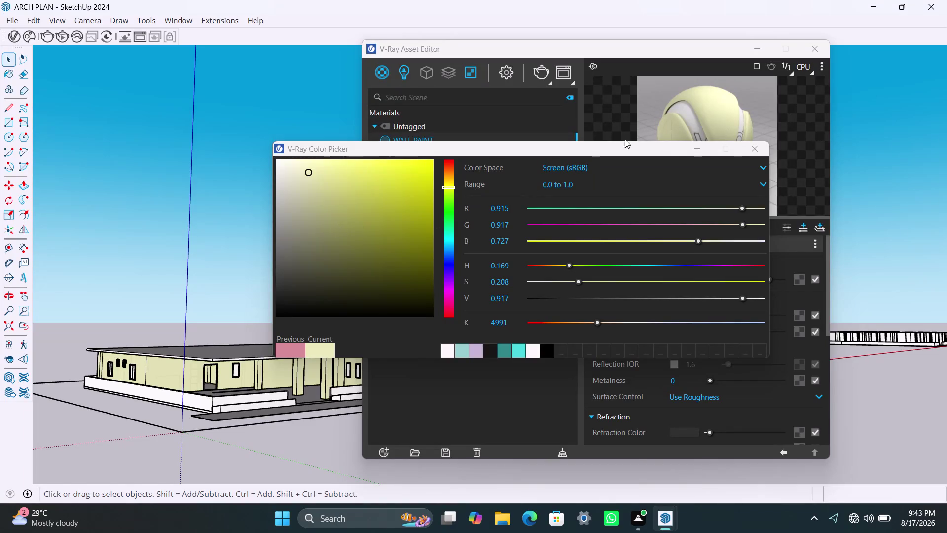
Close the colour picker, check the Wi-Fi flyout, and reopen WALL PAINT's context menu.
click(695, 144)
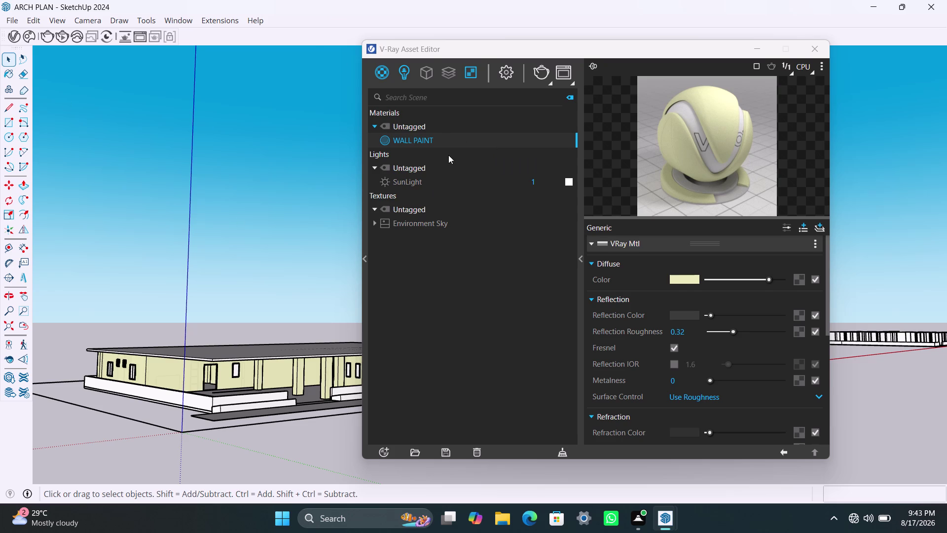
right_click(434, 145)
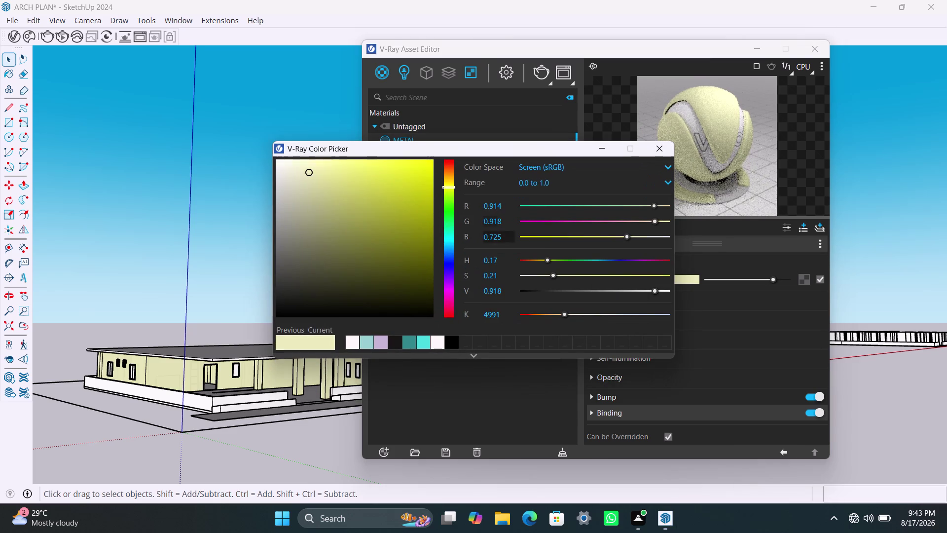
Pick black as METAL's diffuse colour and expand the Reflection rollout.
click(450, 340)
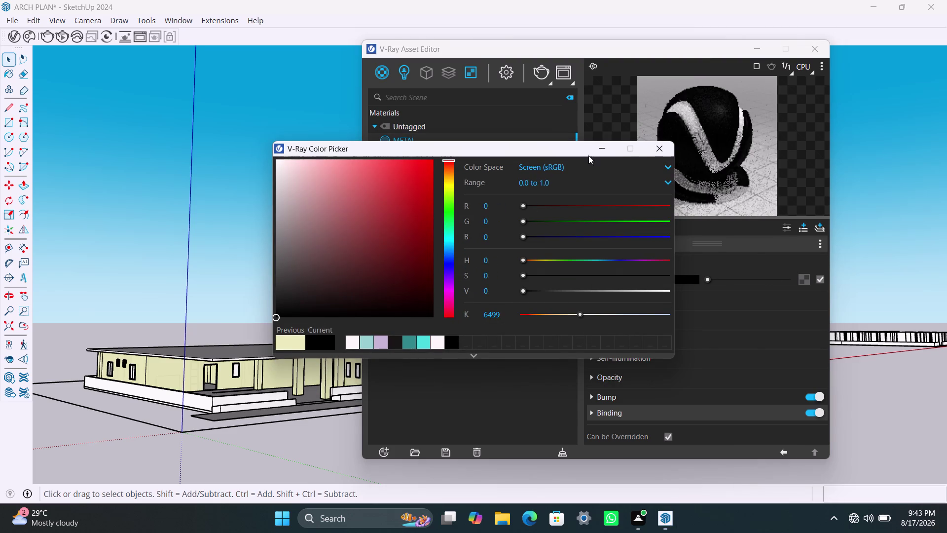
click(597, 149)
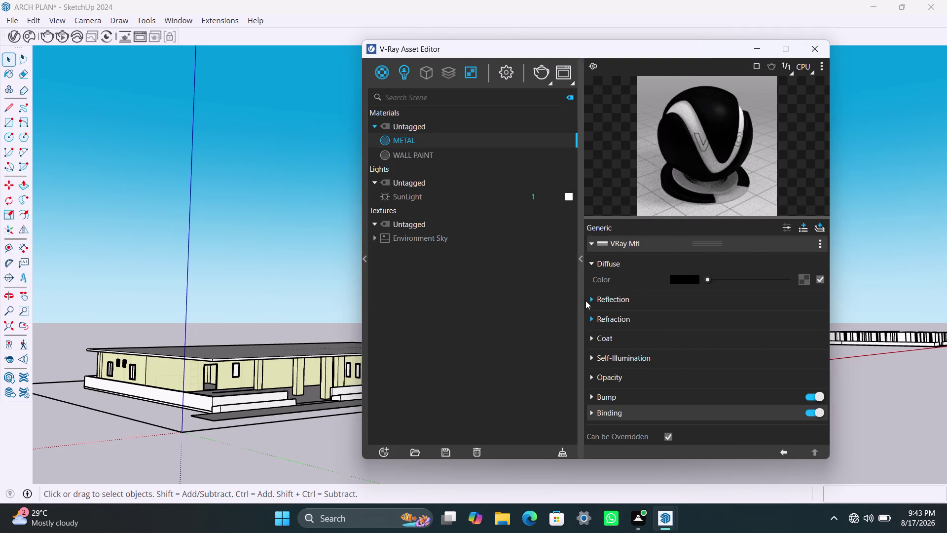
click(594, 294)
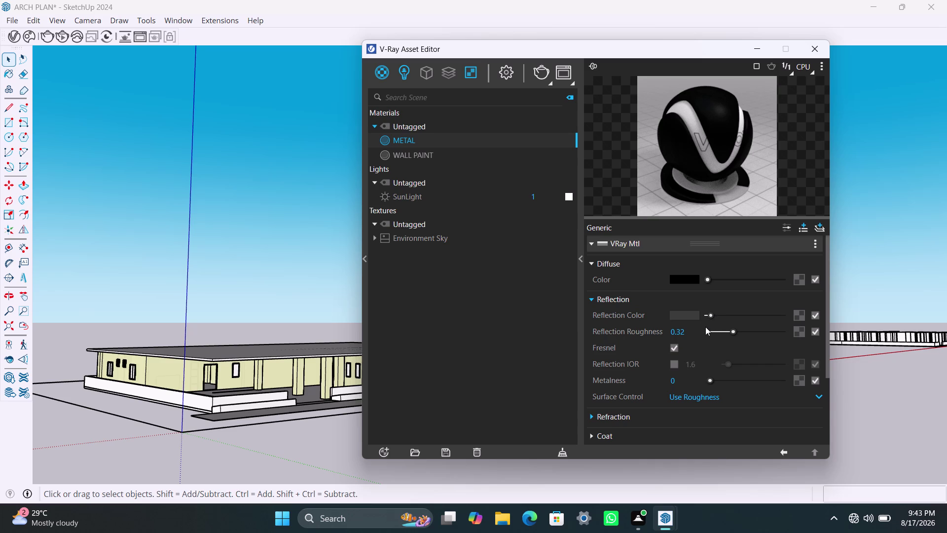
Brighten METAL's reflection colour and raise its Metalness to full.
drag(709, 315, 718, 315)
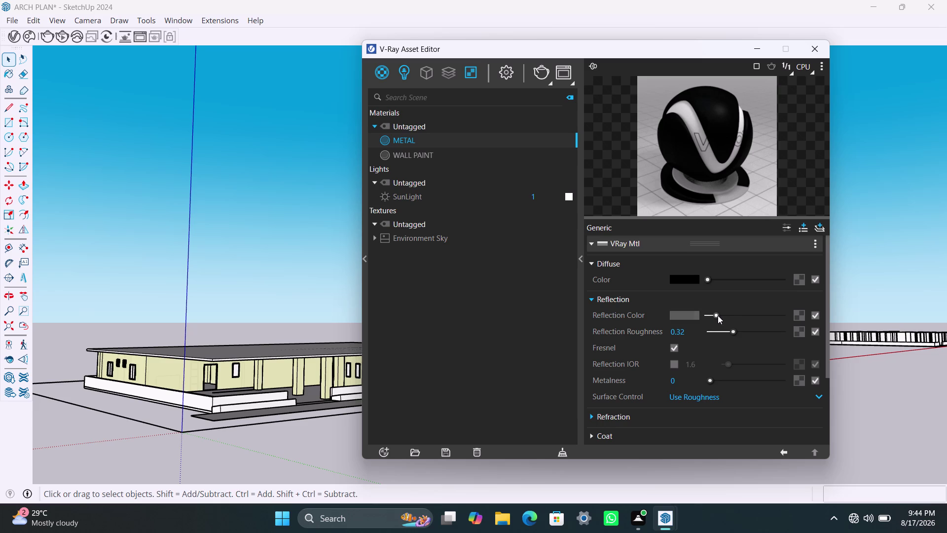
drag(717, 315, 719, 316)
drag(718, 316, 730, 317)
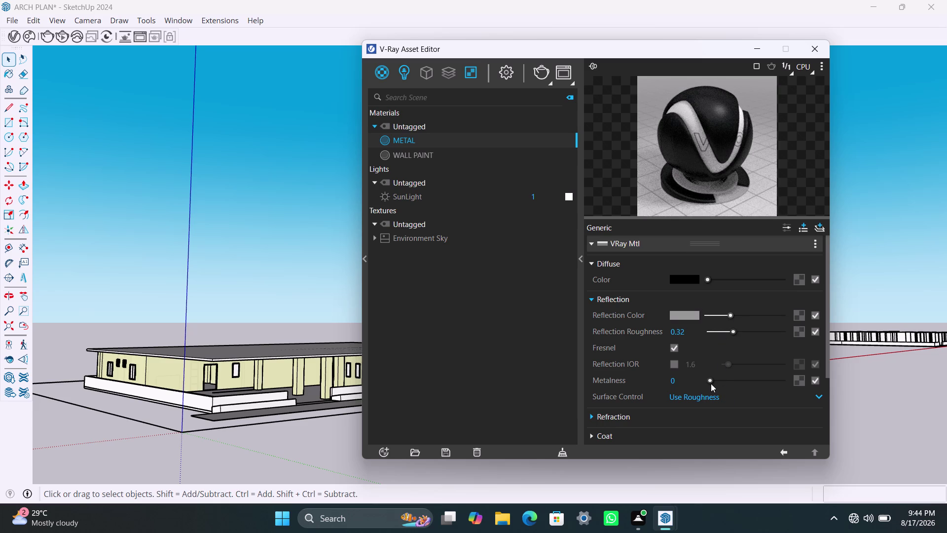
drag(711, 381, 785, 379)
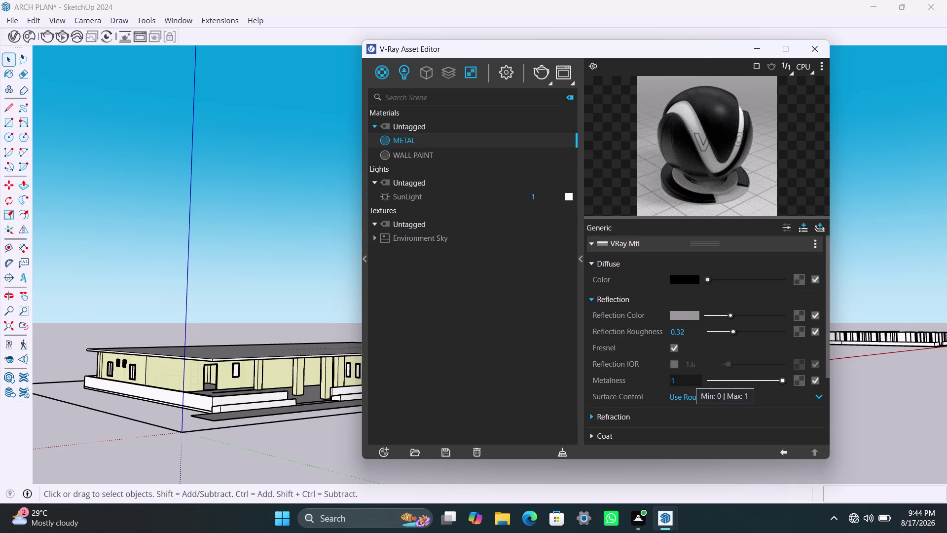
Expand Refraction, try a brighter refraction colour, then set it back to black.
scroll(down, 3)
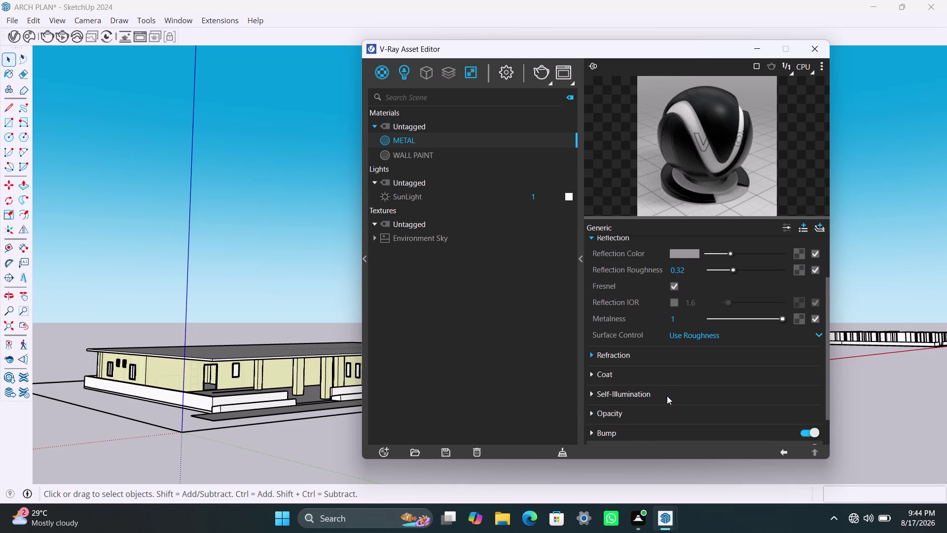
click(594, 354)
scroll(down, 3)
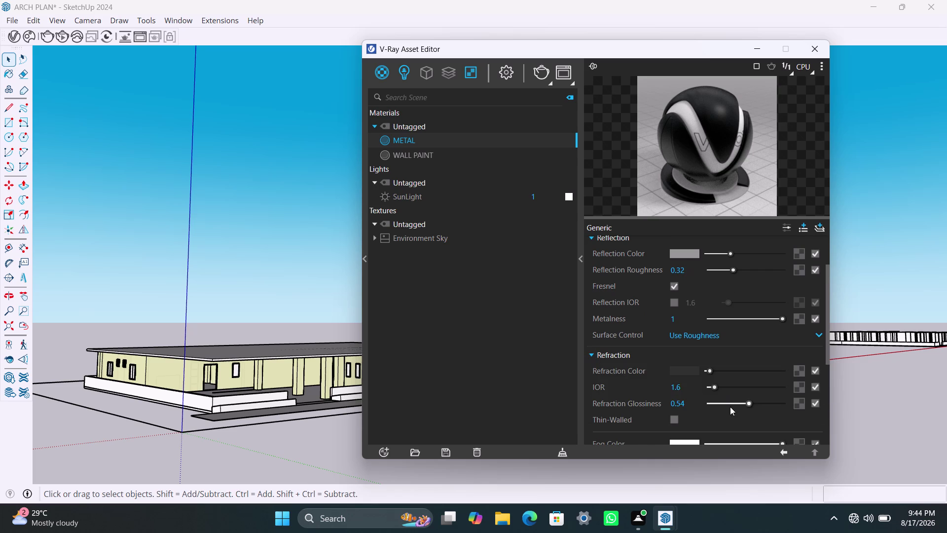
scroll(down, 3)
scroll(up, 3)
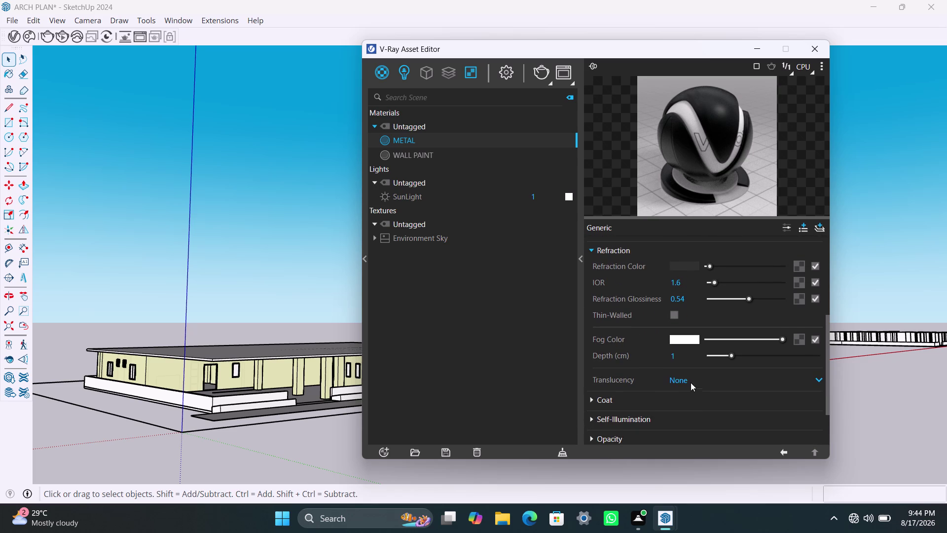
scroll(up, 3)
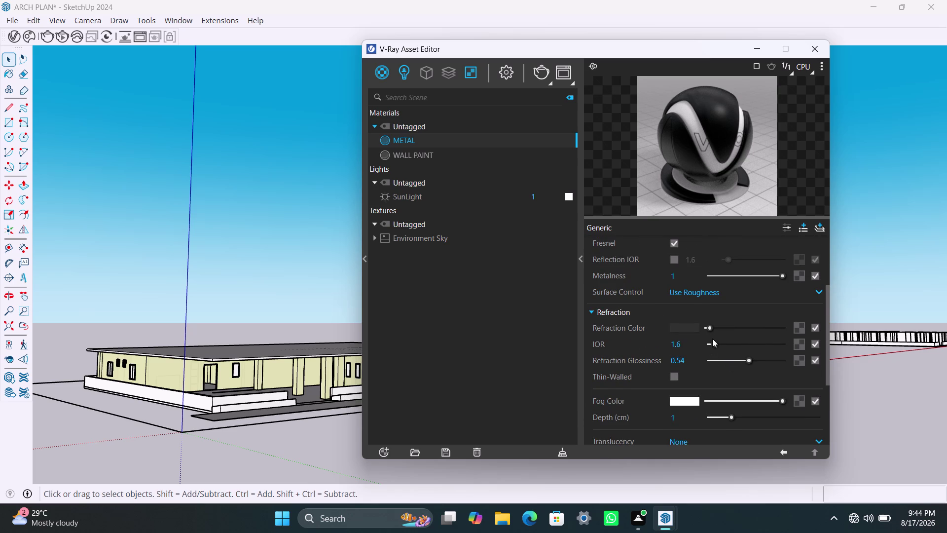
drag(709, 328, 743, 331)
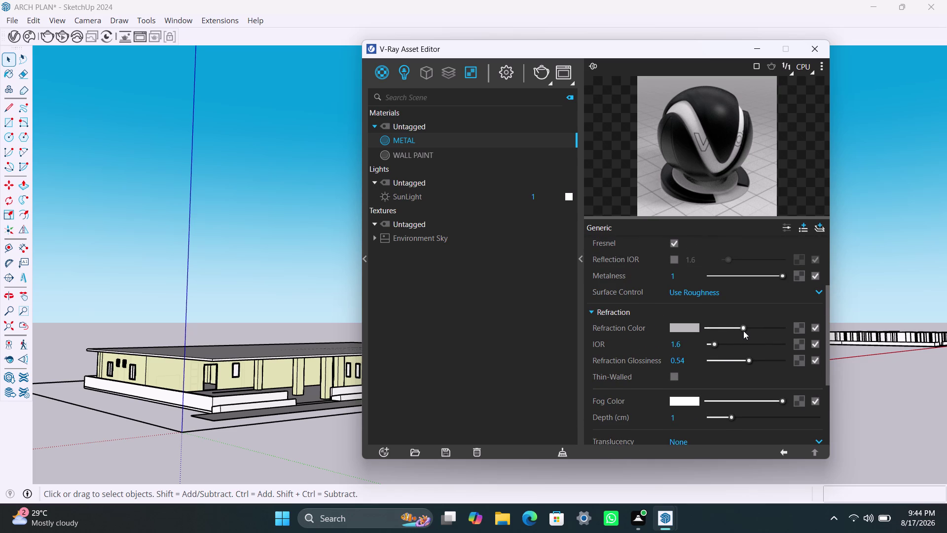
drag(744, 327, 655, 334)
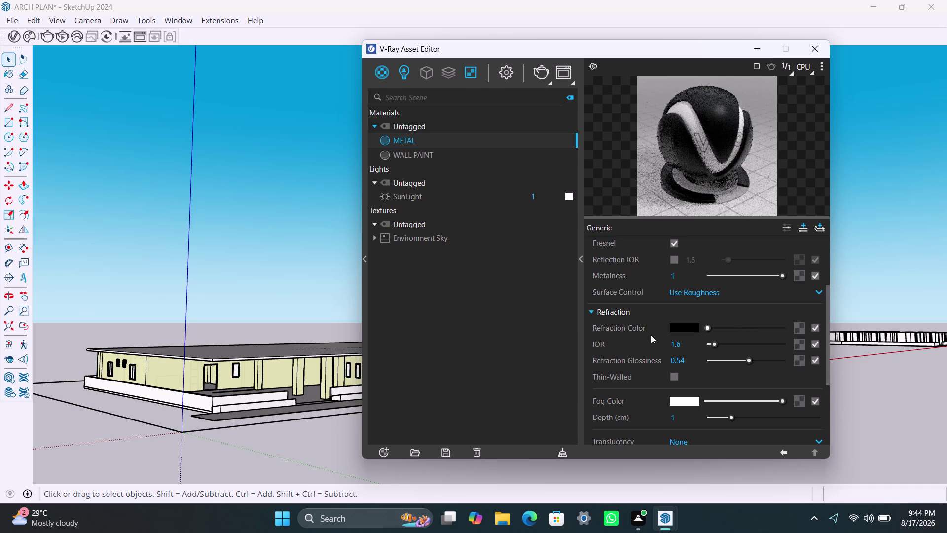
drag(655, 334, 650, 335)
scroll(up, 3)
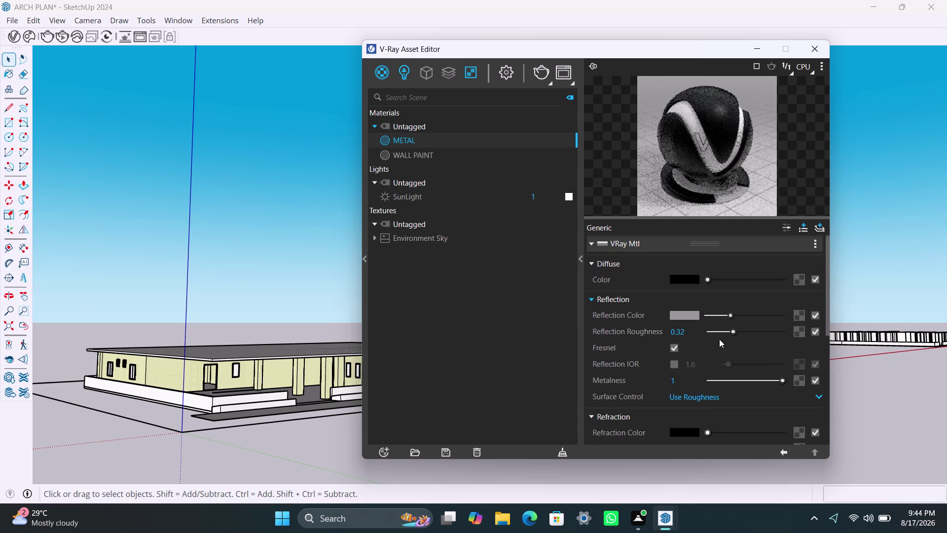
Fine-tune METAL's reflection colour to a dark shade for a glossy dark-metal look.
drag(730, 312, 673, 323)
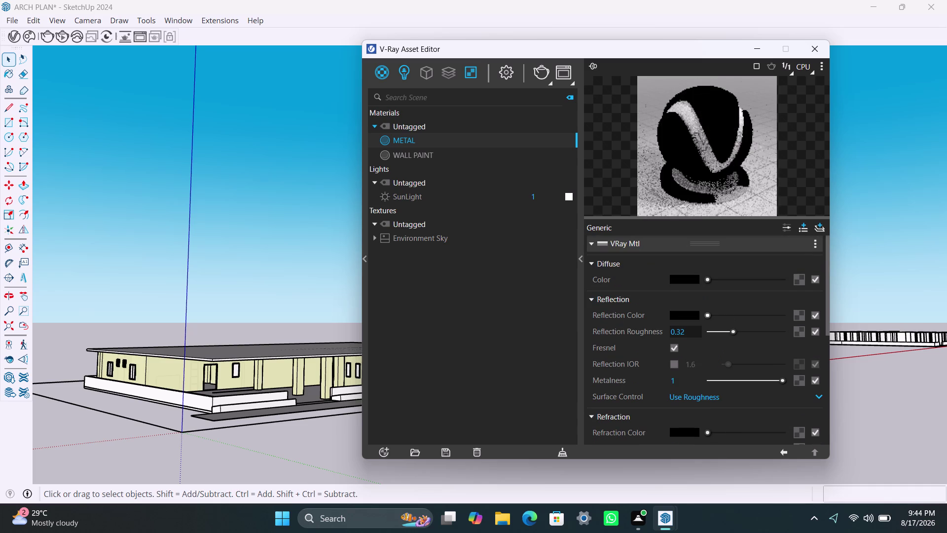
drag(704, 314, 715, 316)
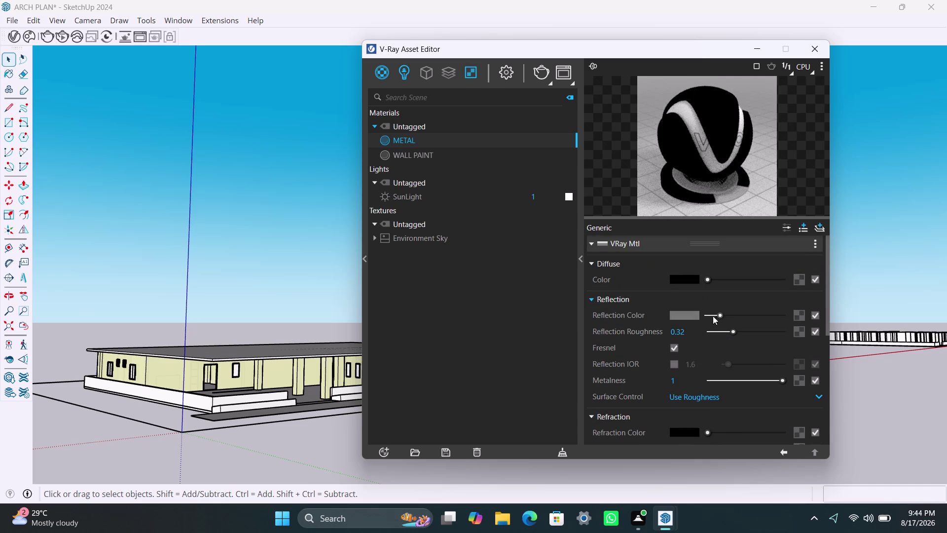
drag(715, 316, 717, 316)
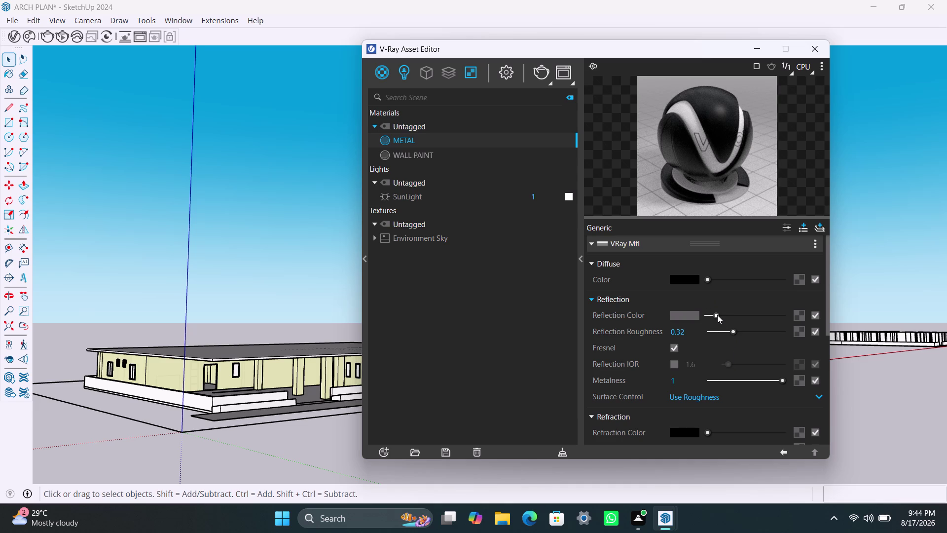
drag(717, 315, 707, 316)
drag(706, 316, 715, 315)
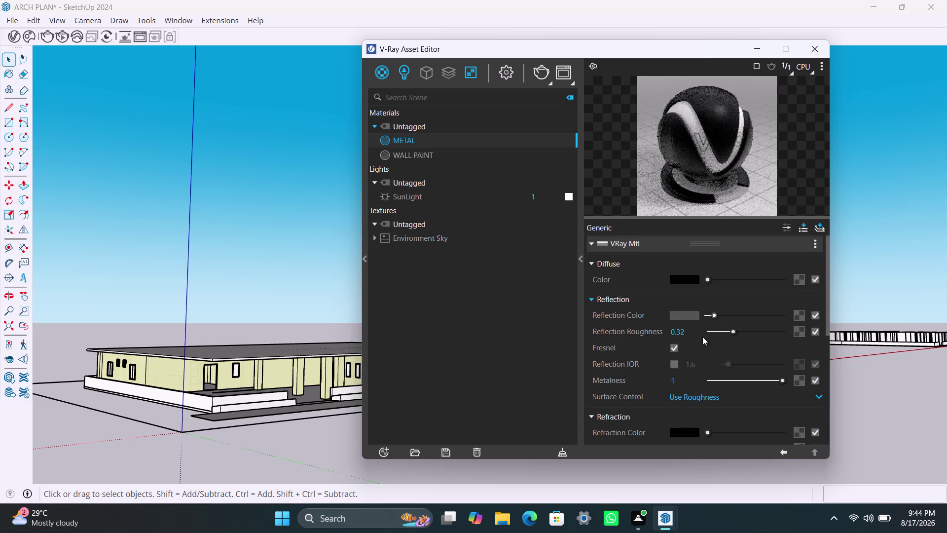
click(715, 315)
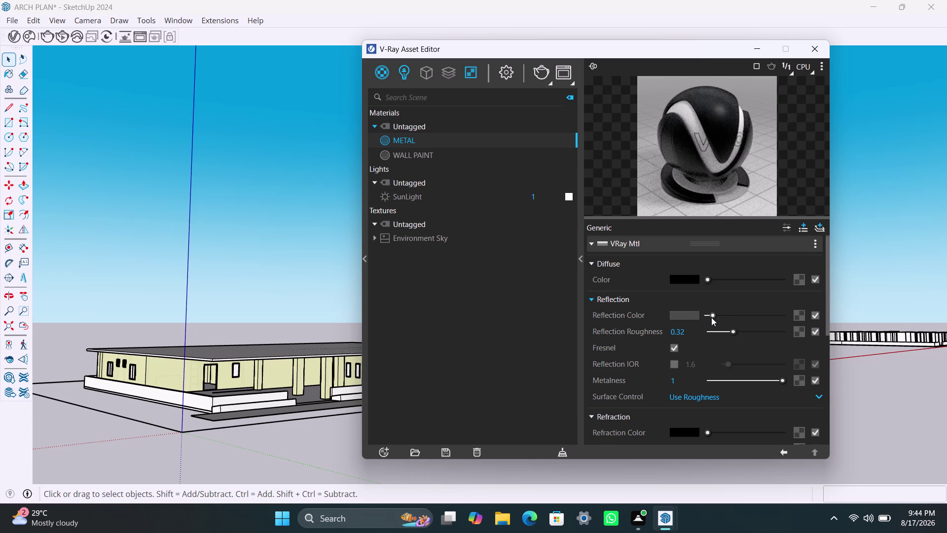
scroll(up, 3)
scroll(up, 3)
click(712, 315)
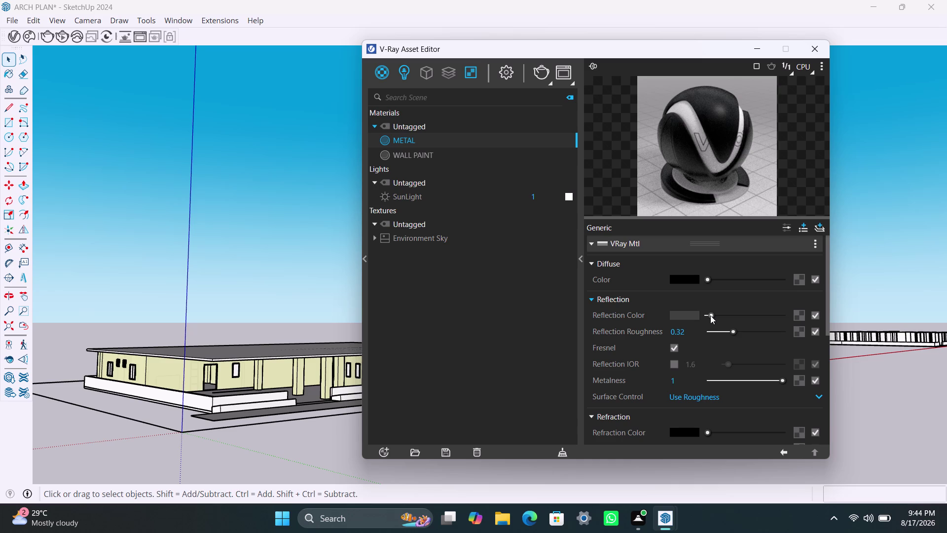
scroll(up, 3)
scroll(up, 3)
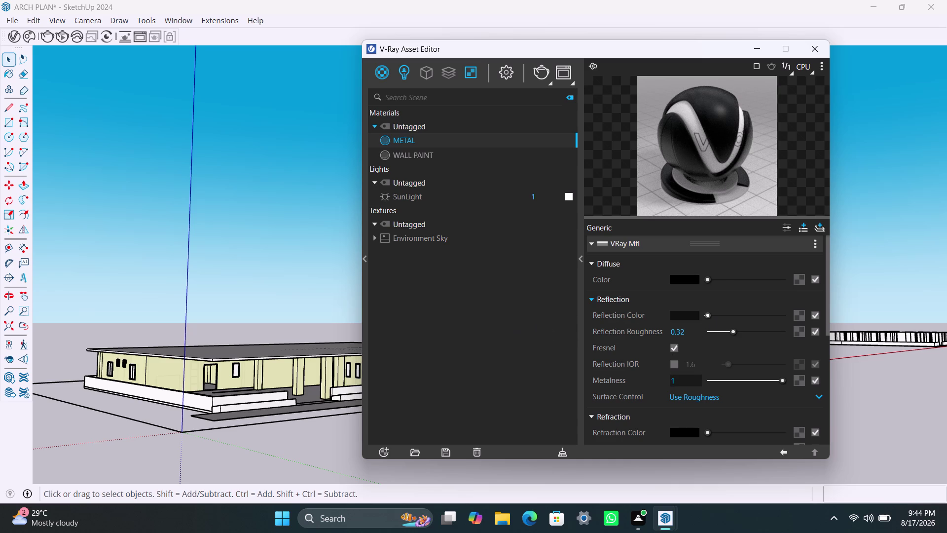
click(709, 315)
scroll(up, 3)
scroll(up, 3)
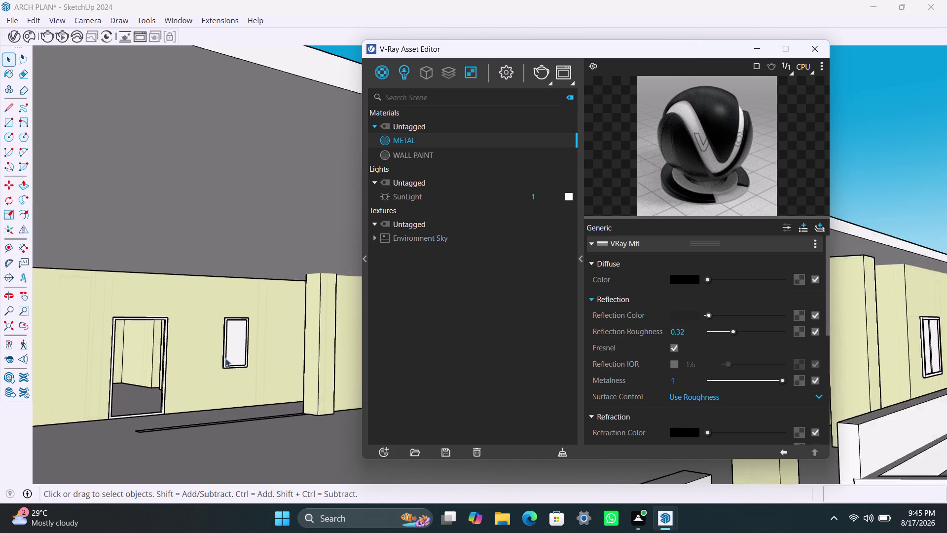
Select the small wall window's frame inside its group and apply METAL to it.
click(224, 351)
double_click(224, 351)
click(224, 348)
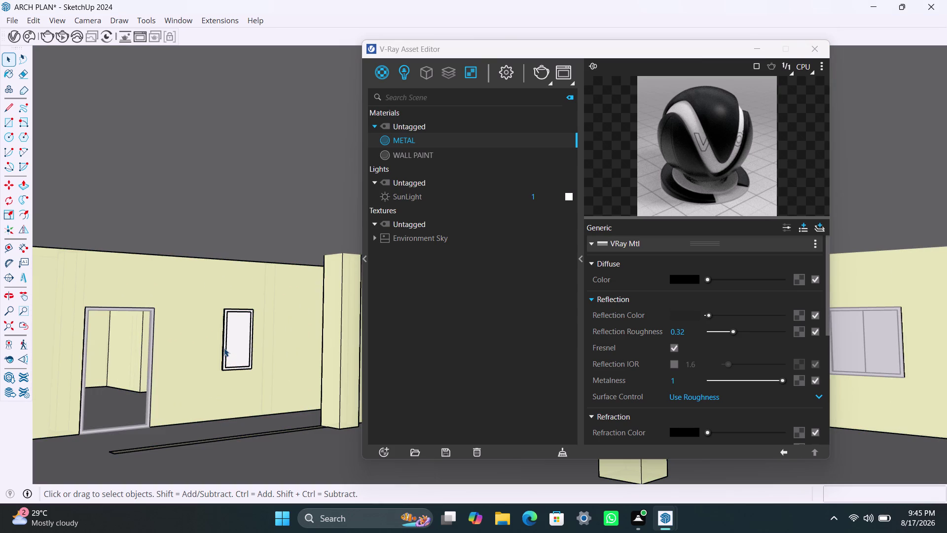
scroll(up, 3)
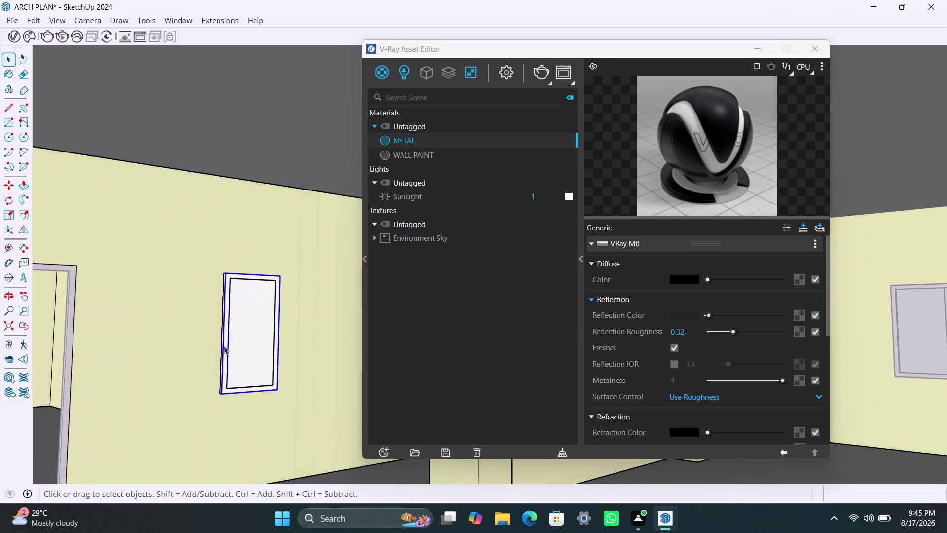
scroll(up, 3)
scroll(up, 3)
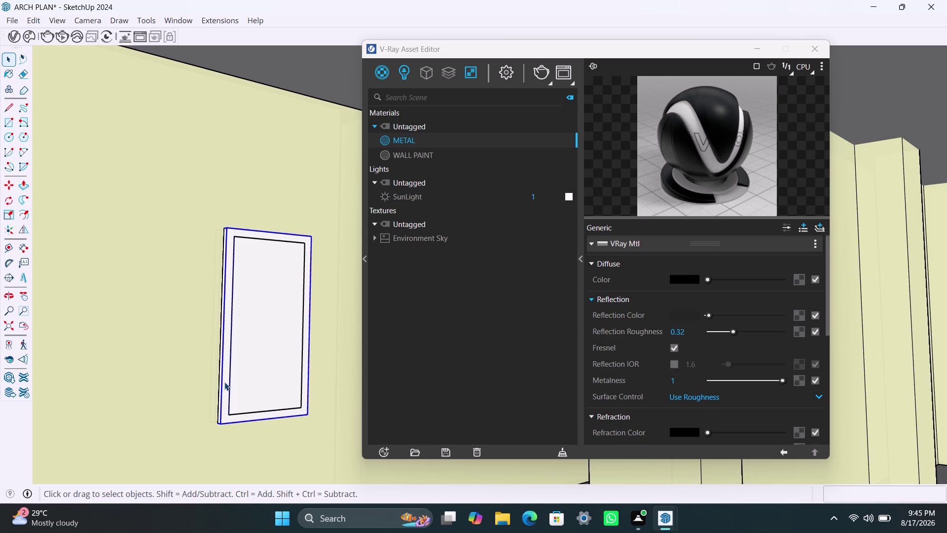
scroll(up, 3)
click(225, 382)
double_click(224, 381)
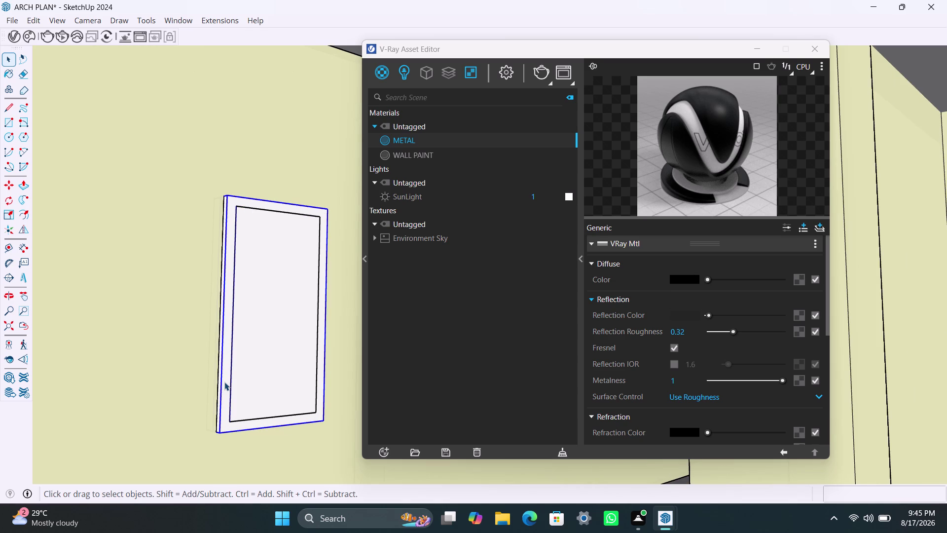
click(224, 381)
double_click(224, 382)
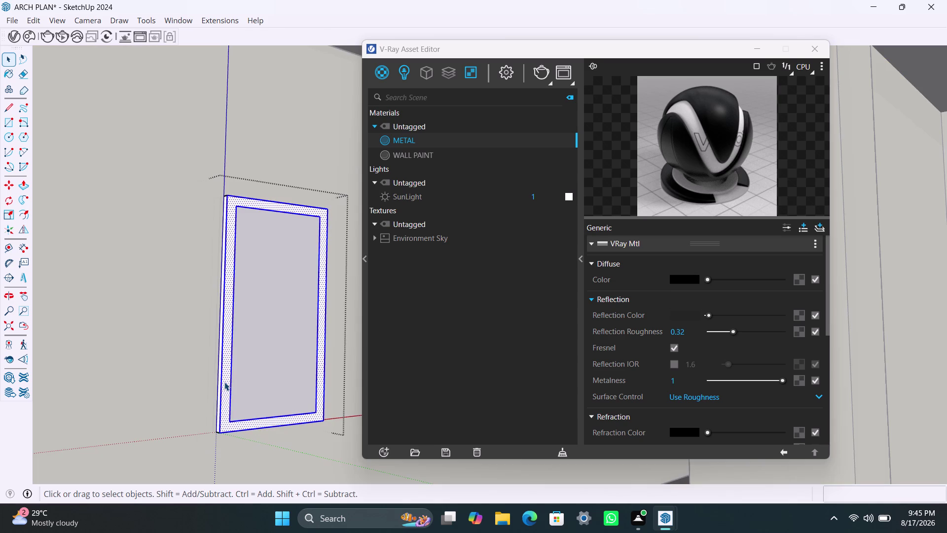
right_click(449, 141)
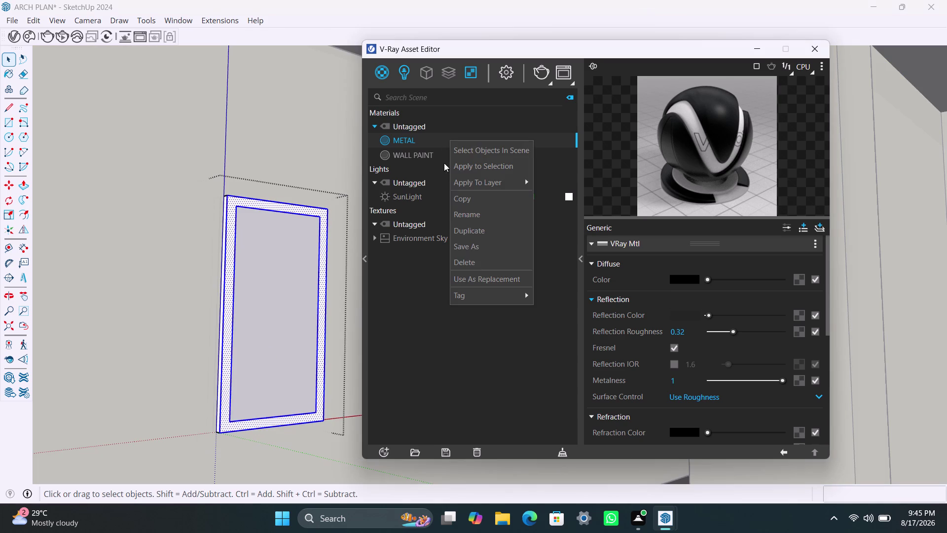
click(465, 173)
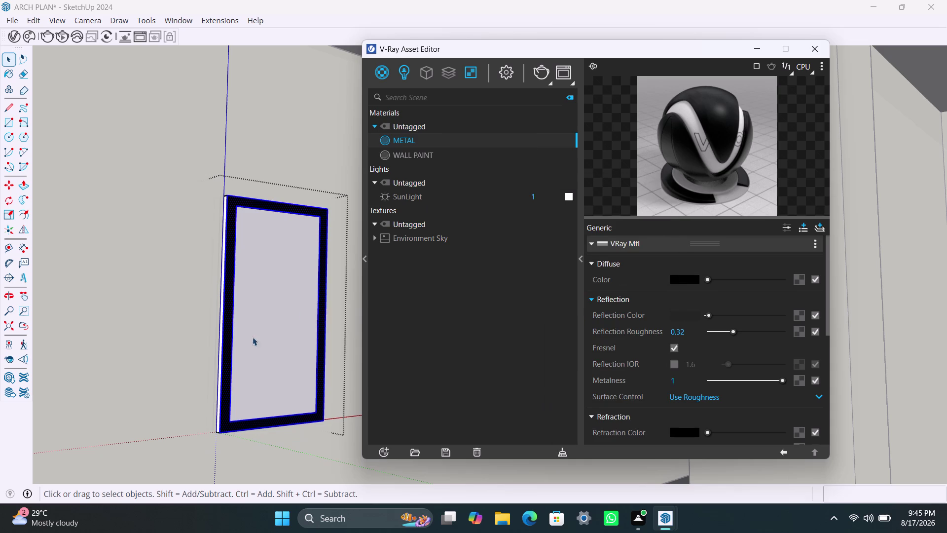
Inspect the black window frame up close and apply METAL to another selected frame part.
scroll(down, 3)
scroll(down, 3)
scroll(up, 3)
middle_drag(237, 360, 251, 357)
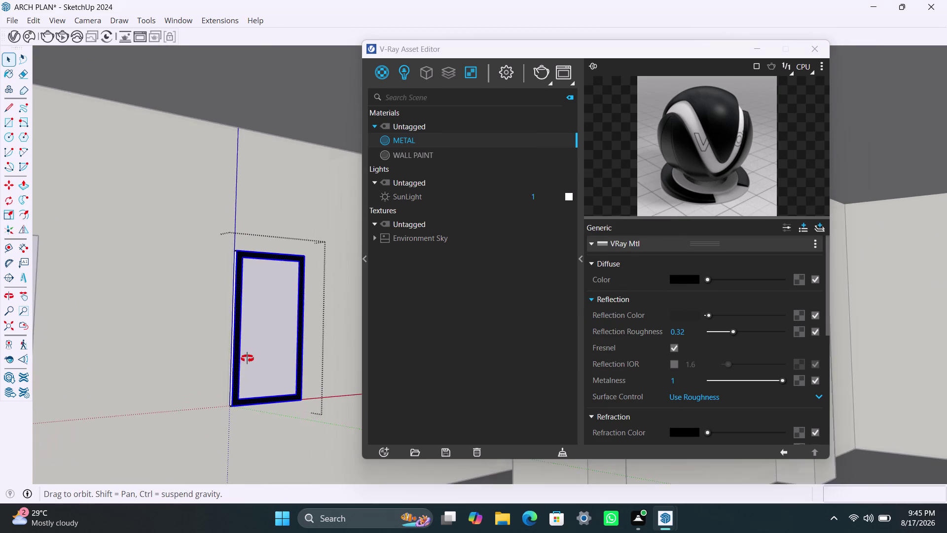
middle_drag(250, 358, 258, 356)
scroll(up, 3)
triple_click(266, 374)
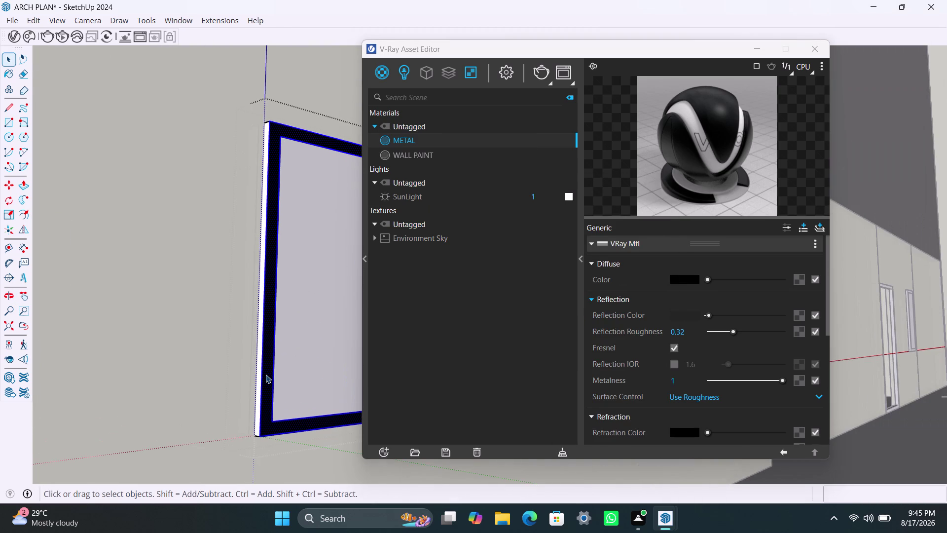
click(266, 374)
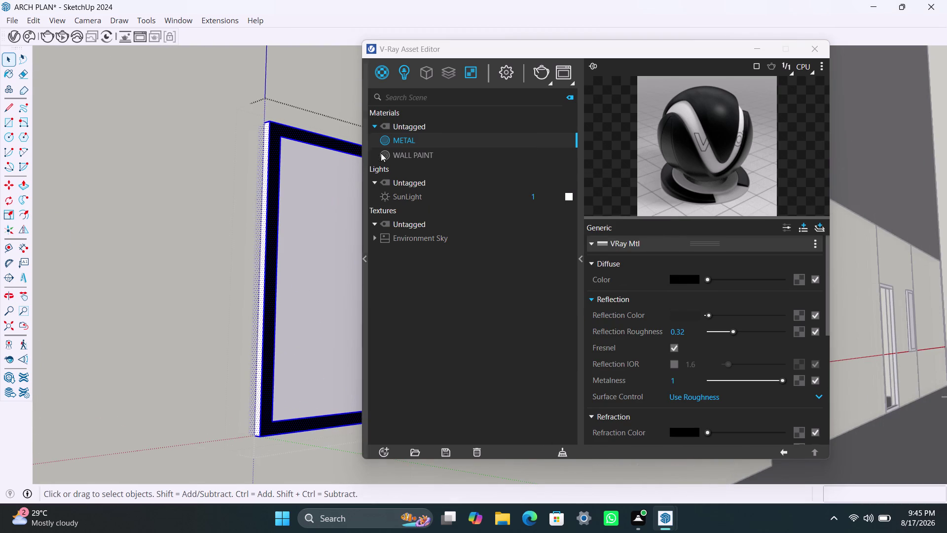
right_click(408, 138)
click(425, 166)
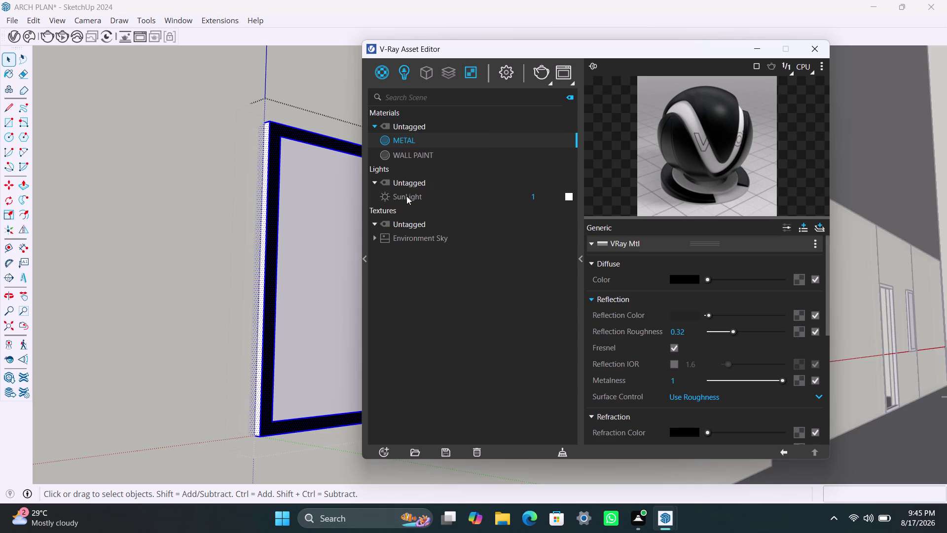
Select all of the doorway frame's geometry and apply METAL to it.
scroll(down, 3)
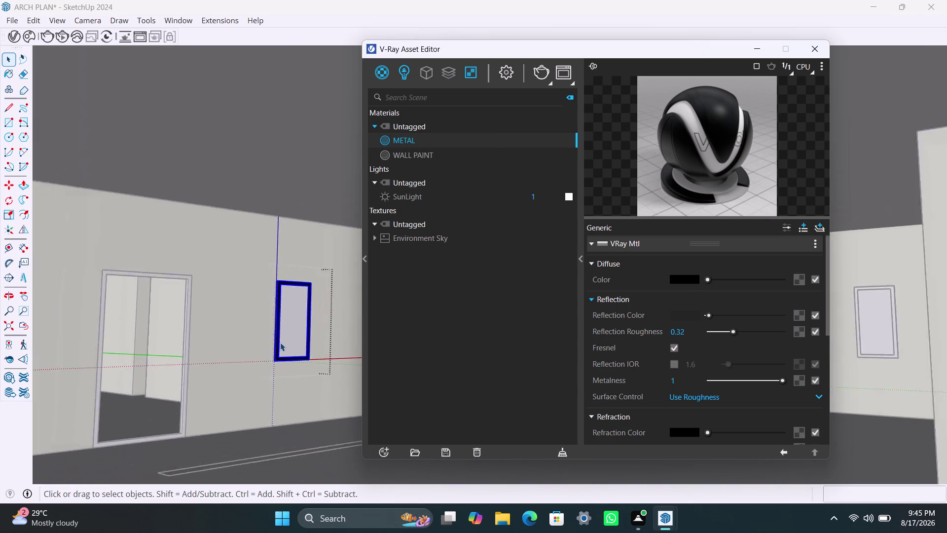
scroll(down, 3)
click(180, 300)
triple_click(182, 301)
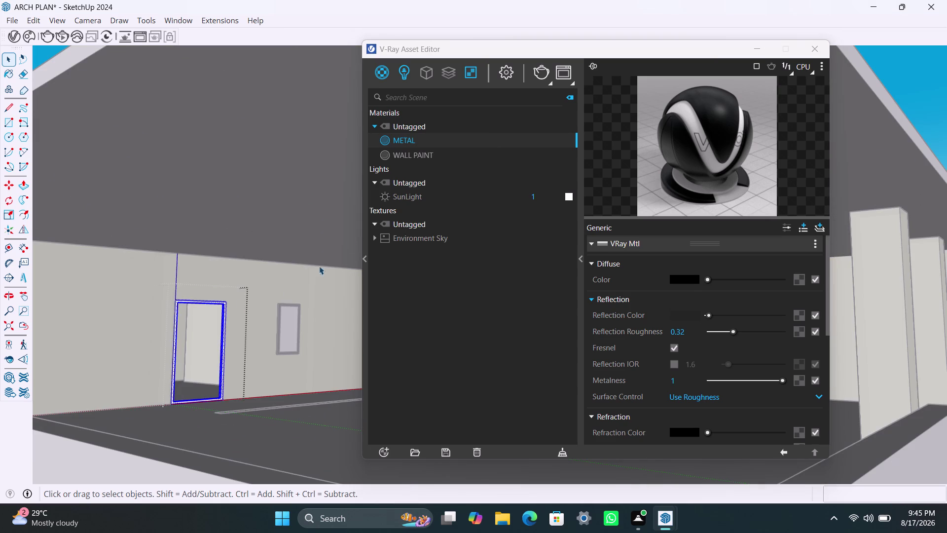
right_click(427, 141)
click(432, 169)
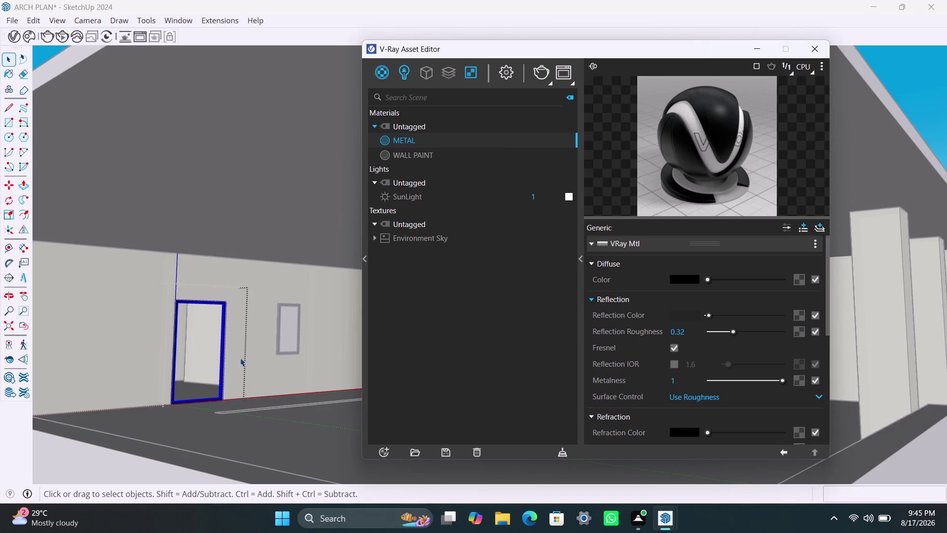
scroll(down, 3)
scroll(up, 3)
scroll(up, 3)
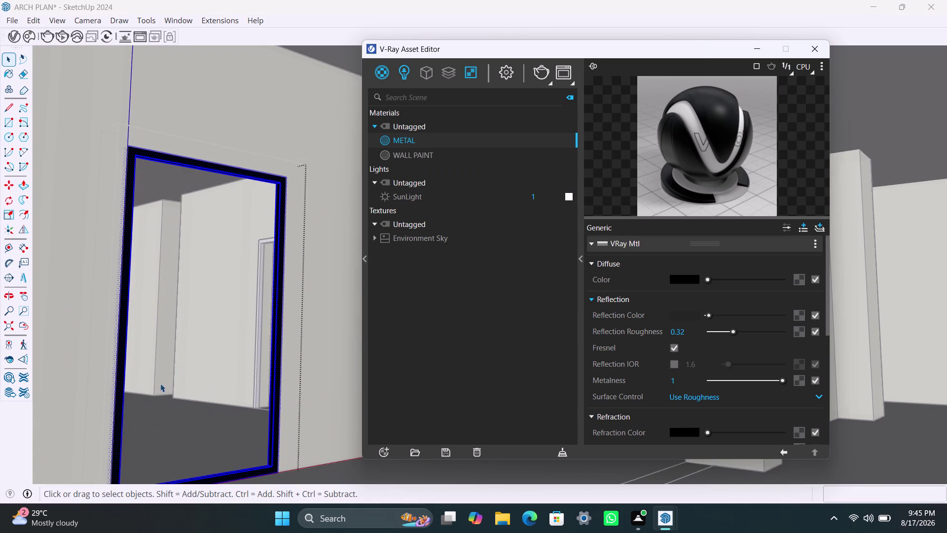
scroll(up, 3)
middle_drag(134, 392, 163, 379)
scroll(down, 3)
scroll(down, 3)
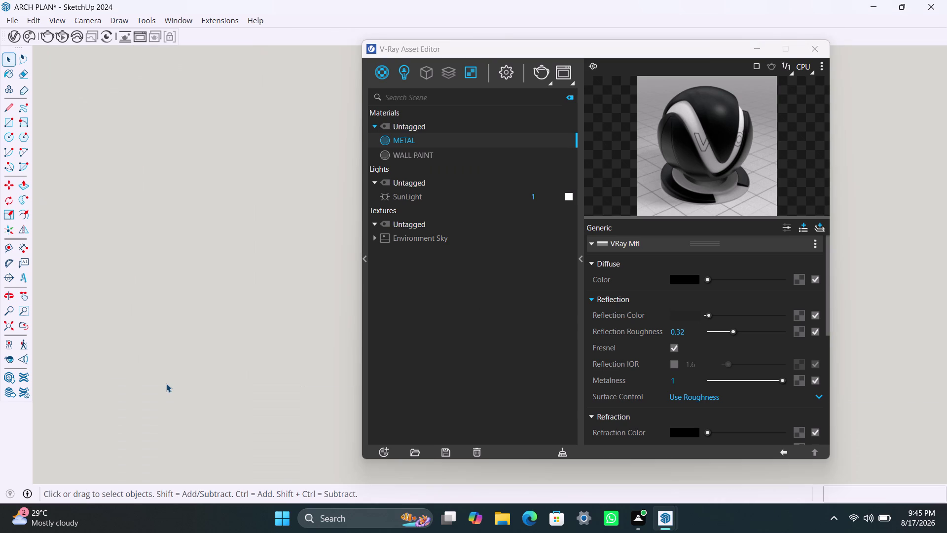
scroll(down, 3)
scroll(down, 3)
scroll(down, 3)
scroll(down, 3)
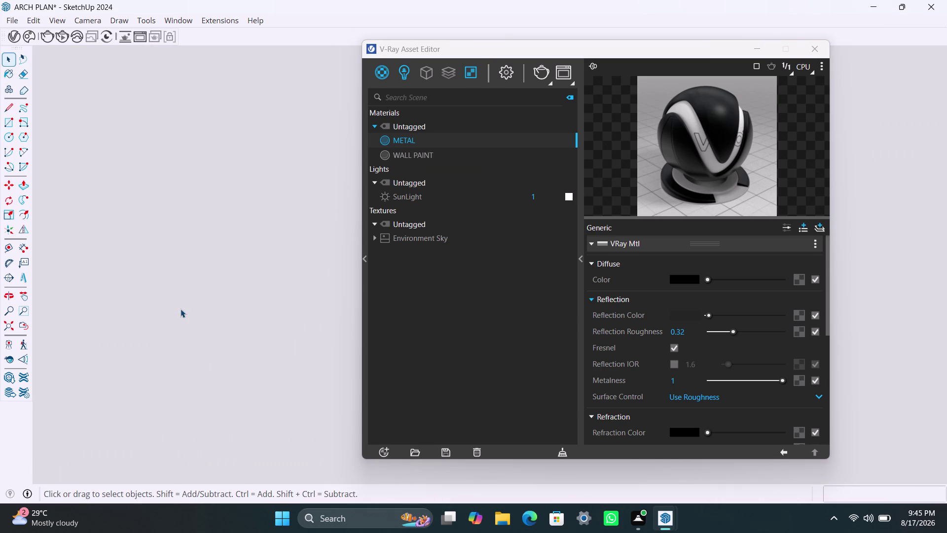
scroll(down, 3)
scroll(down, 3)
click(9, 325)
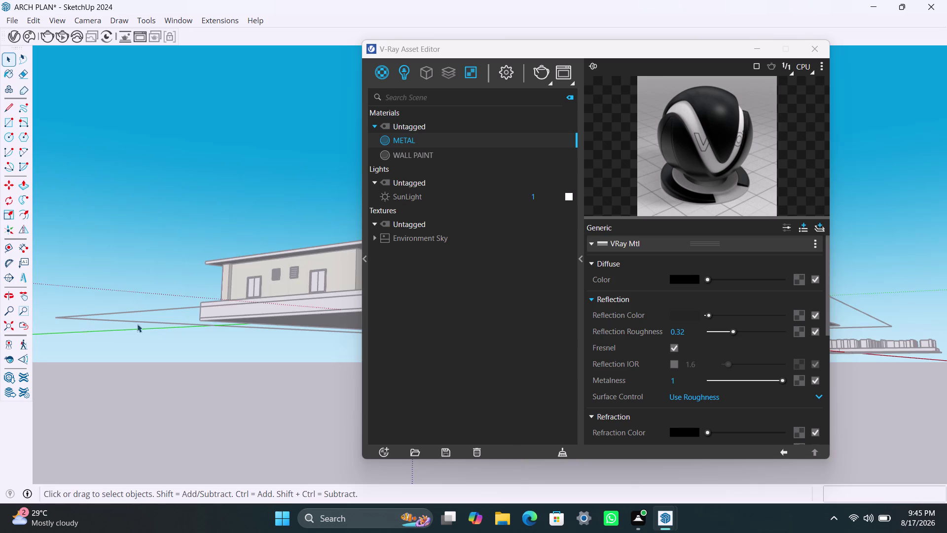
scroll(up, 3)
middle_drag(181, 318, 39, 374)
scroll(up, 3)
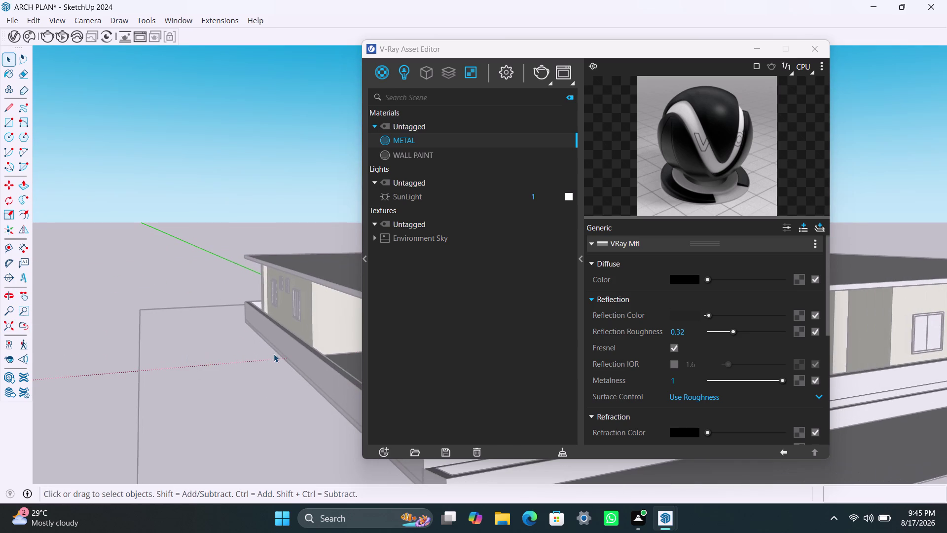
middle_drag(274, 353, 58, 355)
scroll(down, 3)
middle_drag(200, 372, 149, 372)
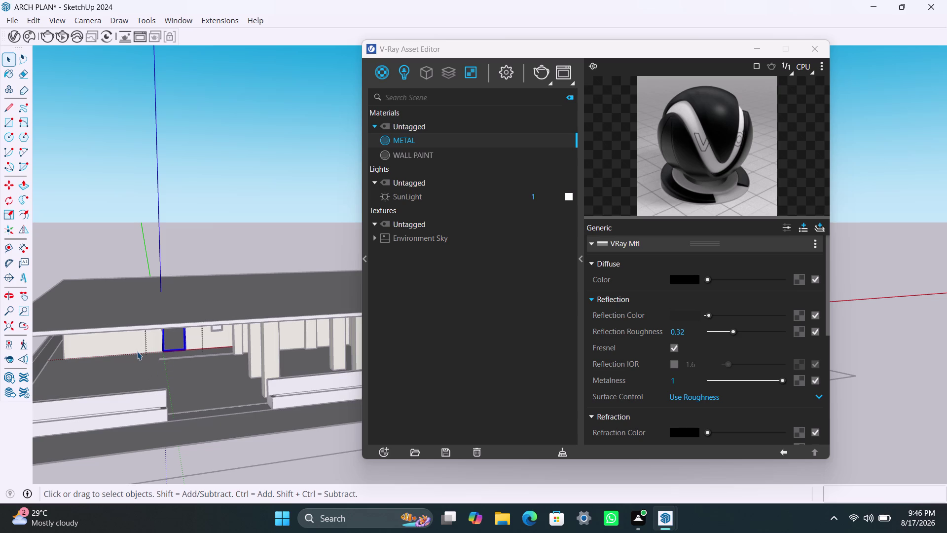
scroll(up, 3)
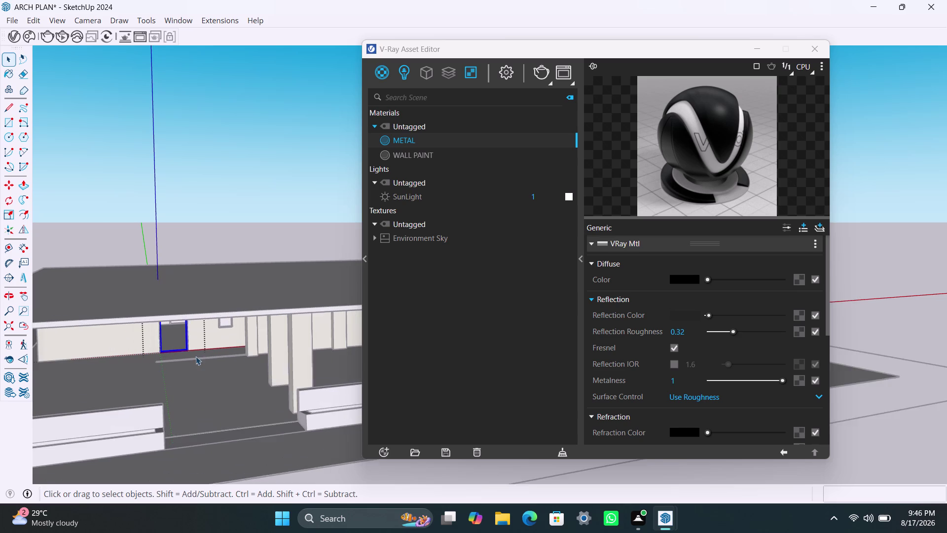
scroll(up, 3)
scroll(down, 3)
middle_drag(228, 392, 172, 375)
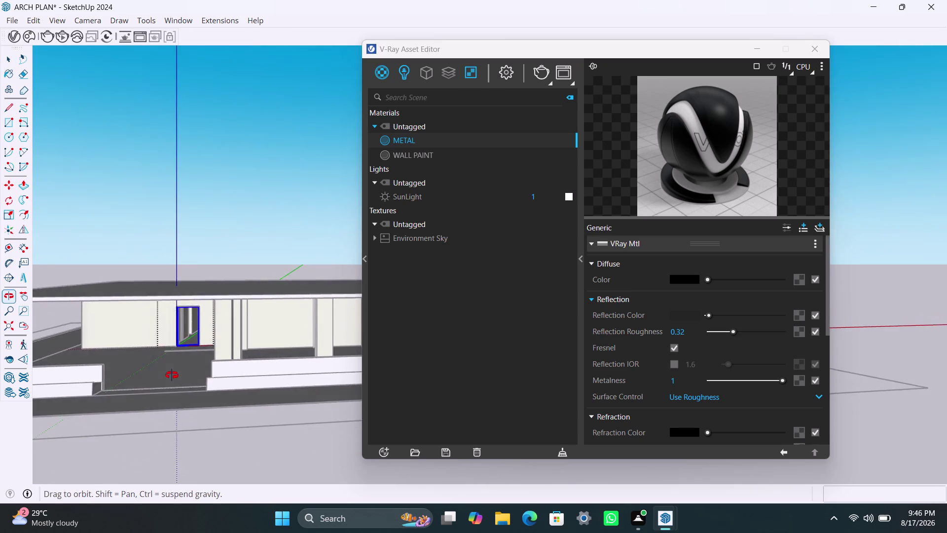
middle_drag(171, 375, 390, 380)
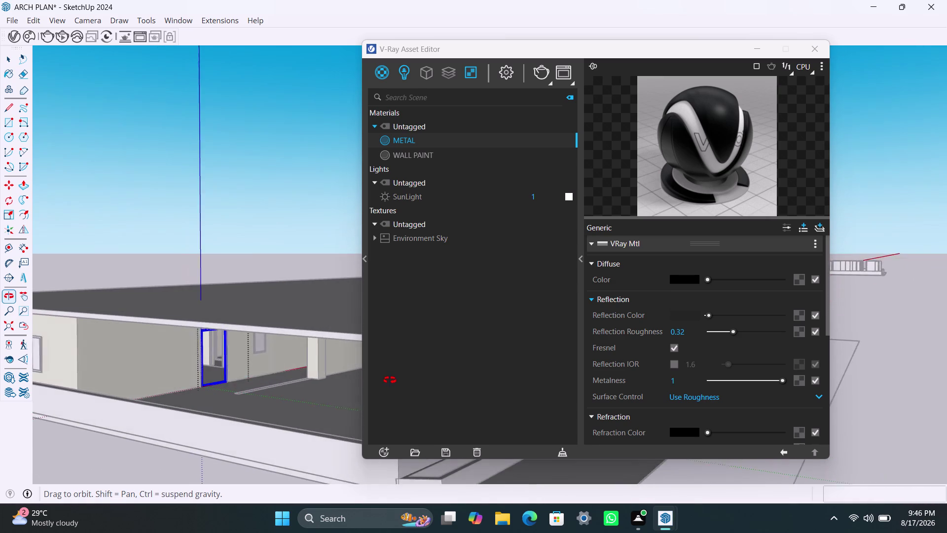
middle_drag(389, 380, 367, 382)
scroll(down, 3)
middle_drag(193, 404, 357, 394)
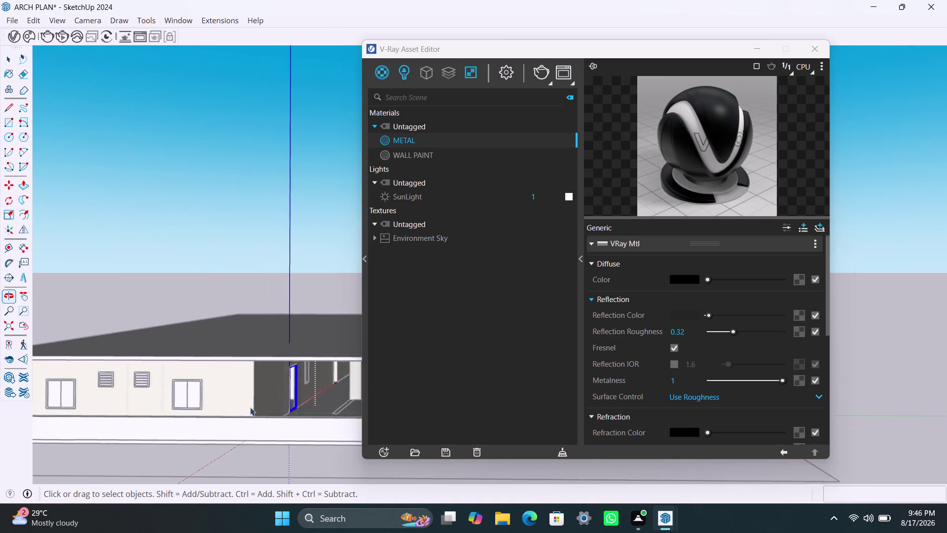
scroll(up, 3)
middle_drag(179, 387, 201, 389)
click(192, 363)
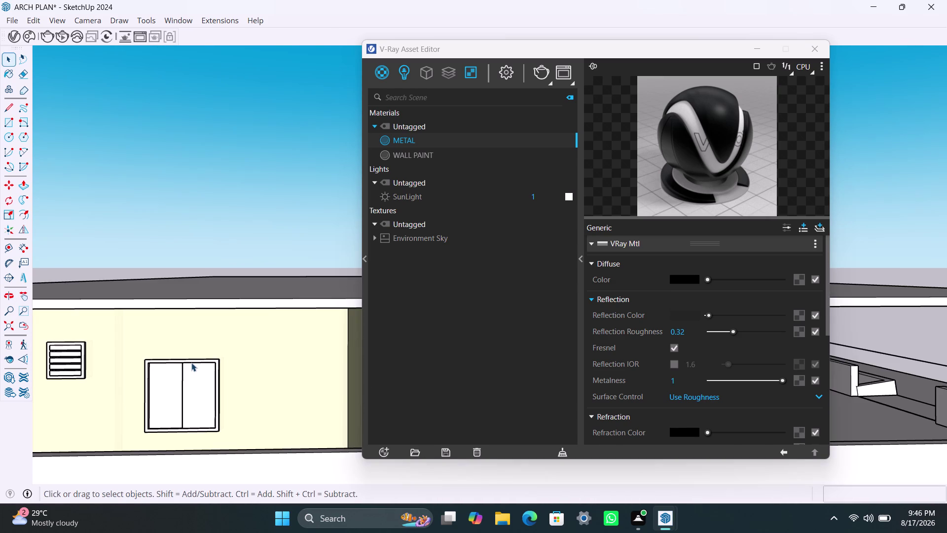
triple_click(191, 362)
click(191, 362)
click(191, 362)
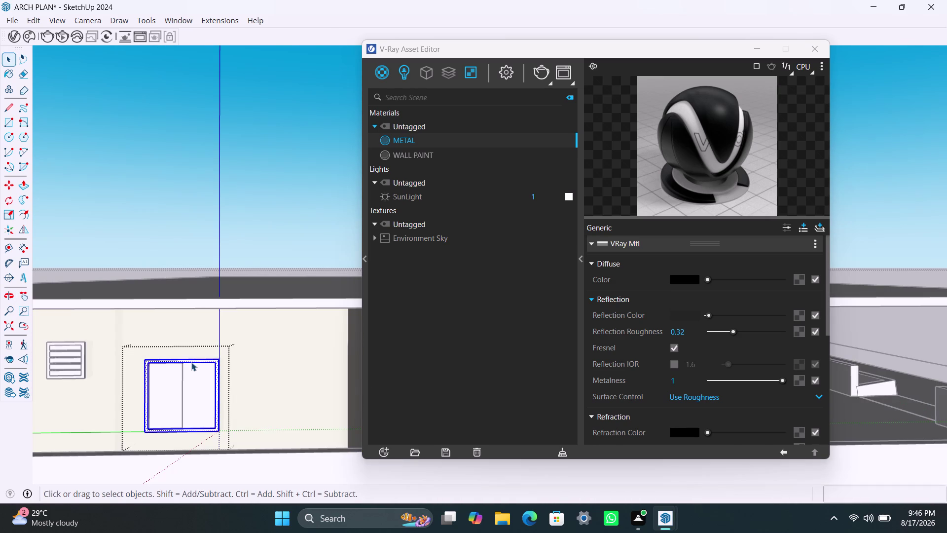
right_click(422, 138)
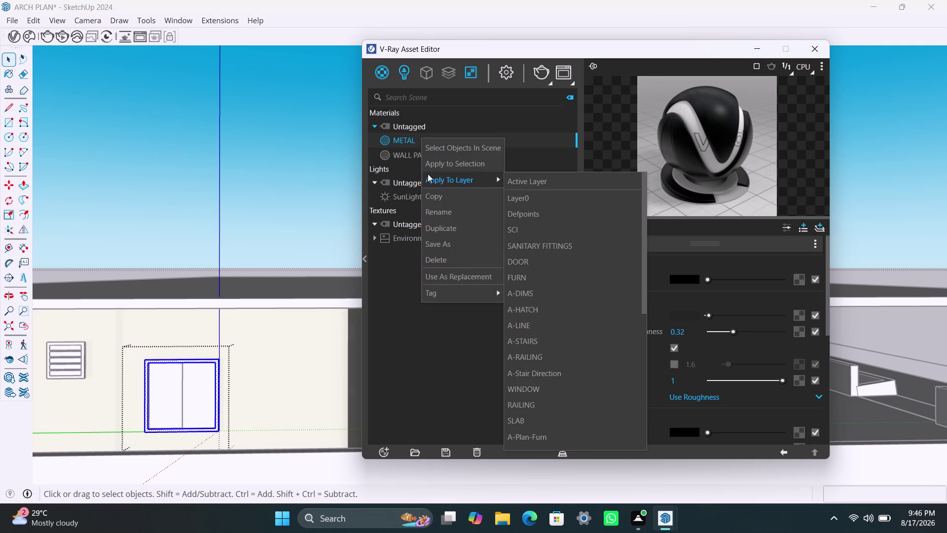
click(429, 170)
scroll(down, 3)
middle_drag(209, 378, 211, 379)
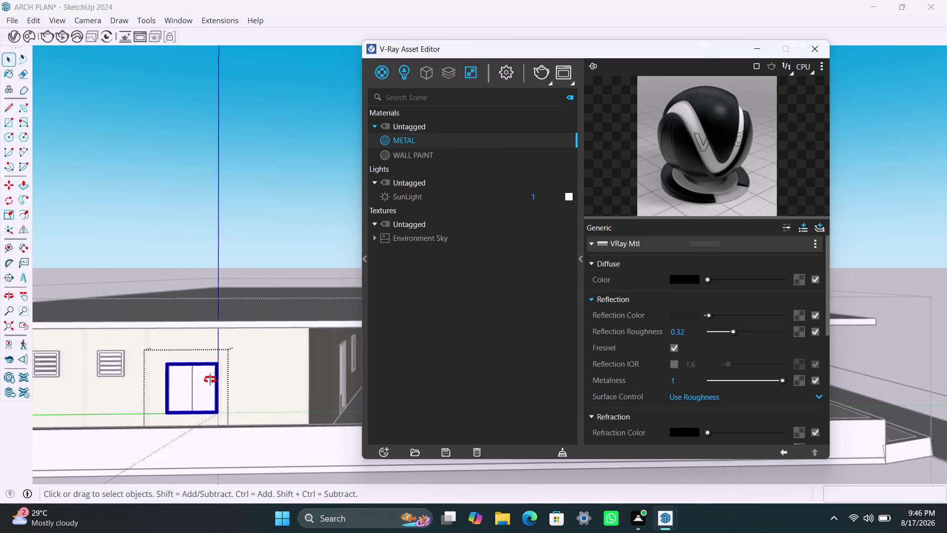
middle_drag(210, 379, 339, 373)
scroll(up, 3)
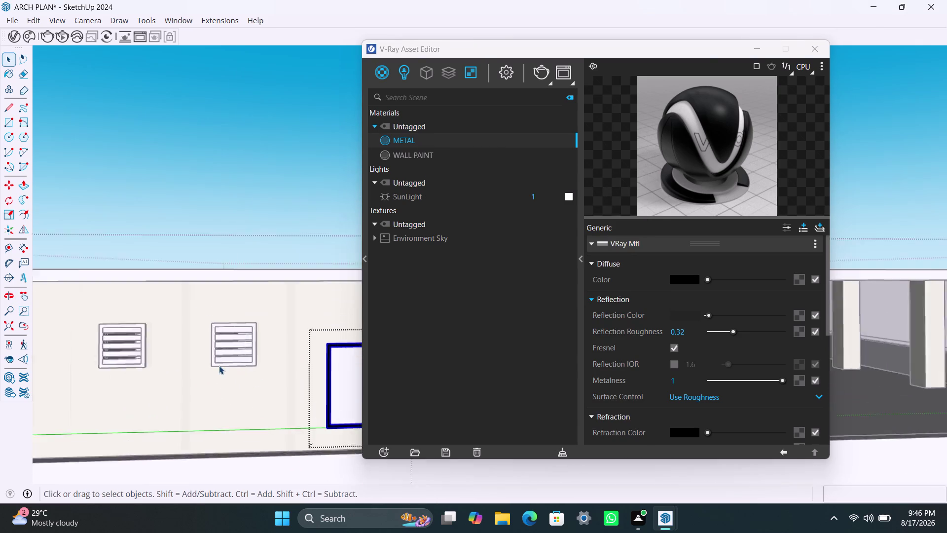
scroll(up, 3)
click(207, 345)
double_click(208, 343)
double_click(211, 336)
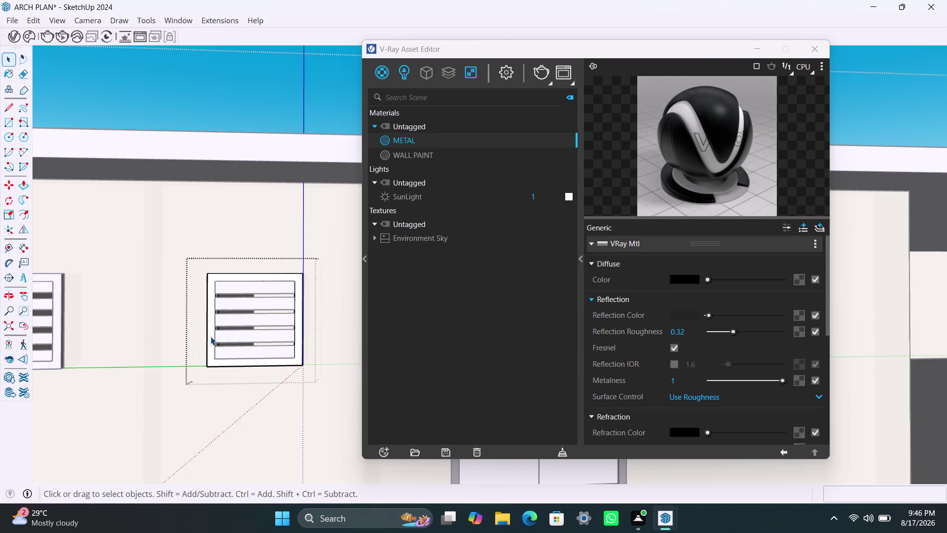
double_click(211, 336)
right_click(409, 144)
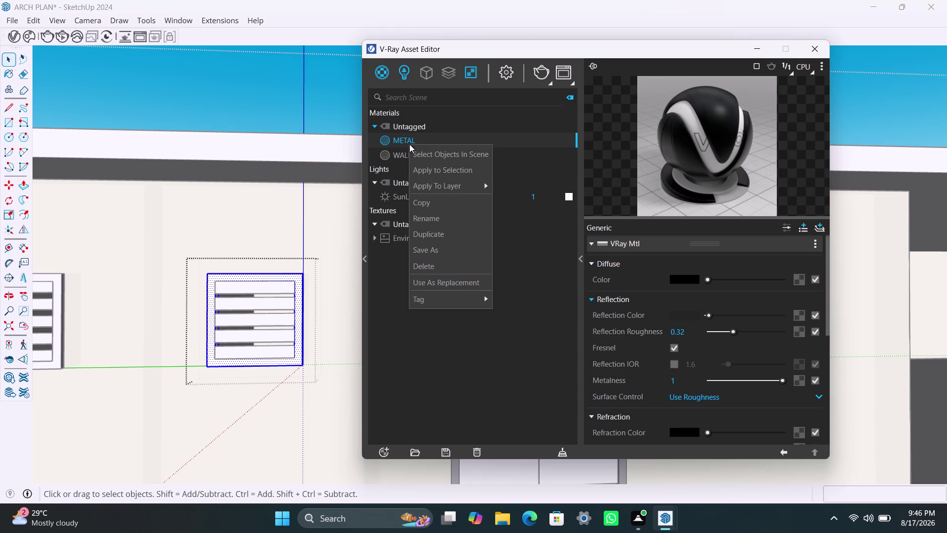
click(415, 162)
scroll(down, 3)
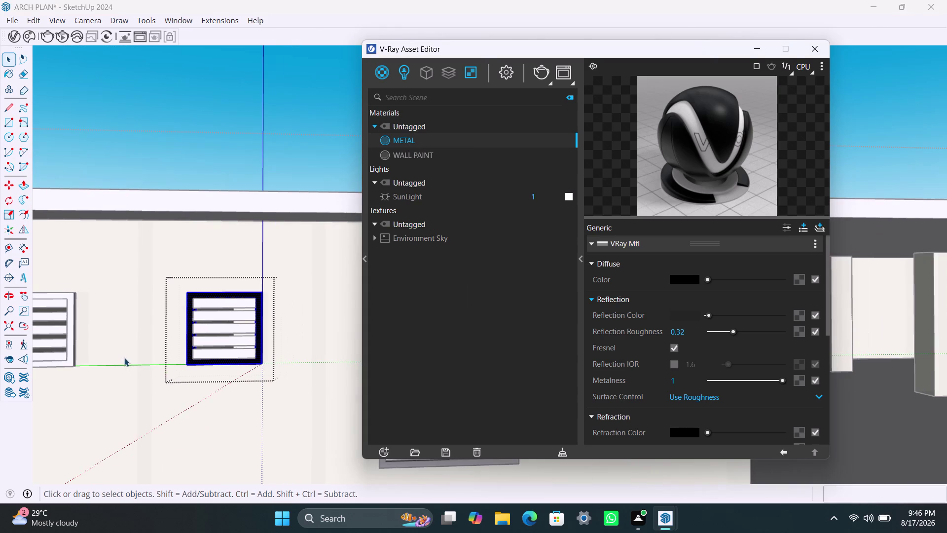
middle_drag(157, 365, 371, 369)
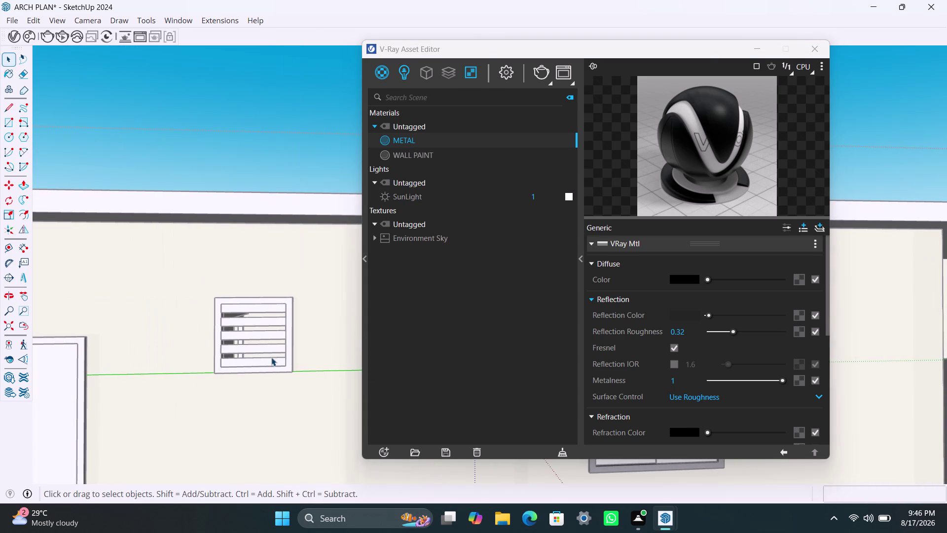
scroll(up, 3)
scroll(up, 3)
double_click(213, 327)
click(212, 326)
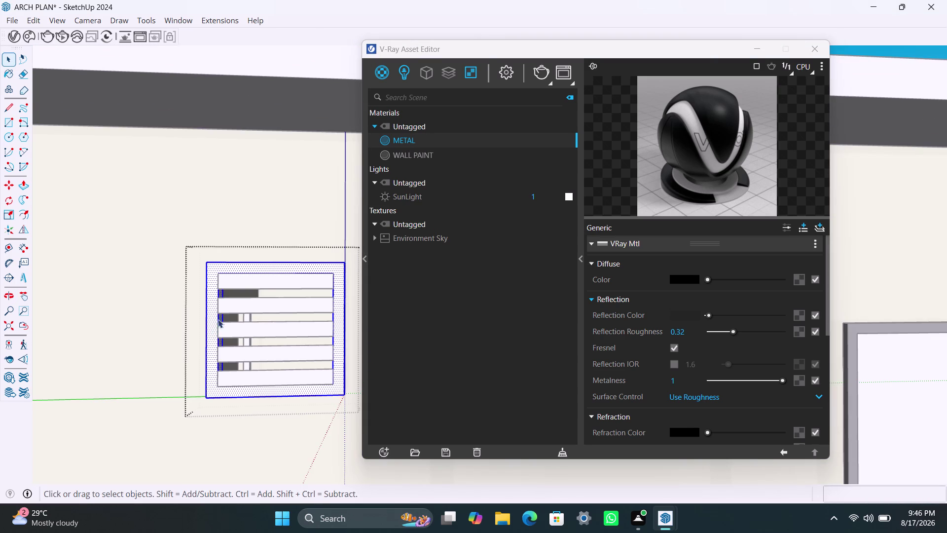
right_click(426, 144)
click(439, 166)
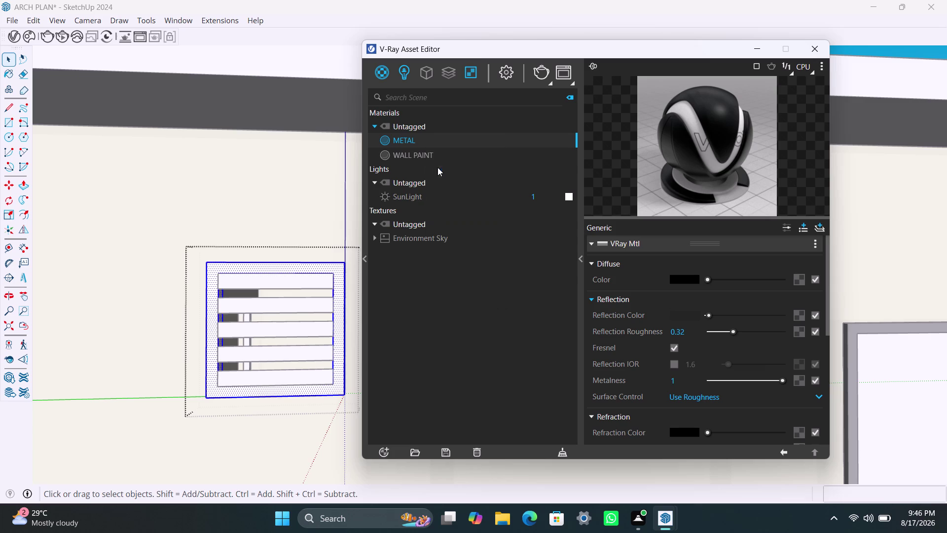
scroll(down, 3)
scroll(down, 3)
middle_drag(226, 362, 362, 361)
scroll(up, 3)
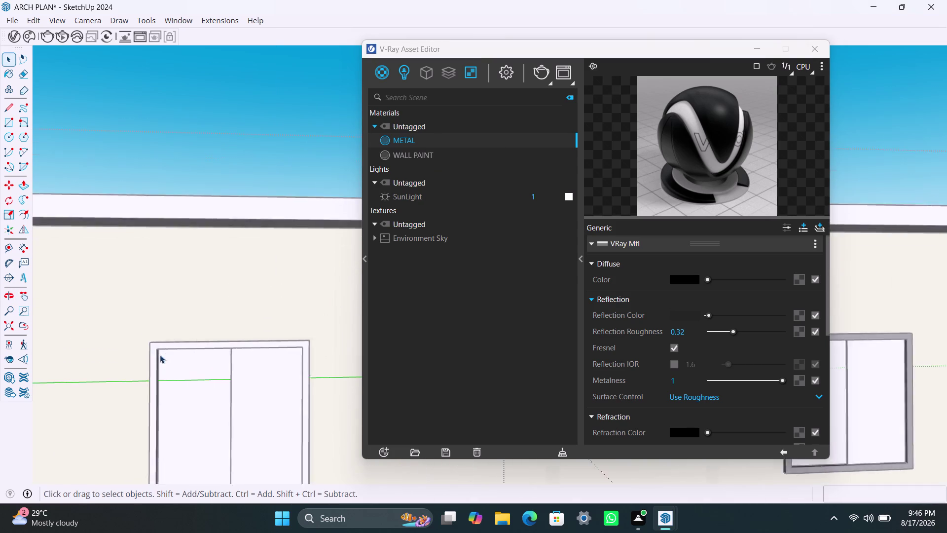
double_click(150, 351)
double_click(150, 351)
double_click(150, 351)
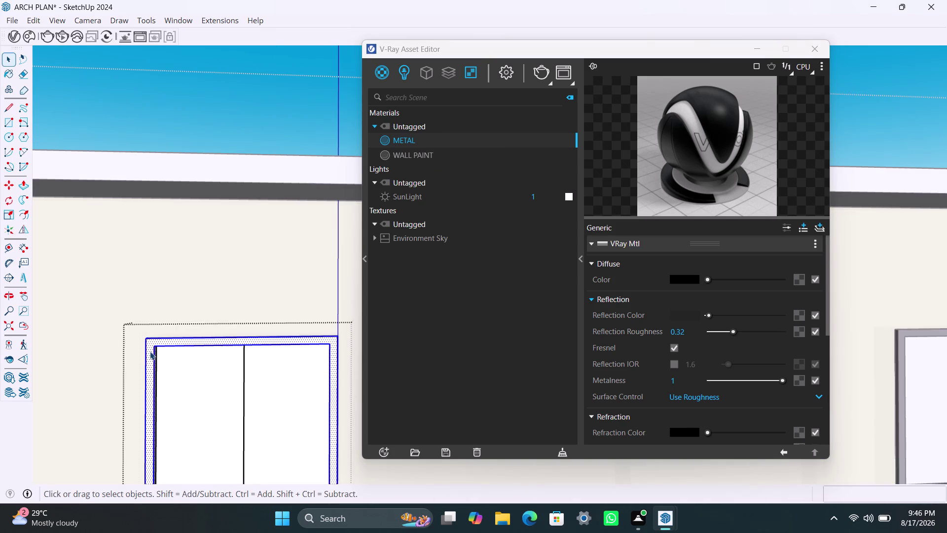
double_click(150, 351)
scroll(up, 3)
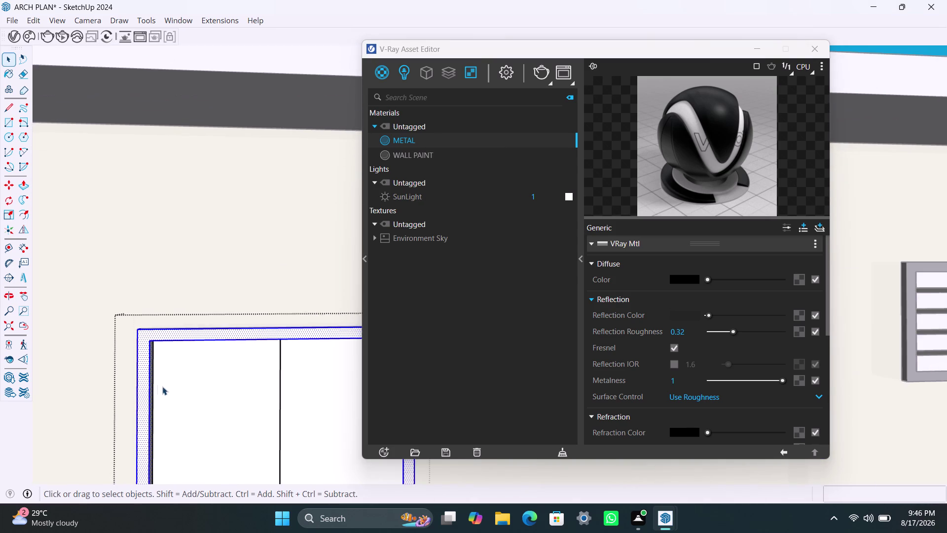
scroll(up, 3)
click(151, 348)
triple_click(142, 343)
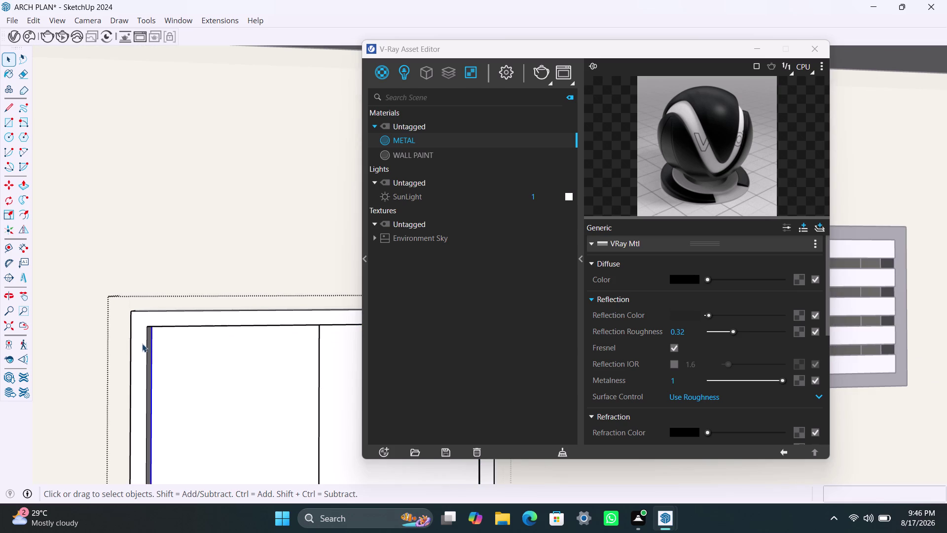
right_click(444, 142)
click(454, 169)
scroll(down, 3)
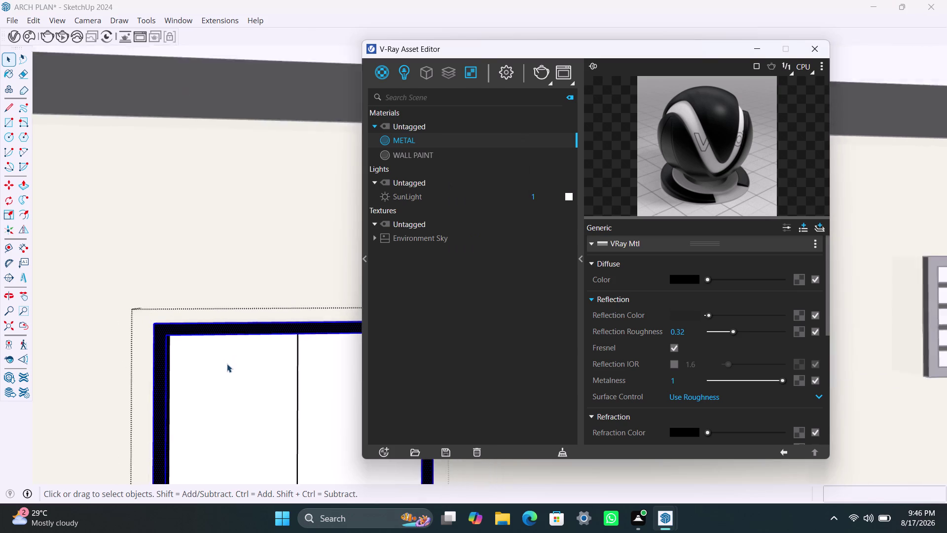
scroll(down, 3)
scroll(down, 3)
middle_drag(248, 372, 248, 371)
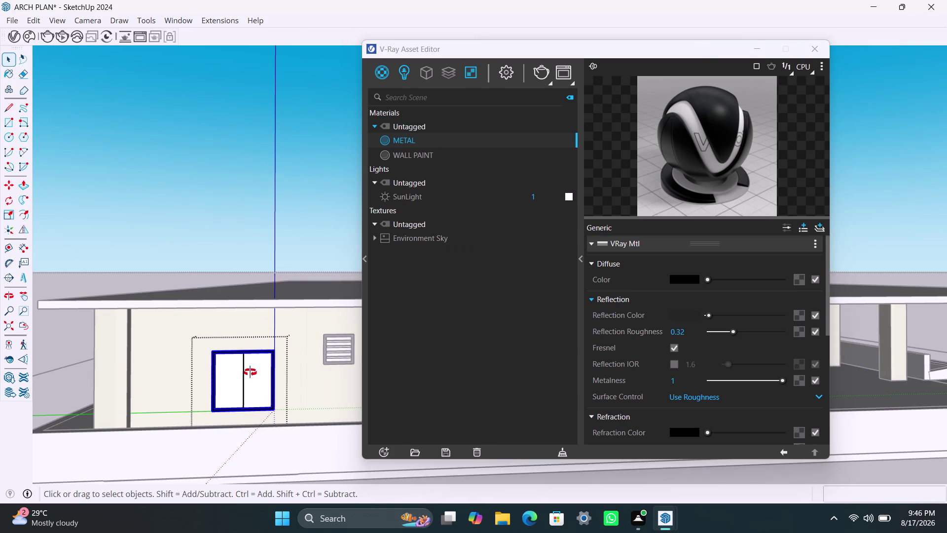
middle_drag(247, 372, 476, 374)
scroll(down, 3)
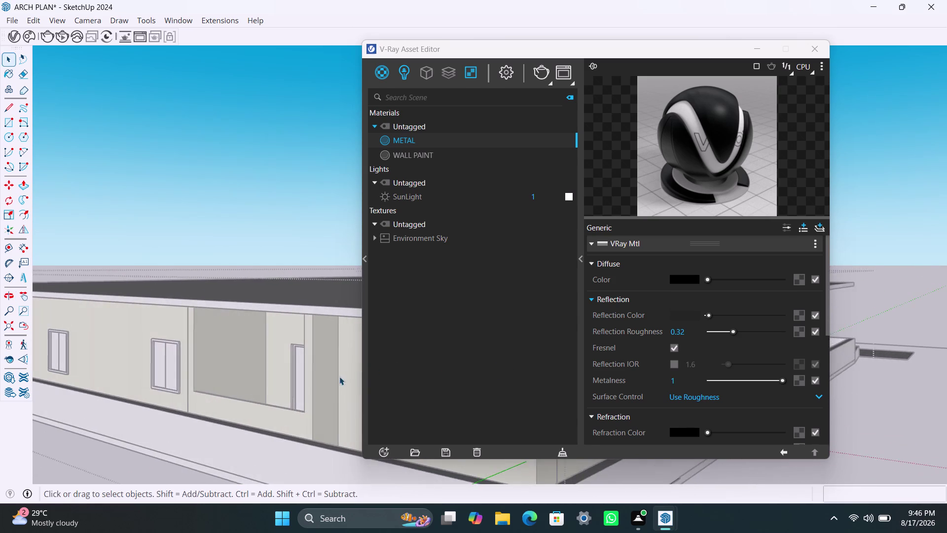
scroll(down, 3)
middle_drag(331, 385, 208, 362)
scroll(up, 3)
middle_drag(271, 386, 287, 389)
scroll(up, 3)
triple_click(283, 323)
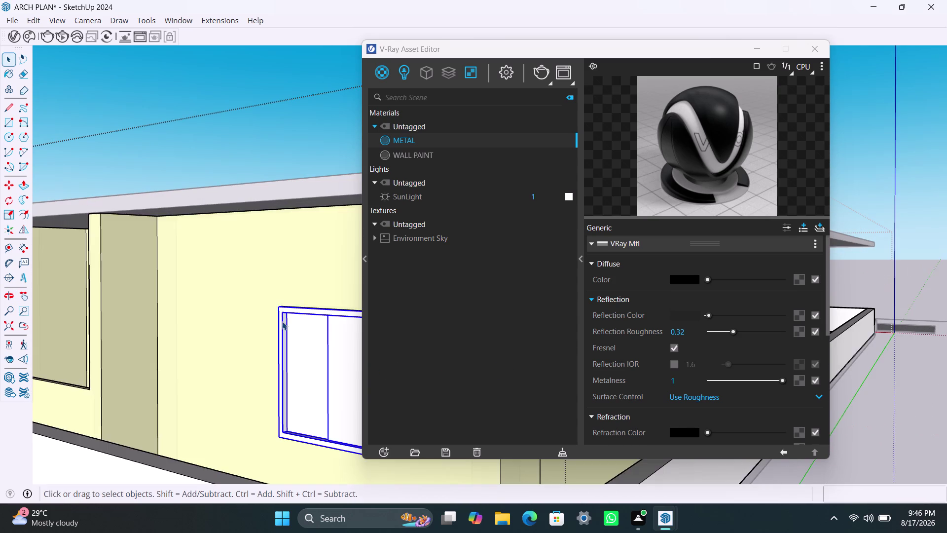
double_click(282, 321)
right_click(440, 146)
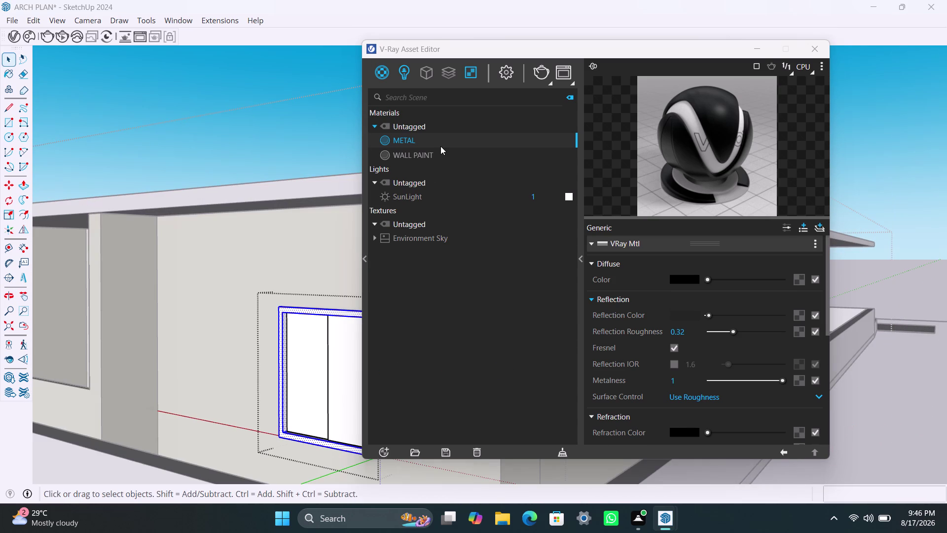
click(460, 170)
scroll(down, 3)
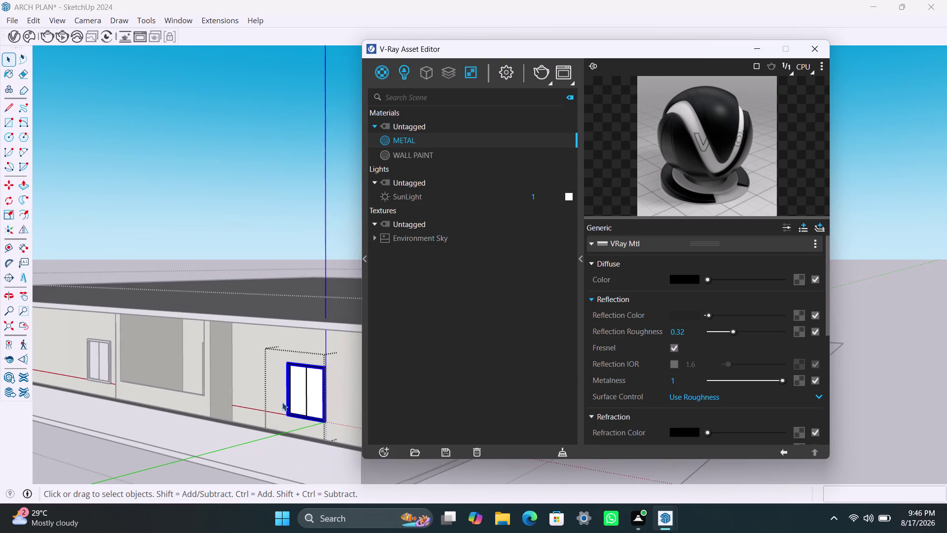
middle_drag(293, 403, 414, 413)
scroll(up, 3)
middle_drag(300, 384, 339, 392)
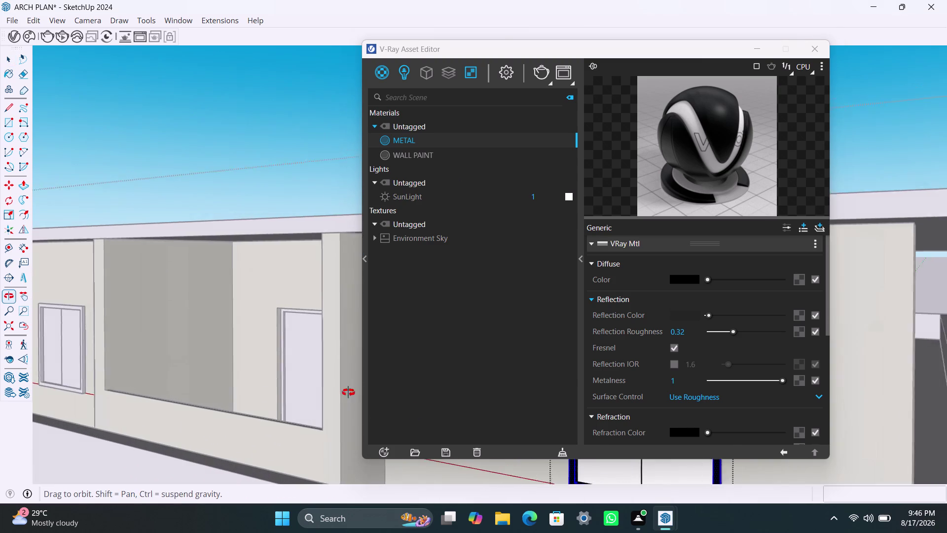
middle_drag(339, 392, 379, 392)
scroll(up, 3)
scroll(down, 3)
middle_drag(340, 377, 302, 361)
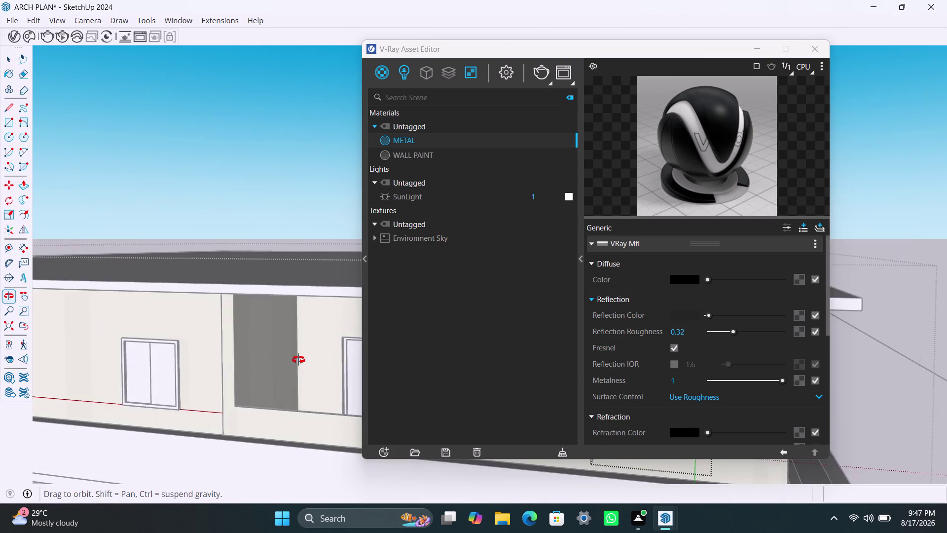
middle_drag(302, 361, 265, 346)
scroll(up, 3)
middle_drag(293, 352, 311, 359)
scroll(up, 3)
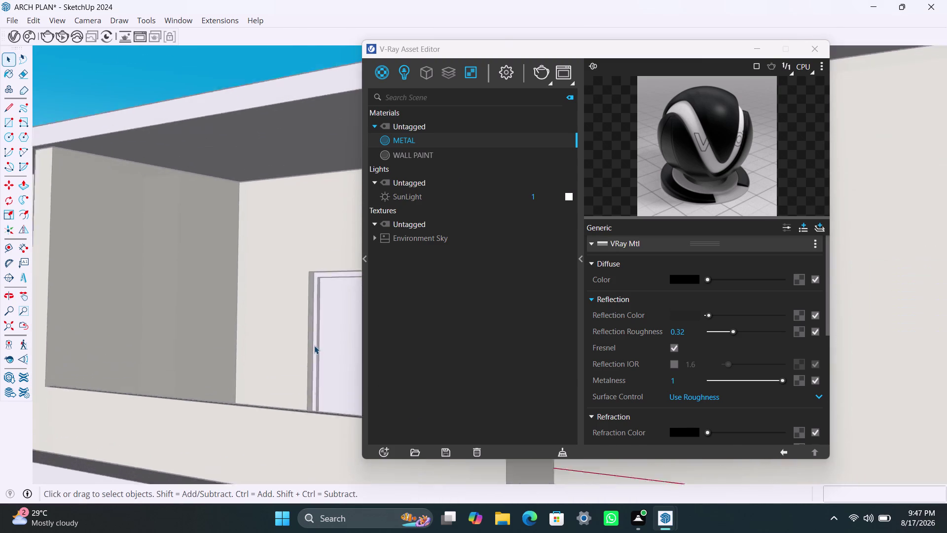
scroll(up, 3)
scroll(up, 3)
double_click(322, 323)
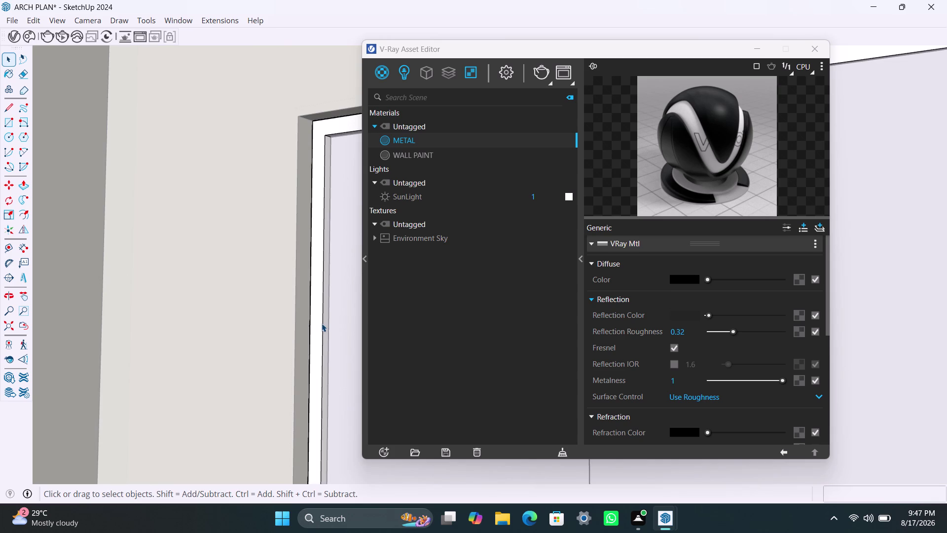
double_click(321, 323)
double_click(322, 324)
double_click(322, 323)
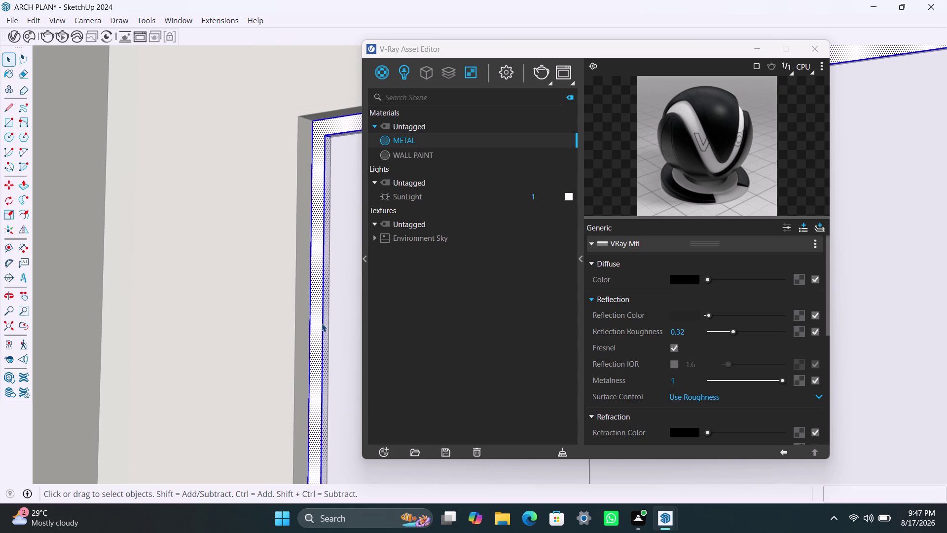
right_click(426, 143)
click(444, 172)
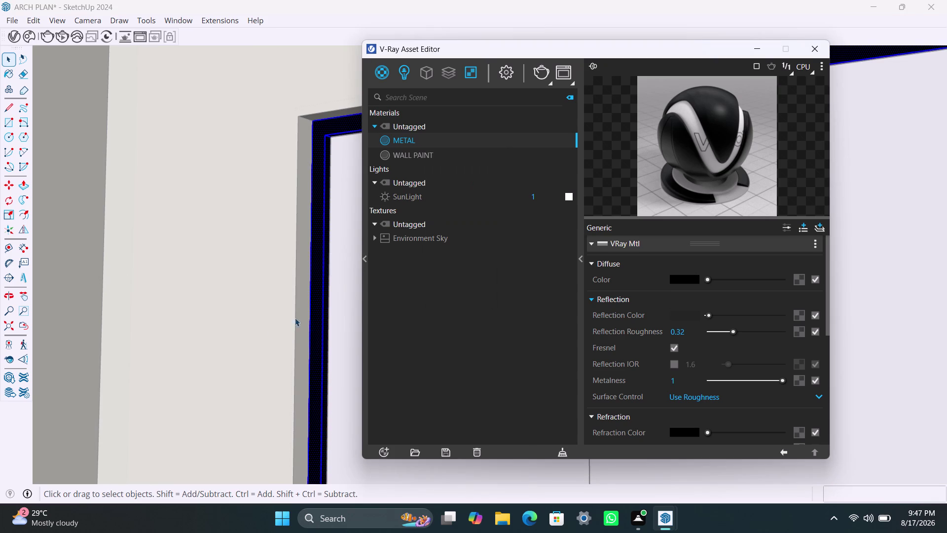
scroll(down, 3)
scroll(down, 3)
scroll(down, 3)
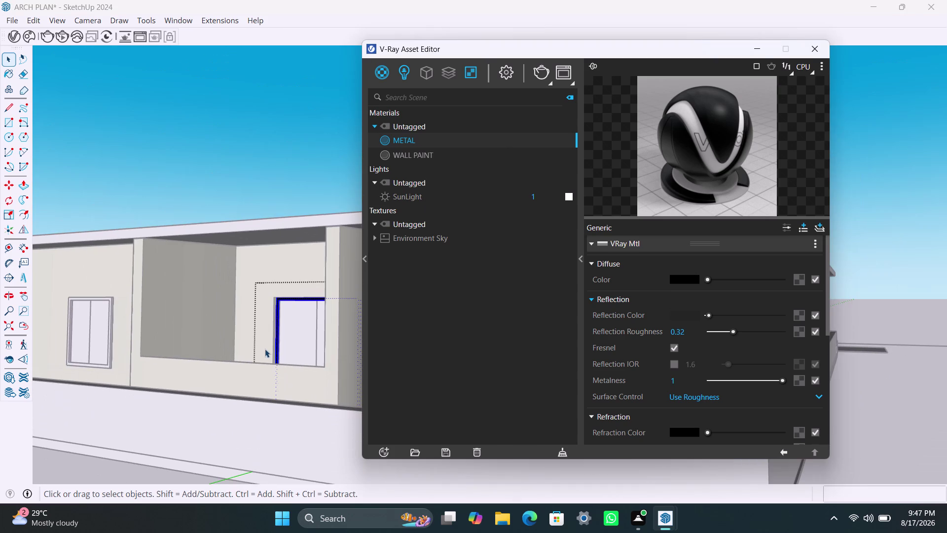
Apply METAL to the frame faces of the next window along the wall.
middle_drag(265, 350, 419, 347)
scroll(up, 3)
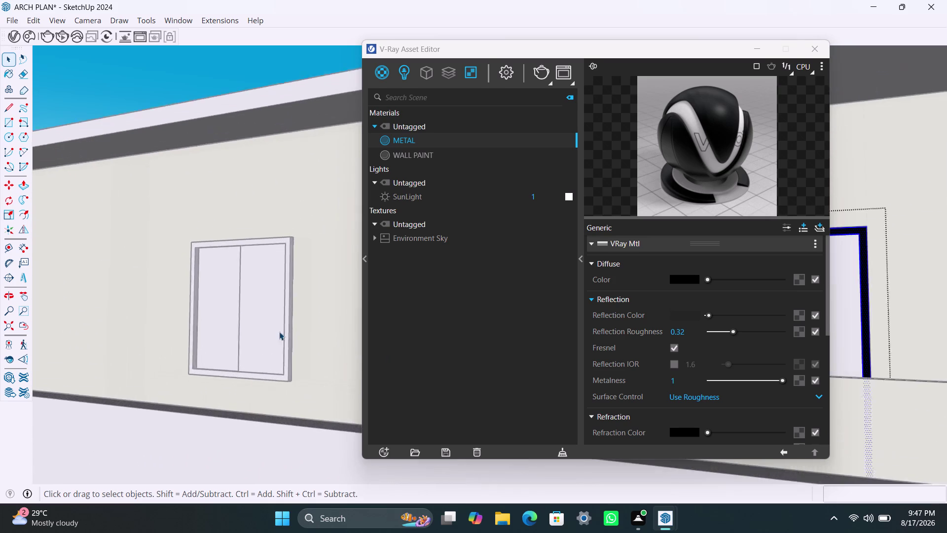
scroll(up, 3)
scroll(up, 3)
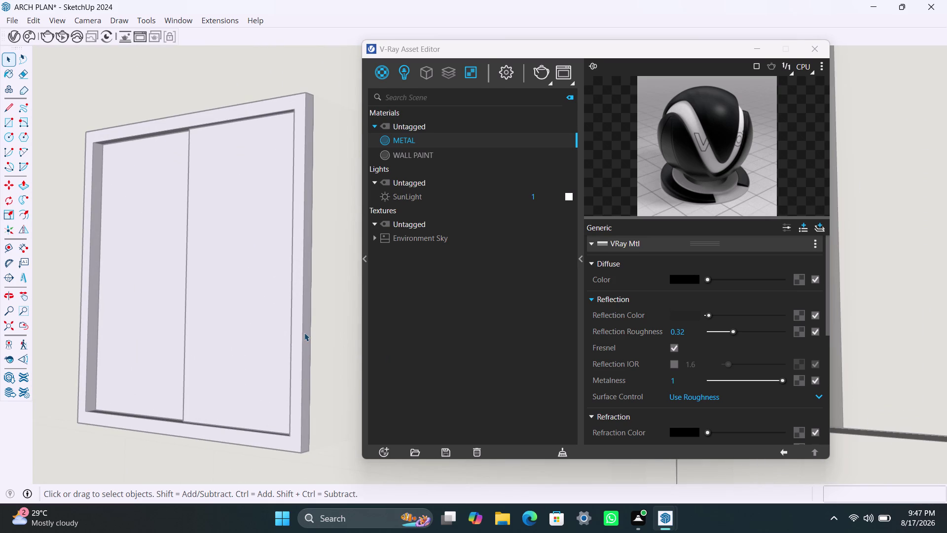
double_click(304, 333)
double_click(304, 333)
click(301, 335)
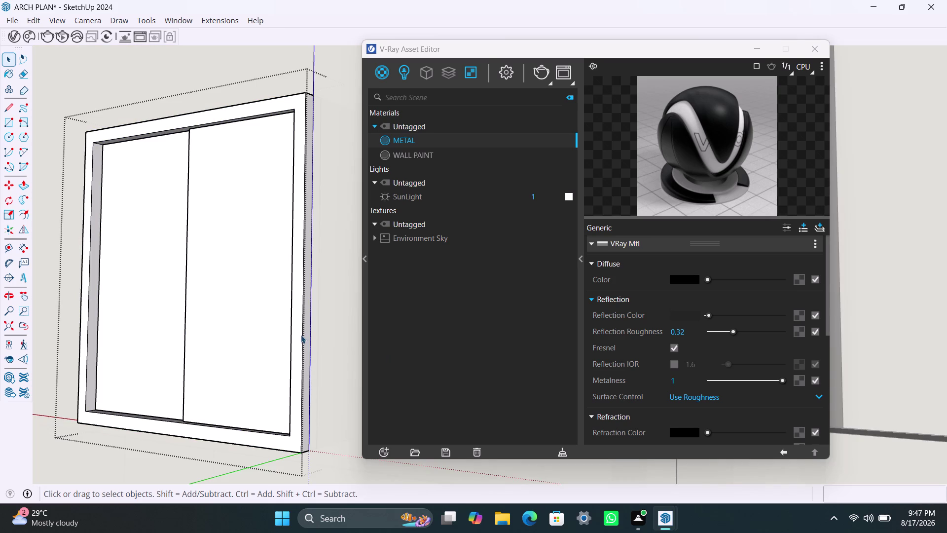
double_click(301, 335)
right_click(415, 139)
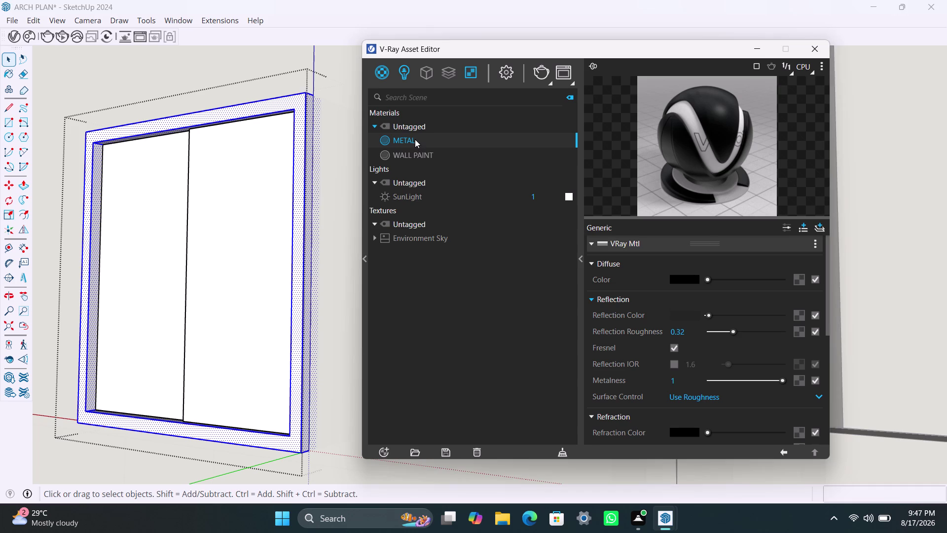
click(432, 167)
scroll(down, 3)
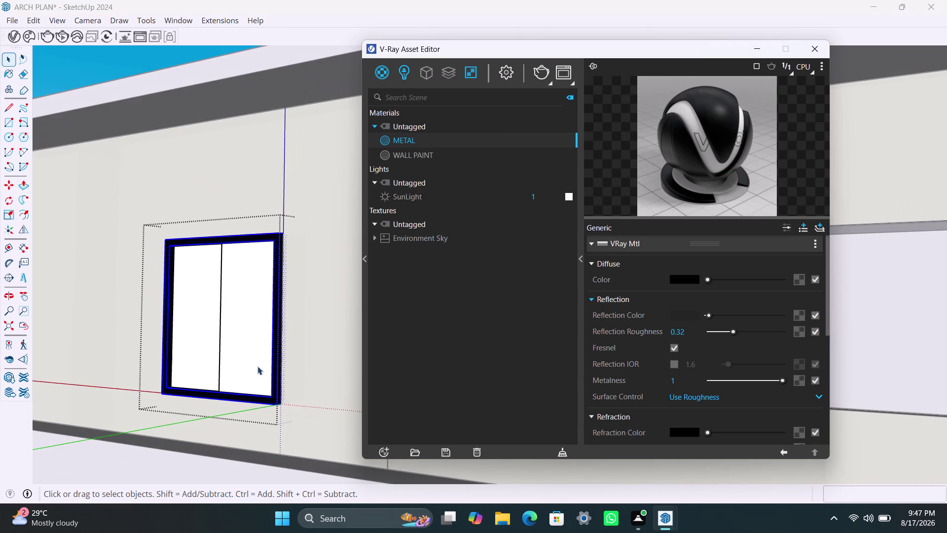
Orbit back out along the wall and zoom in on the left window.
middle_drag(267, 368, 544, 407)
scroll(down, 3)
middle_drag(226, 371, 274, 373)
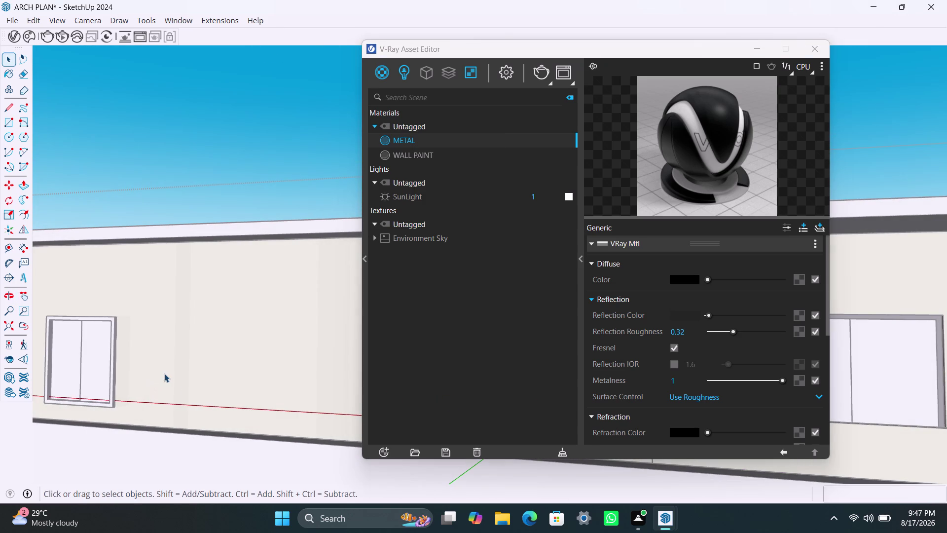
scroll(up, 3)
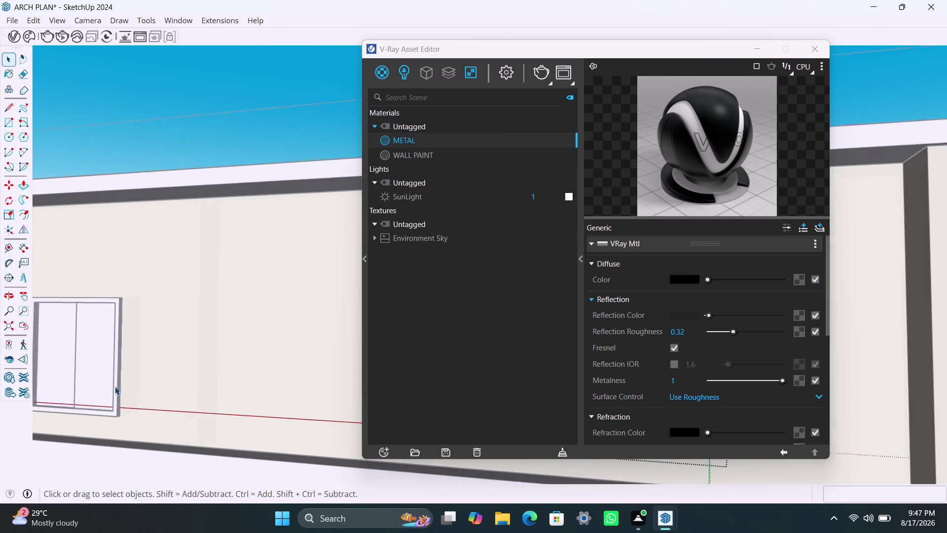
scroll(down, 3)
middle_drag(145, 381, 204, 379)
scroll(up, 3)
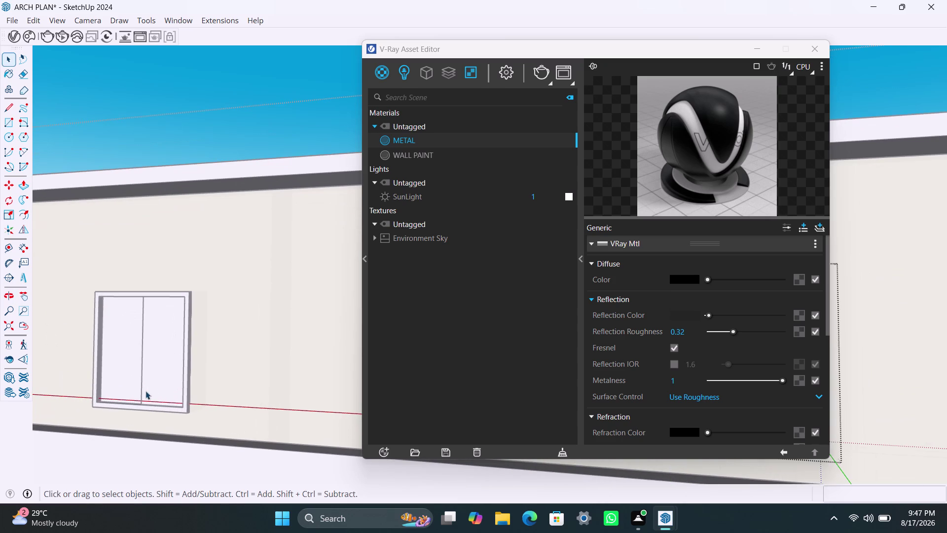
scroll(up, 3)
scroll(up, 3)
scroll(up, 3)
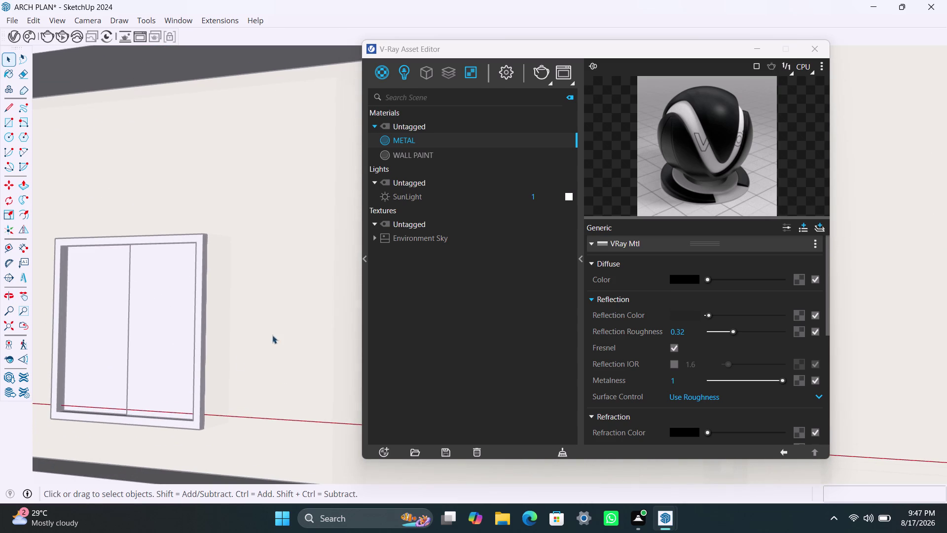
Select the left window's whole frame and apply METAL to it.
click(204, 355)
double_click(200, 361)
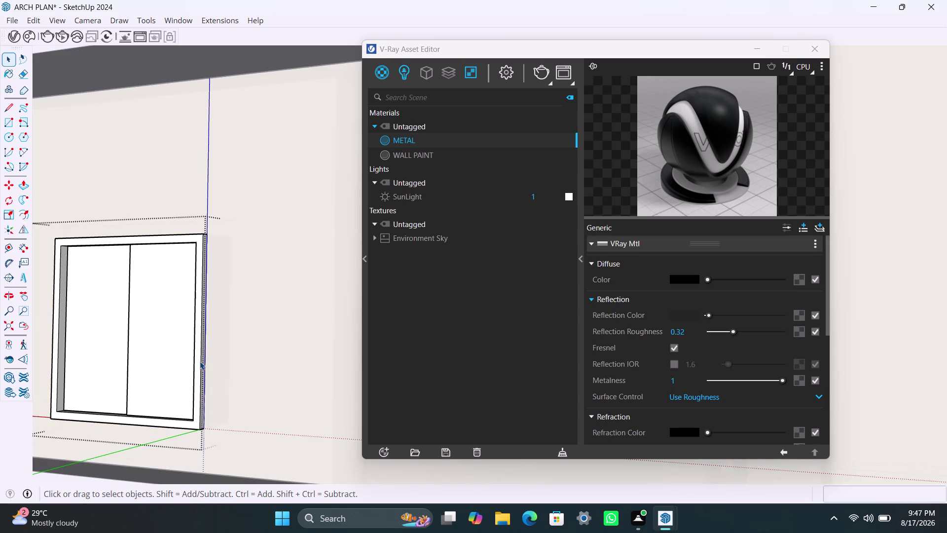
double_click(200, 361)
click(199, 361)
click(201, 358)
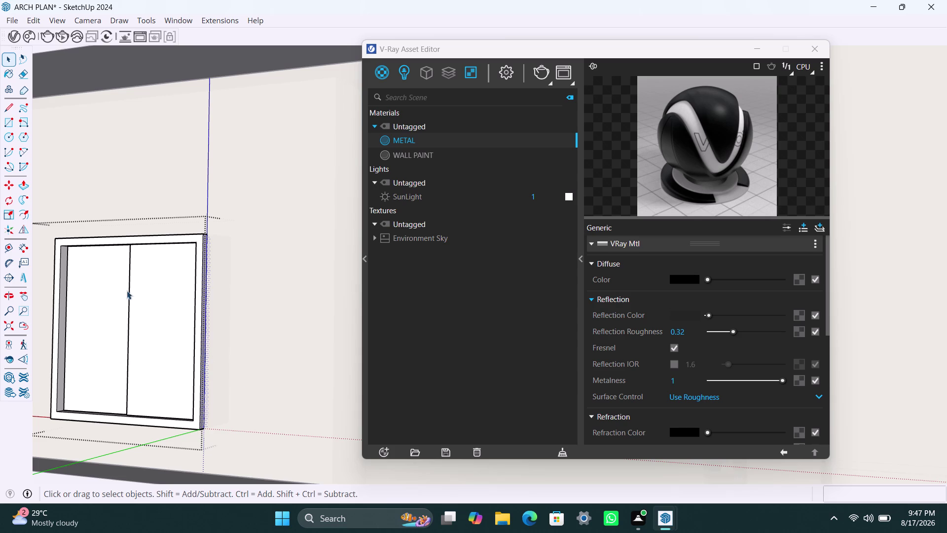
triple_click(144, 242)
click(144, 242)
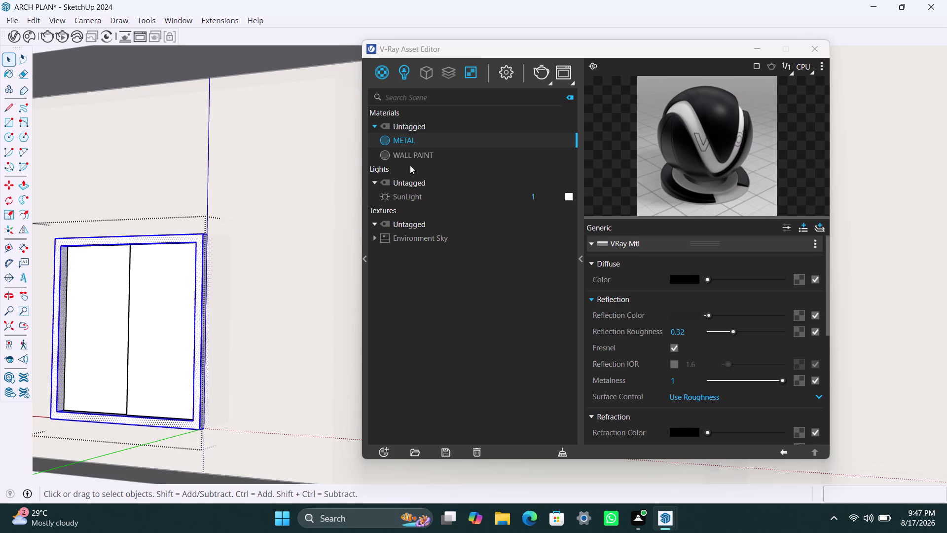
click(407, 140)
right_click(406, 140)
click(437, 165)
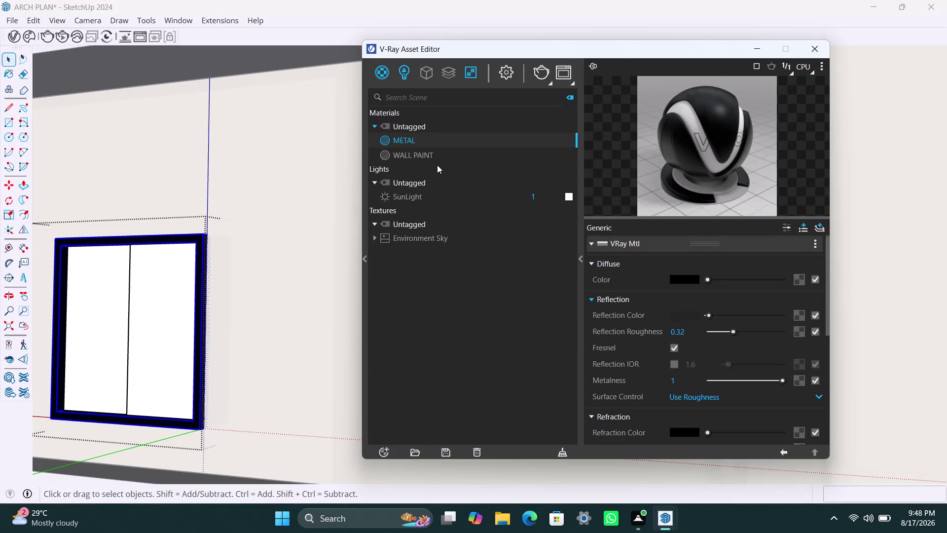
scroll(down, 3)
scroll(down, 3)
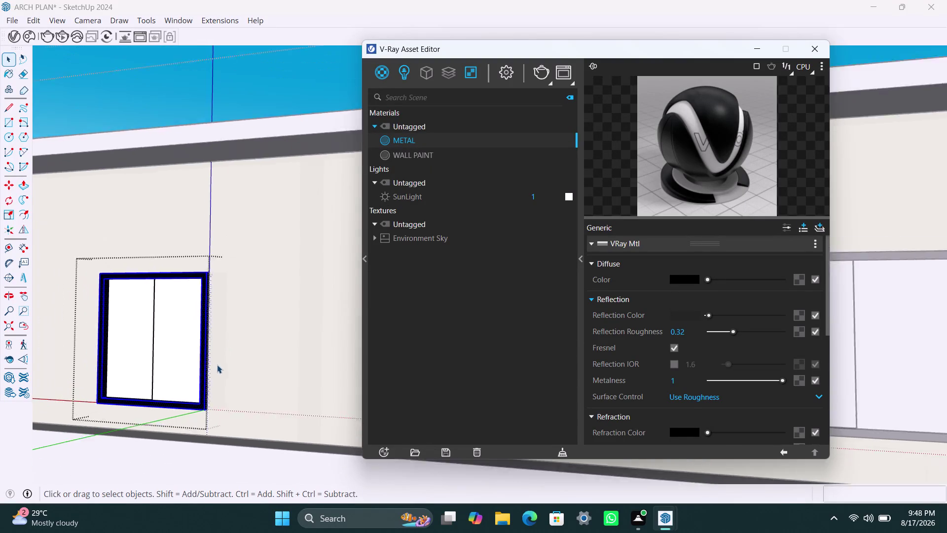
Give the first window frame along the wall the black METAL material.
middle_drag(224, 366, 419, 366)
scroll(down, 3)
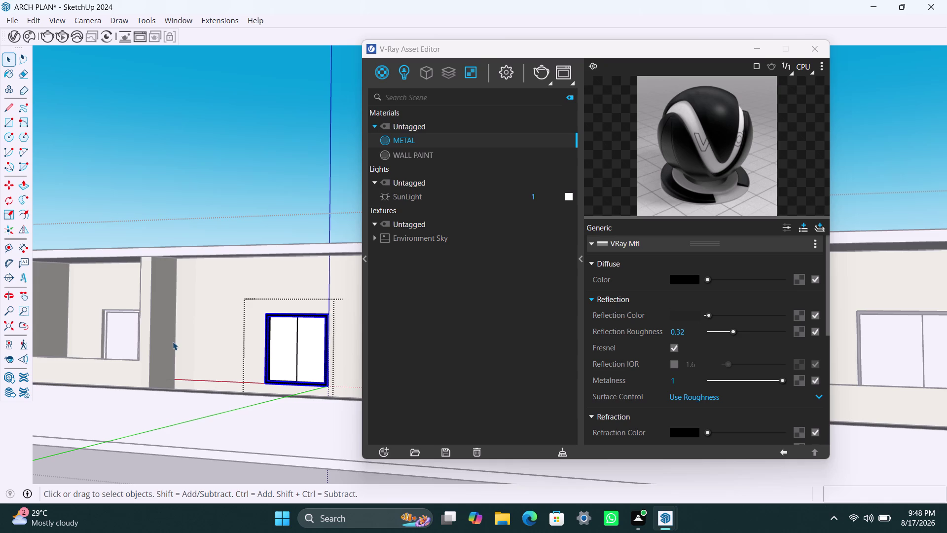
scroll(down, 3)
scroll(up, 3)
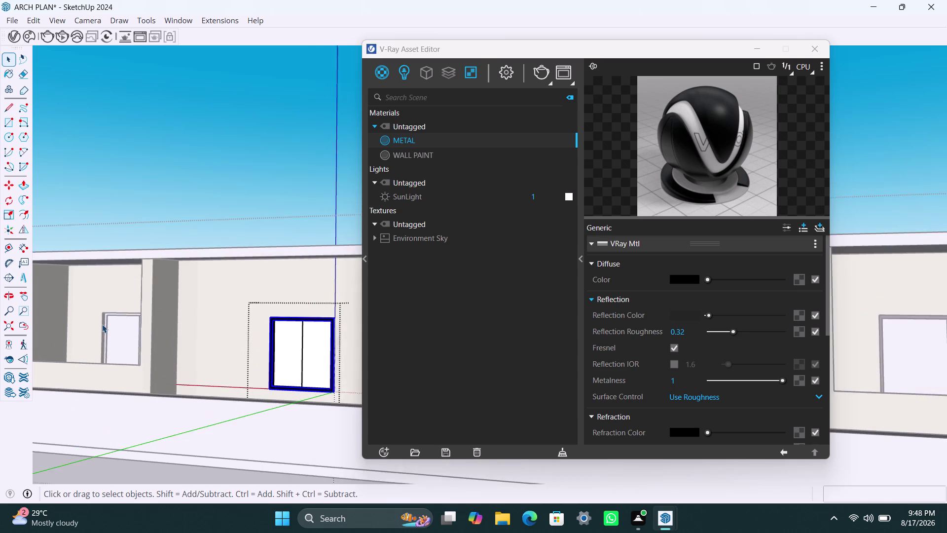
scroll(up, 3)
middle_drag(108, 336, 133, 349)
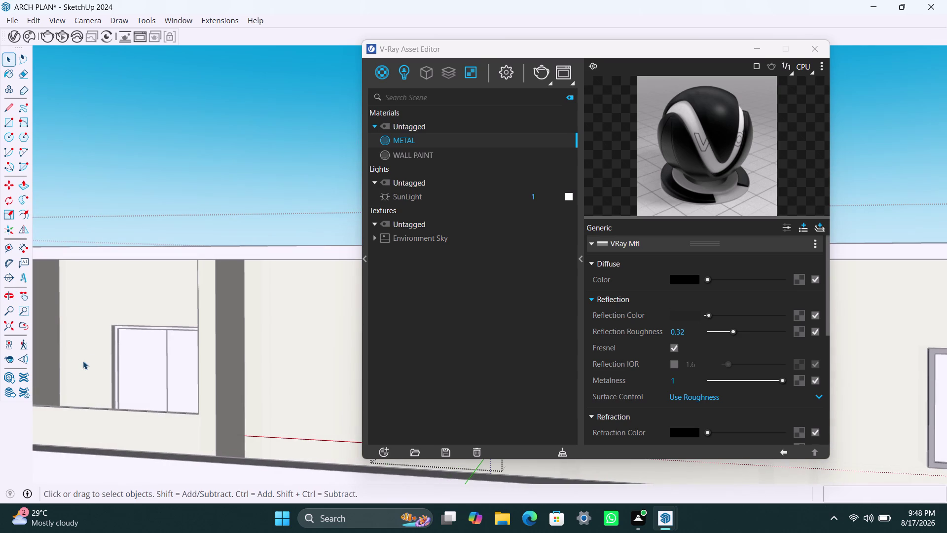
scroll(up, 3)
scroll(up, 3)
scroll(up, 3)
triple_click(129, 340)
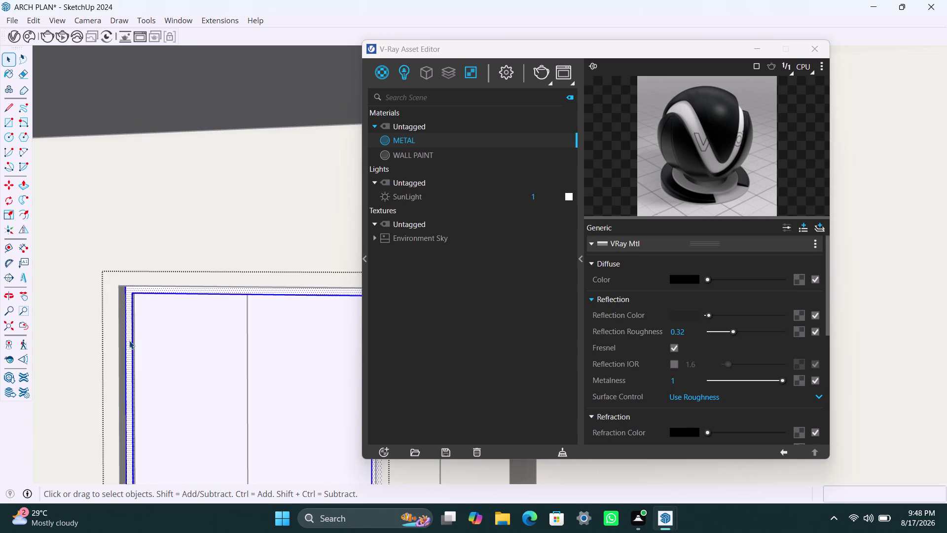
double_click(129, 340)
right_click(402, 144)
click(425, 176)
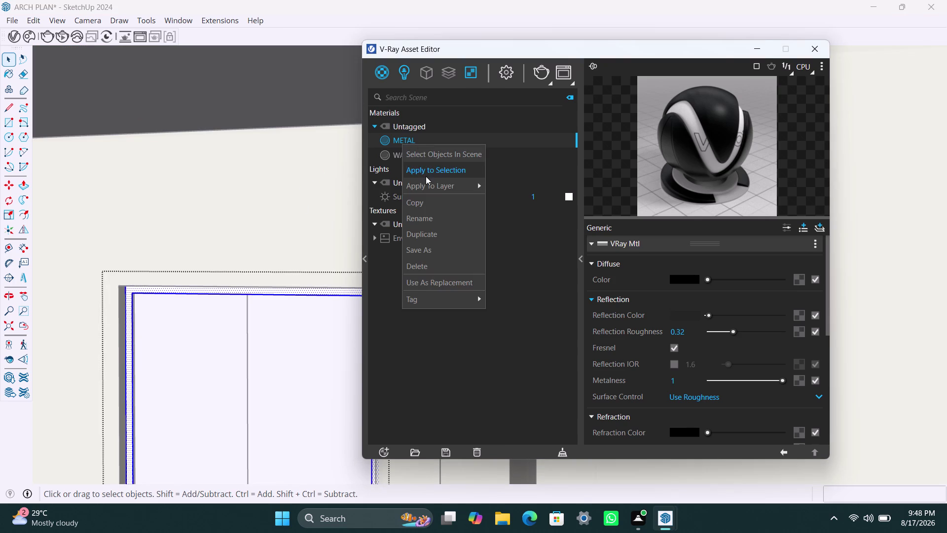
Apply METAL to a second window frame further along the wall.
scroll(down, 3)
scroll(down, 3)
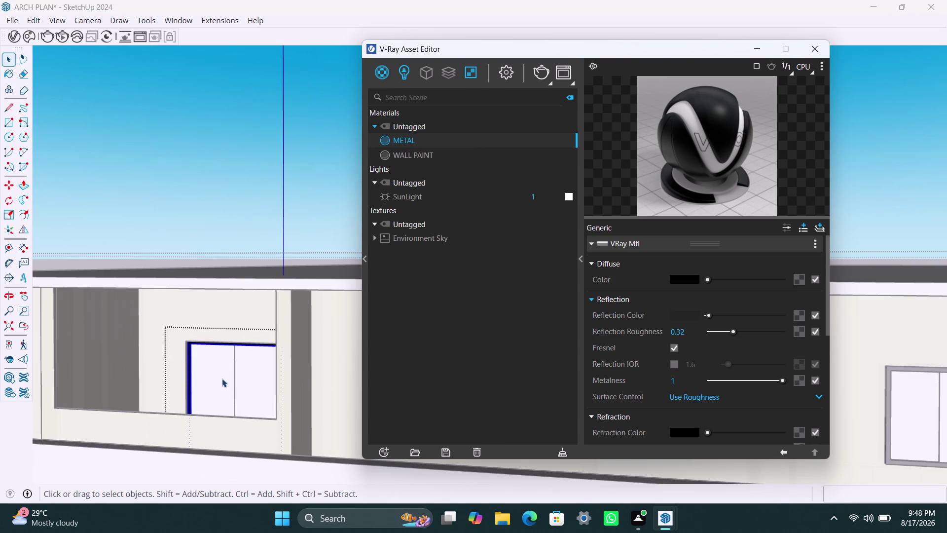
middle_drag(224, 378, 453, 370)
scroll(up, 3)
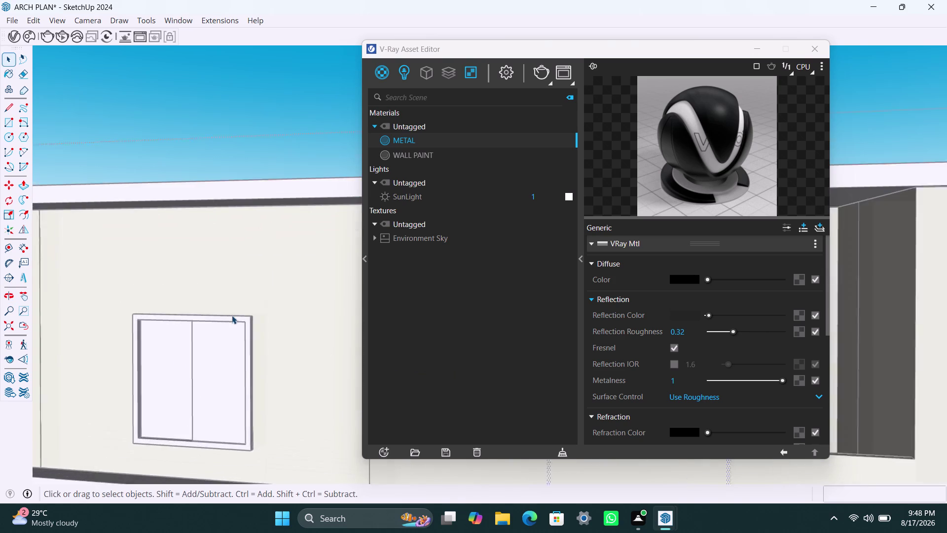
double_click(232, 316)
double_click(231, 315)
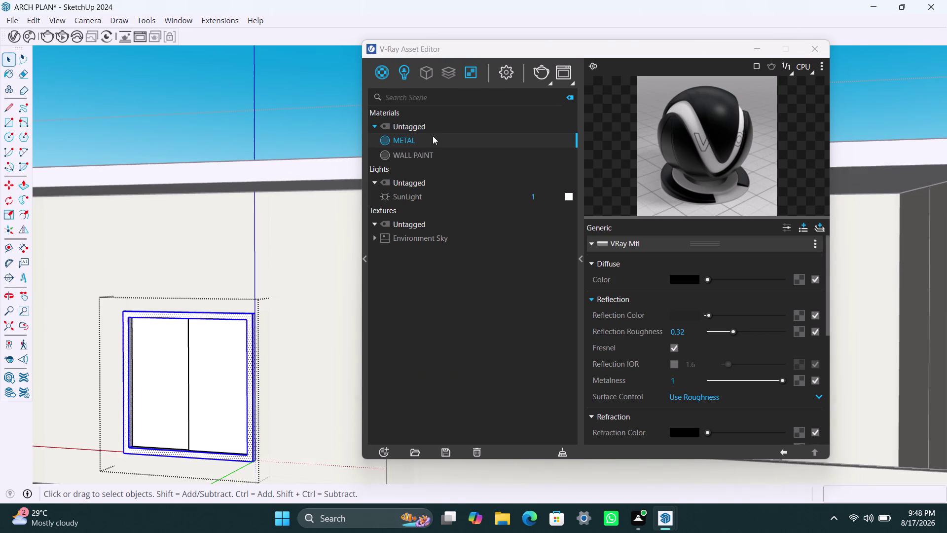
right_click(433, 141)
click(443, 169)
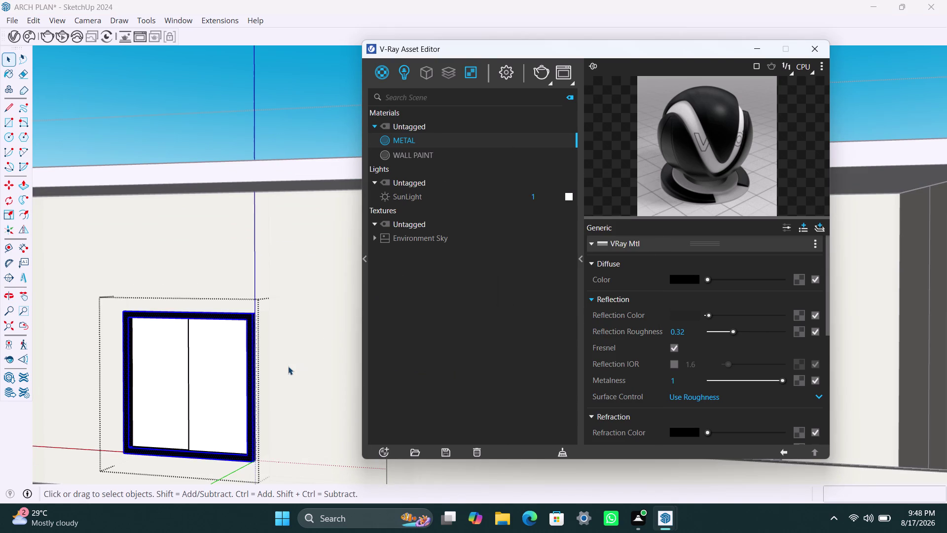
Apply METAL to the tall window frame on the side wall.
scroll(down, 3)
scroll(down, 3)
middle_drag(252, 400, 282, 390)
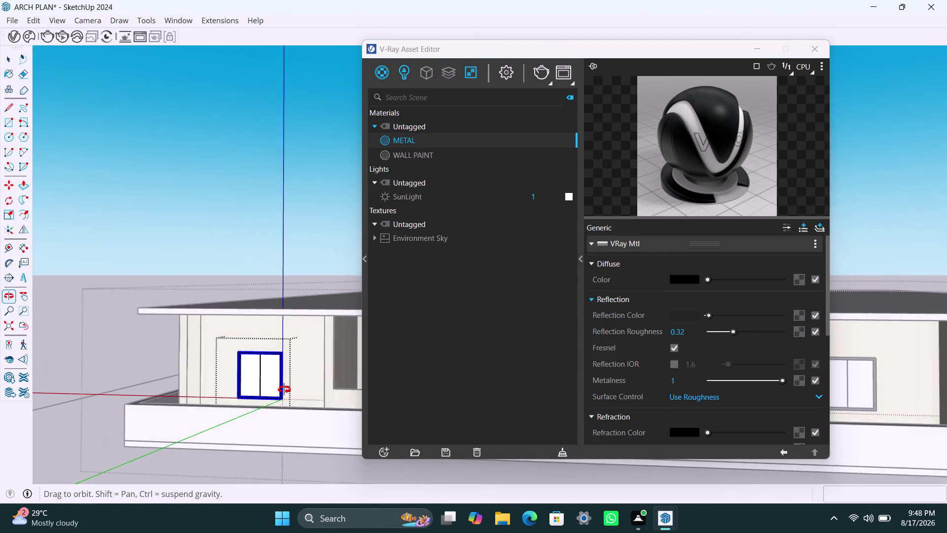
middle_drag(281, 390, 485, 379)
scroll(up, 3)
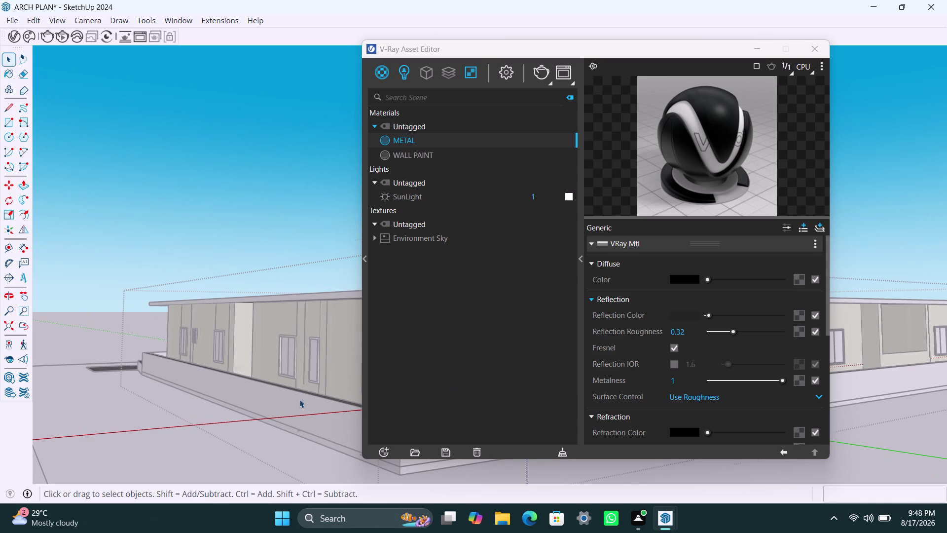
middle_drag(296, 397, 183, 424)
scroll(up, 3)
middle_drag(278, 409, 287, 411)
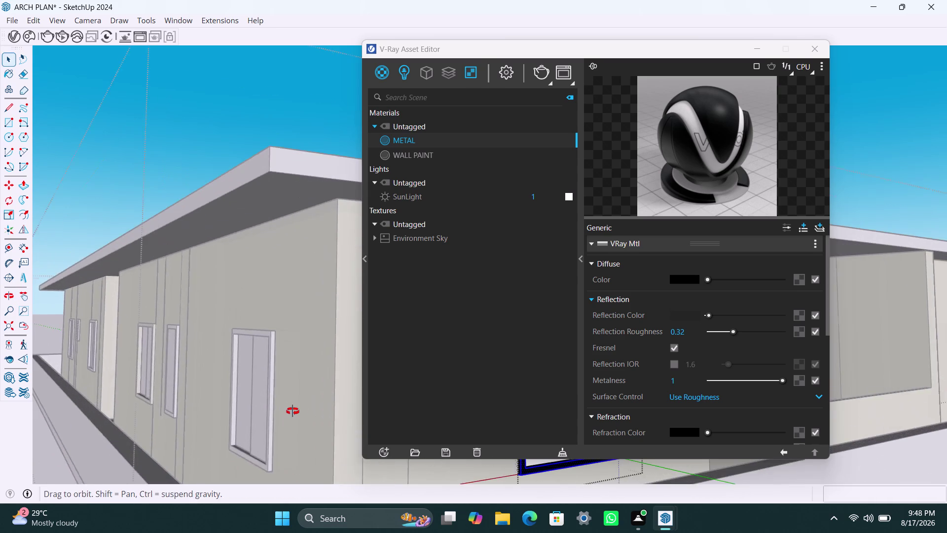
middle_drag(288, 411, 306, 410)
scroll(up, 3)
triple_click(302, 407)
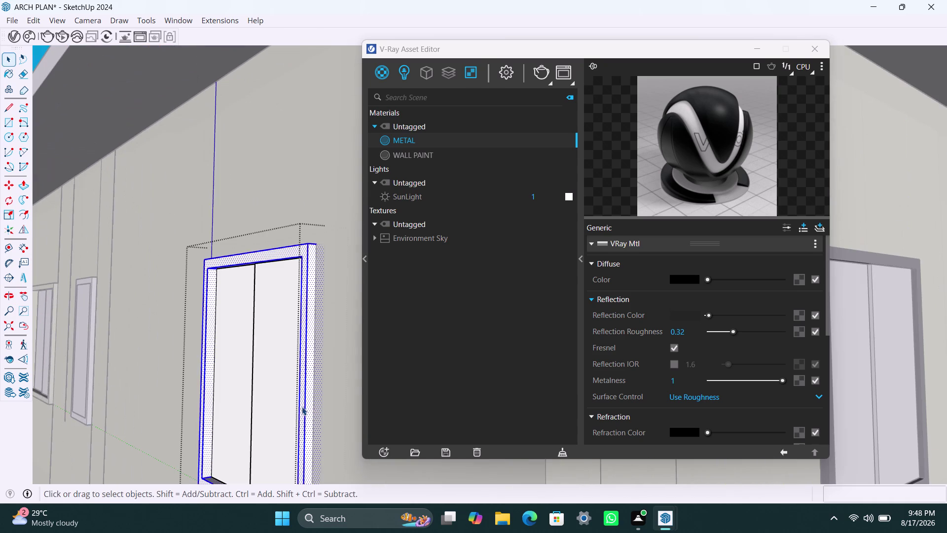
right_click(445, 142)
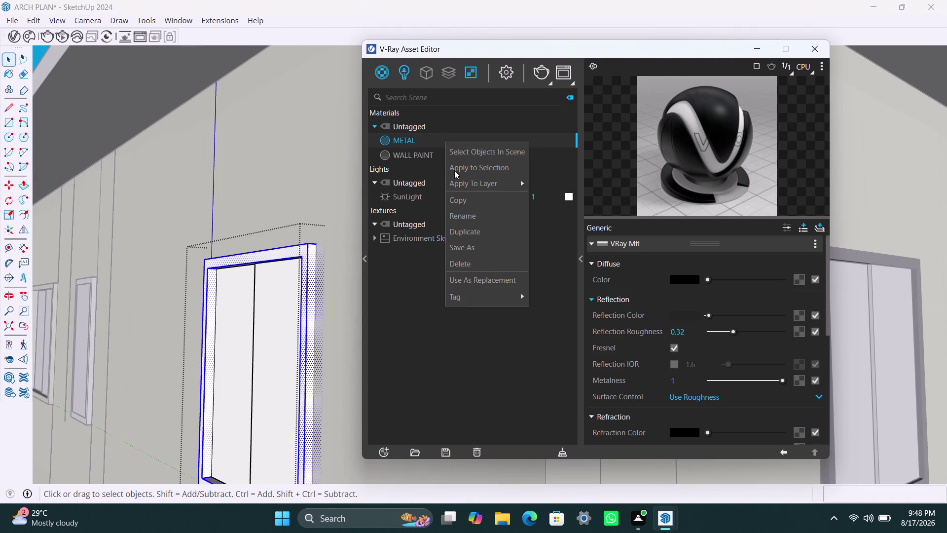
click(457, 172)
Apply METAL to the next tall window frame.
scroll(down, 3)
middle_drag(277, 381, 285, 381)
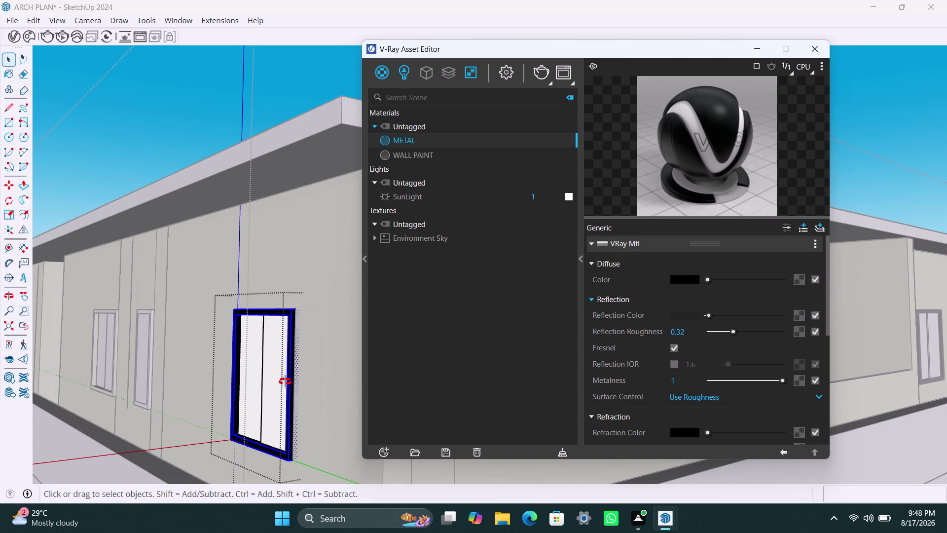
middle_drag(285, 381, 451, 372)
scroll(up, 3)
scroll(up, 3)
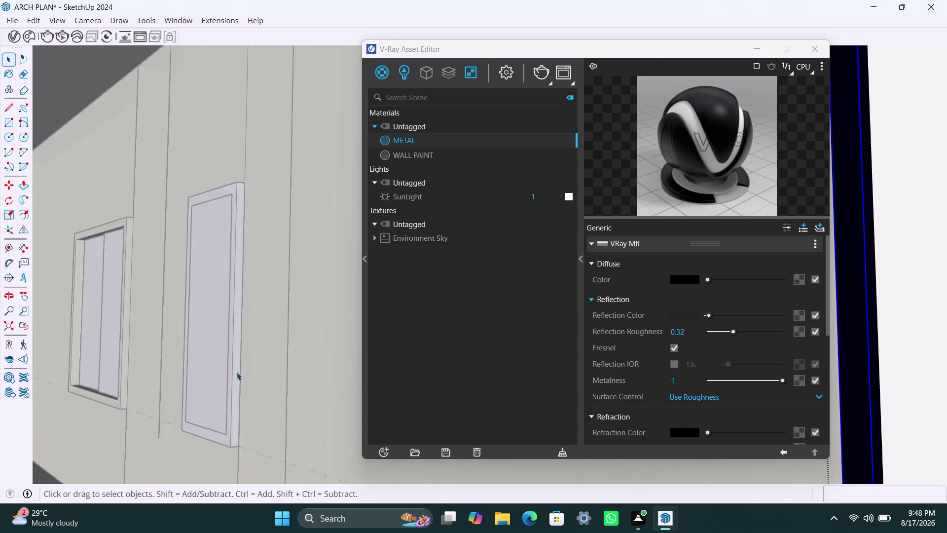
triple_click(230, 376)
click(230, 375)
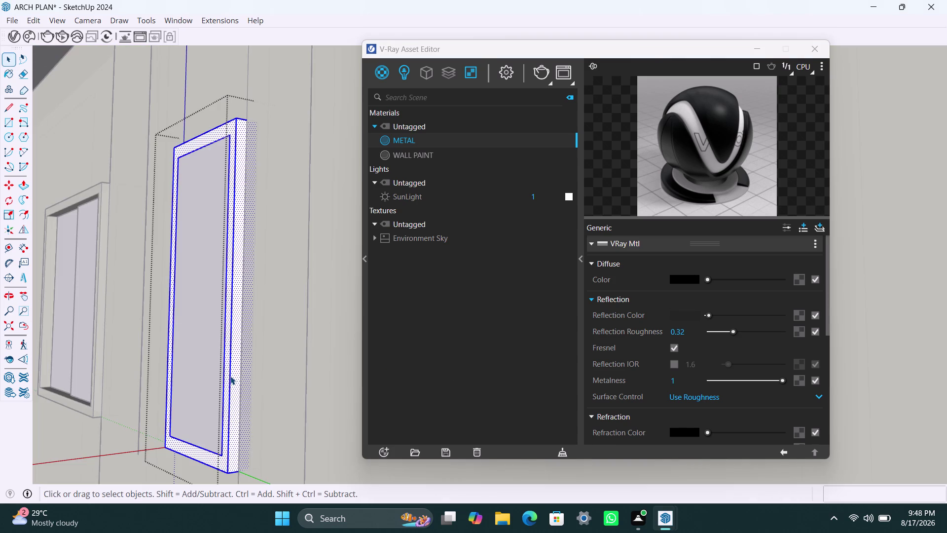
right_click(420, 145)
click(424, 169)
Bring the wide window into view and select its frame.
scroll(down, 3)
middle_drag(259, 297, 353, 298)
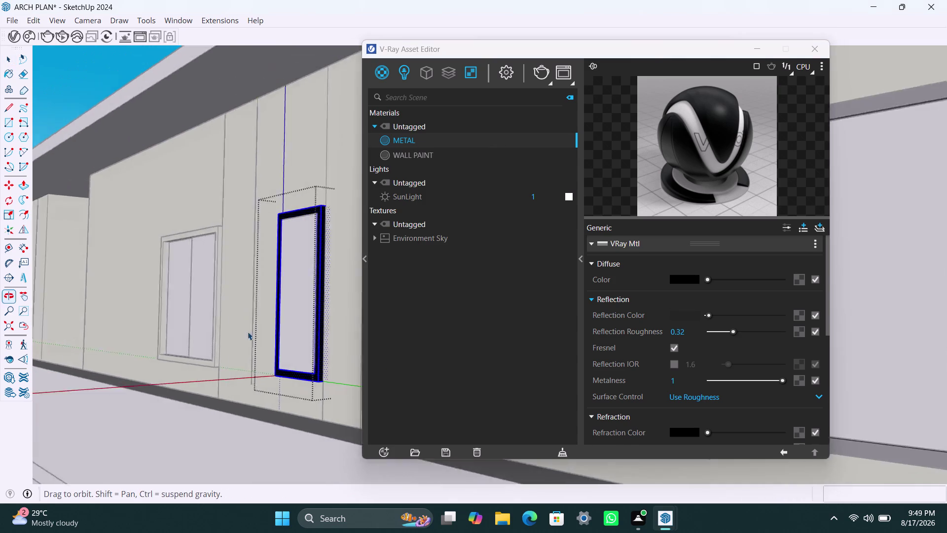
middle_drag(235, 334, 302, 345)
scroll(up, 3)
scroll(up, 3)
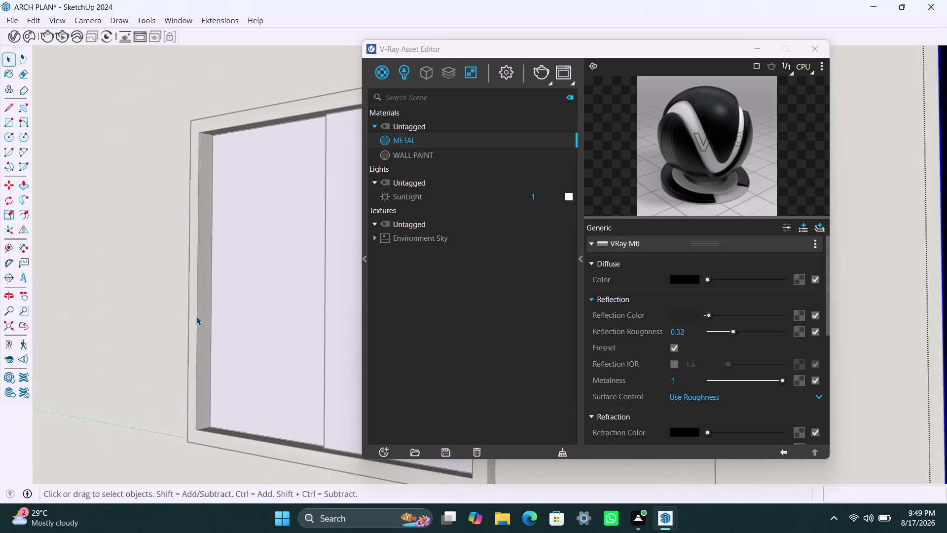
triple_click(197, 316)
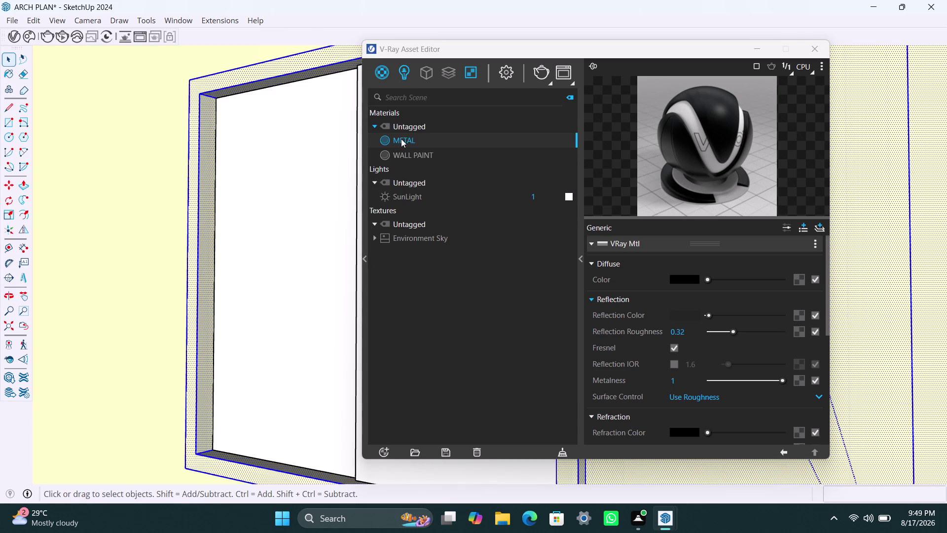
Apply METAL to the selected frame, then undo the recent material changes.
right_click(401, 139)
click(419, 171)
scroll(down, 3)
scroll(down, 3)
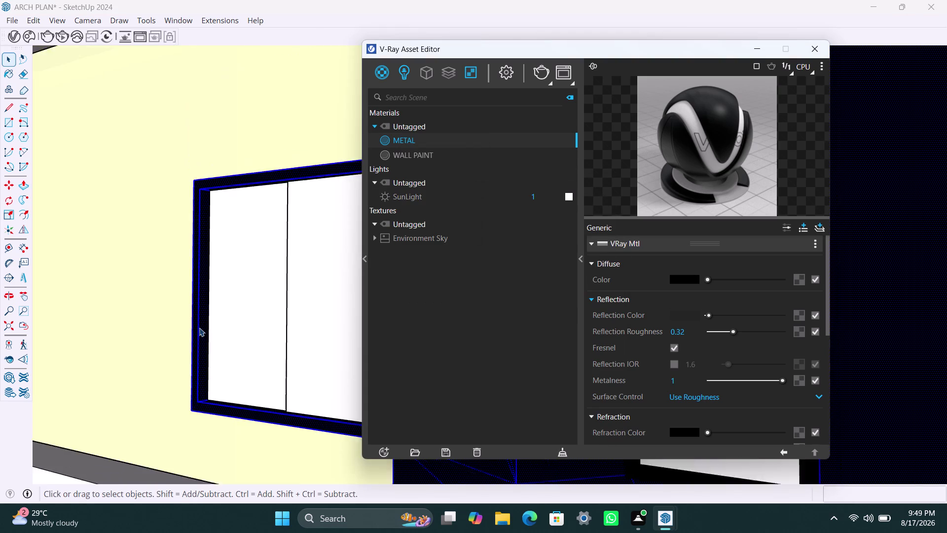
scroll(down, 3)
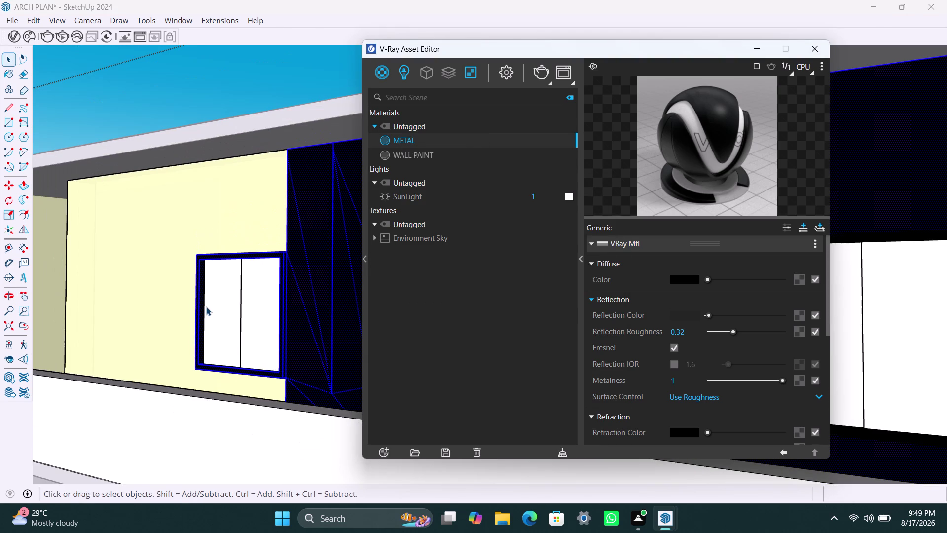
key(ctrl+z)
key(ctrl+z)
key(ctrl+z)
click(171, 260)
key(ctrl+z)
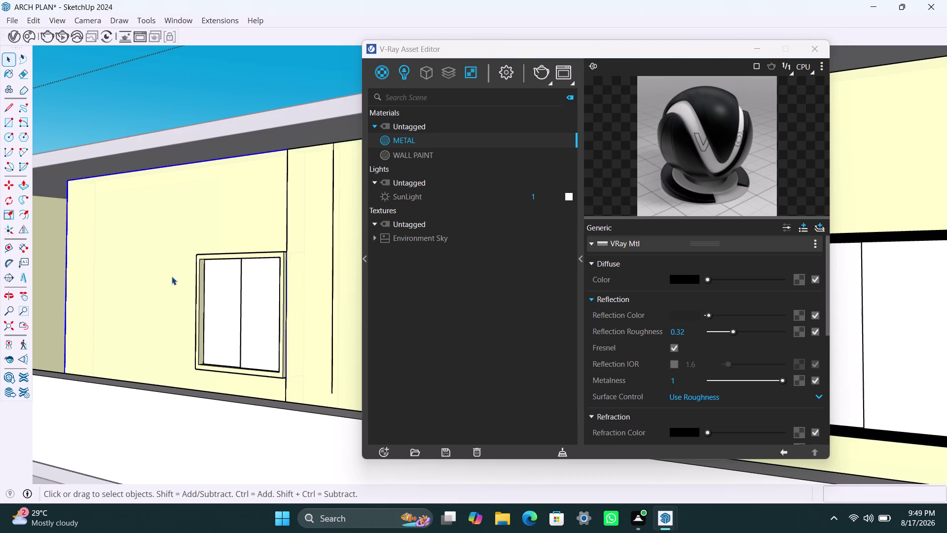
Select a window frame and give it the METAL material.
scroll(up, 3)
double_click(227, 250)
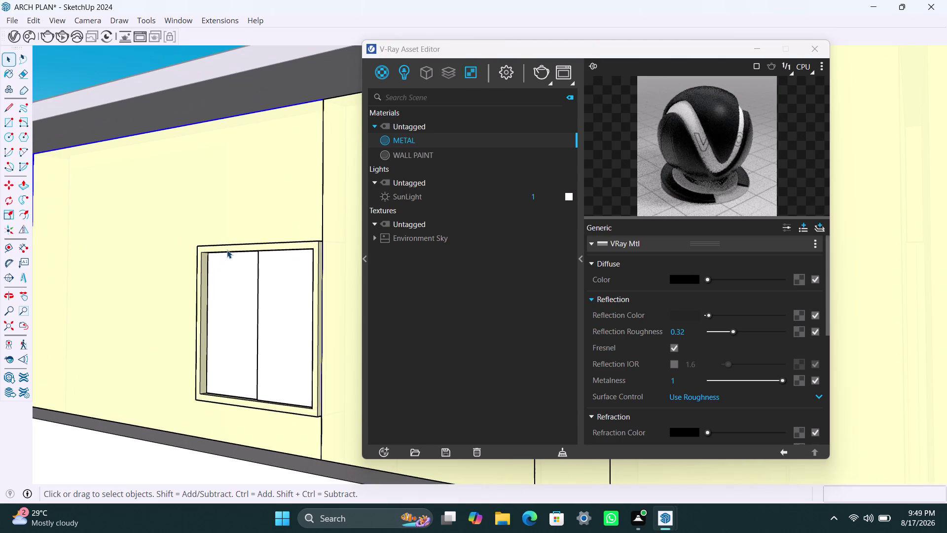
right_click(449, 144)
click(461, 174)
scroll(down, 3)
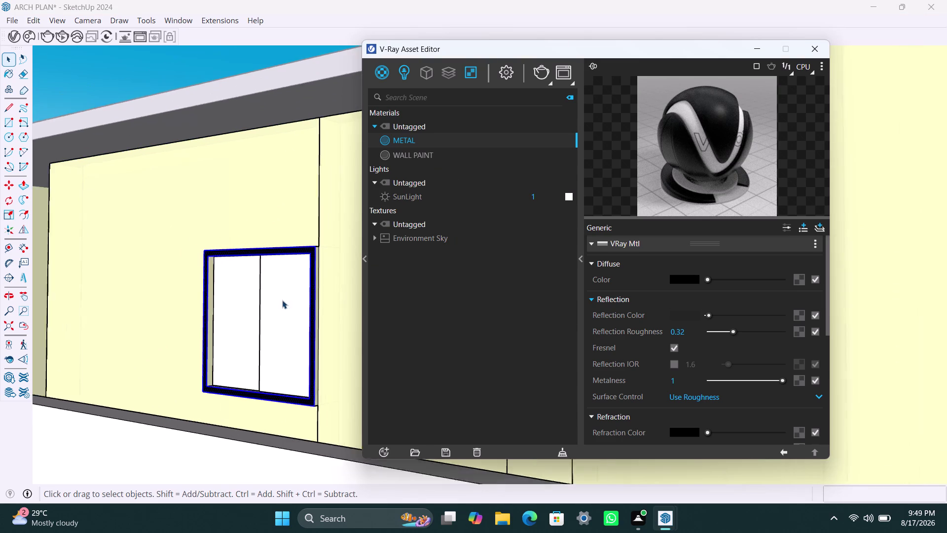
scroll(up, 3)
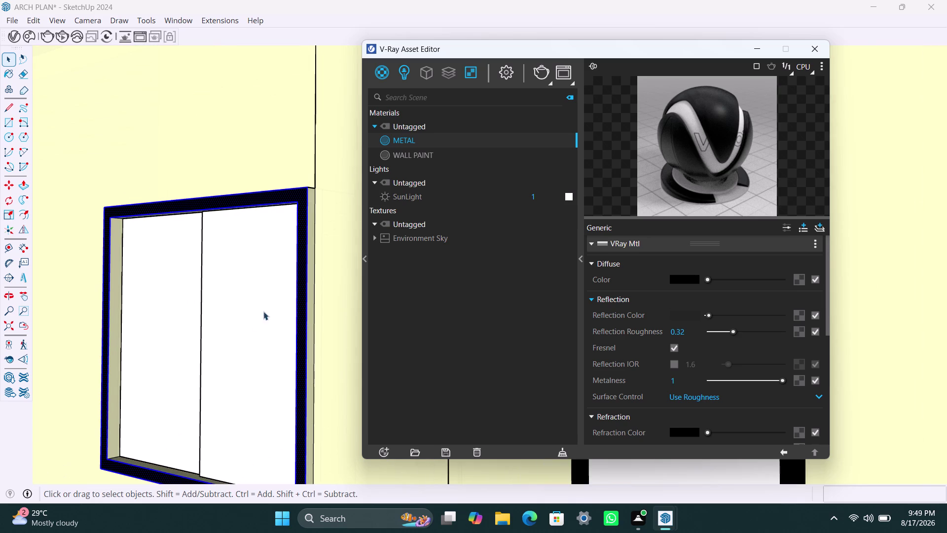
Select another window frame and apply METAL to it.
double_click(311, 232)
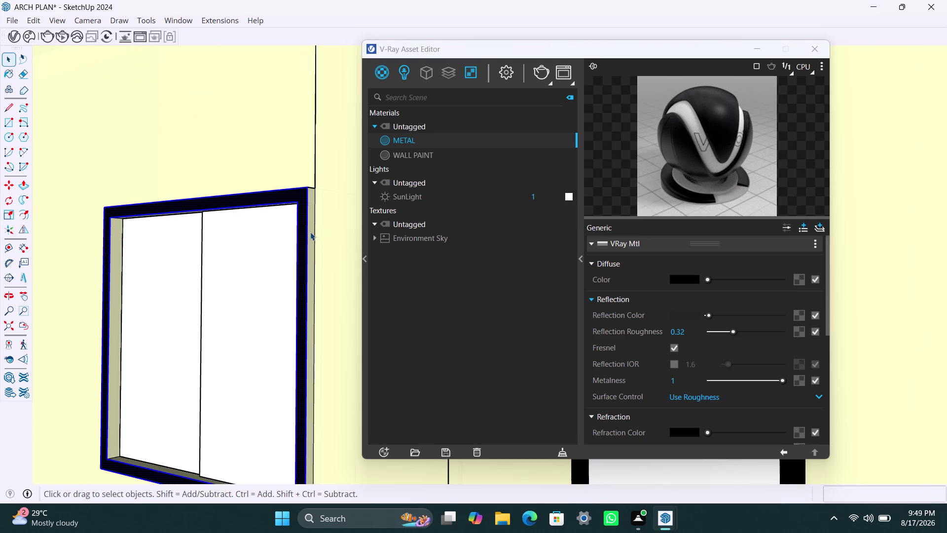
double_click(305, 231)
right_click(405, 141)
click(437, 168)
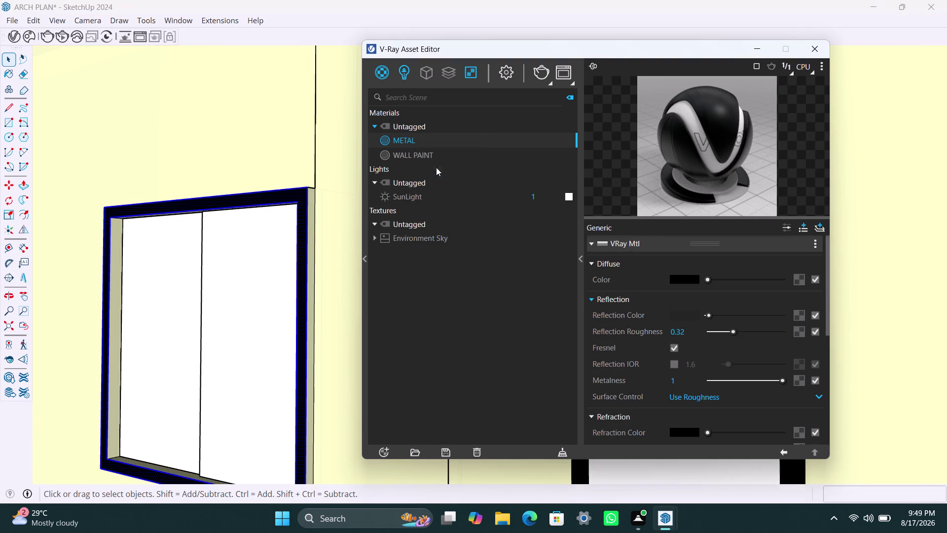
Select the next window frame's inner side face and its connected geometry.
scroll(up, 3)
double_click(310, 198)
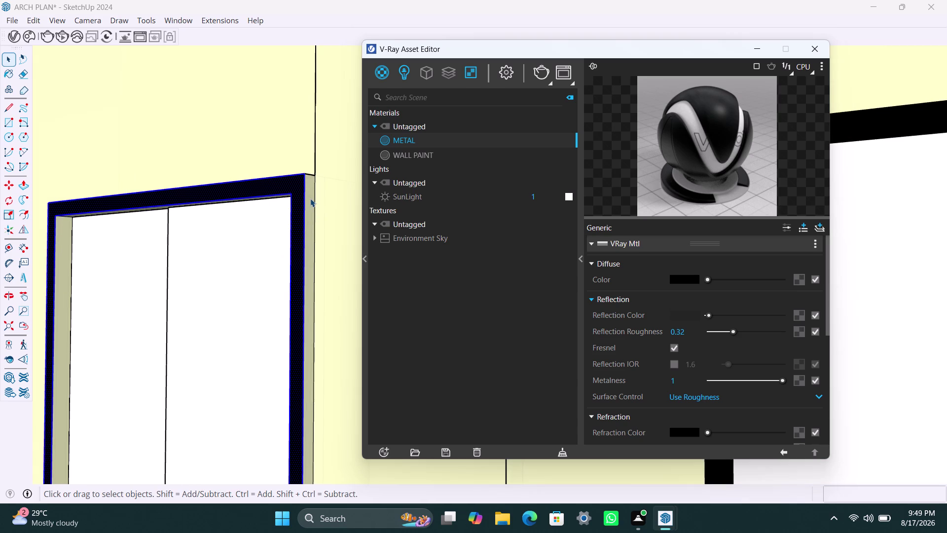
click(310, 199)
triple_click(311, 199)
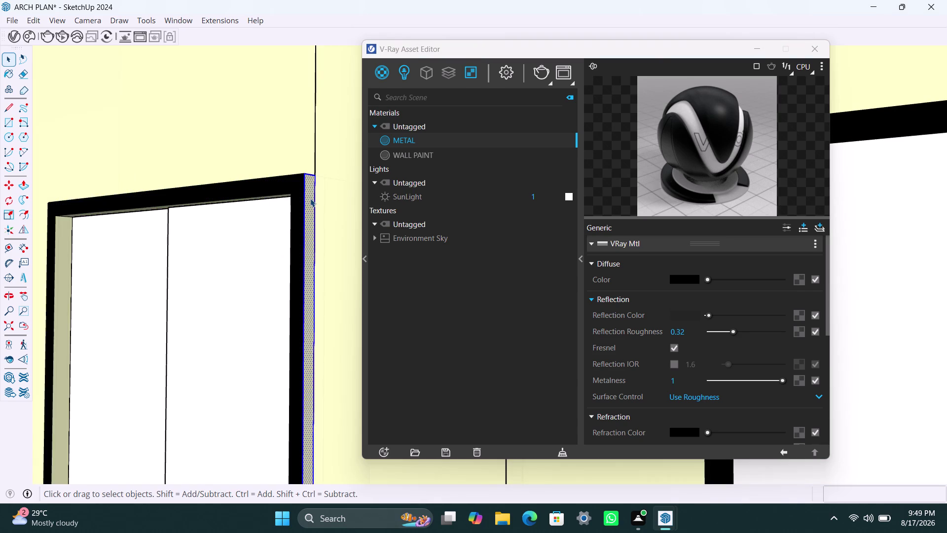
click(310, 199)
triple_click(308, 198)
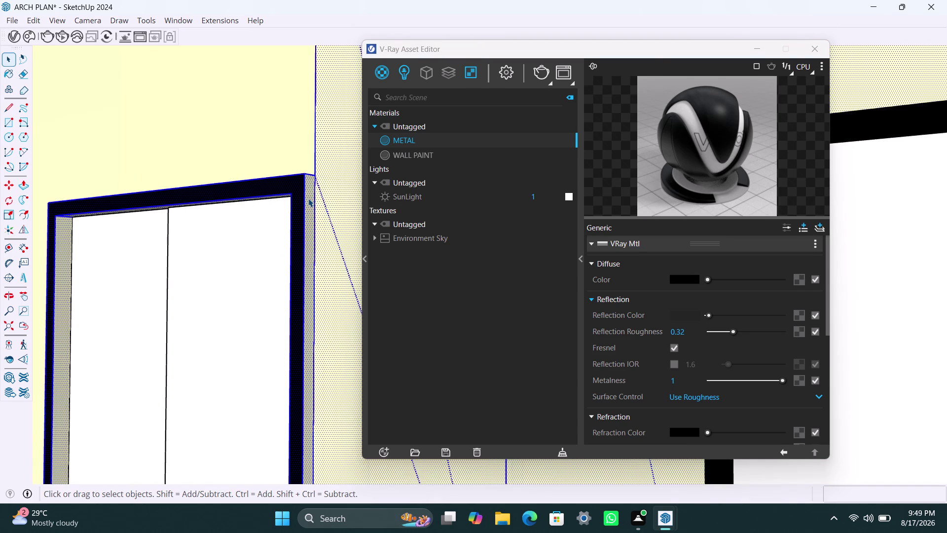
Apply METAL to the right inner face of the window opening.
scroll(down, 3)
scroll(down, 3)
scroll(down, 3)
middle_click(261, 280)
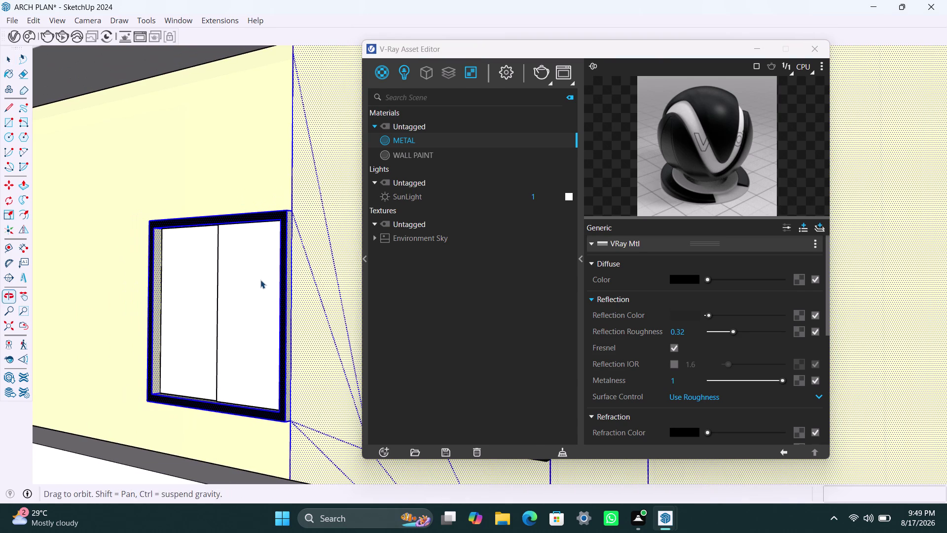
scroll(up, 3)
click(304, 237)
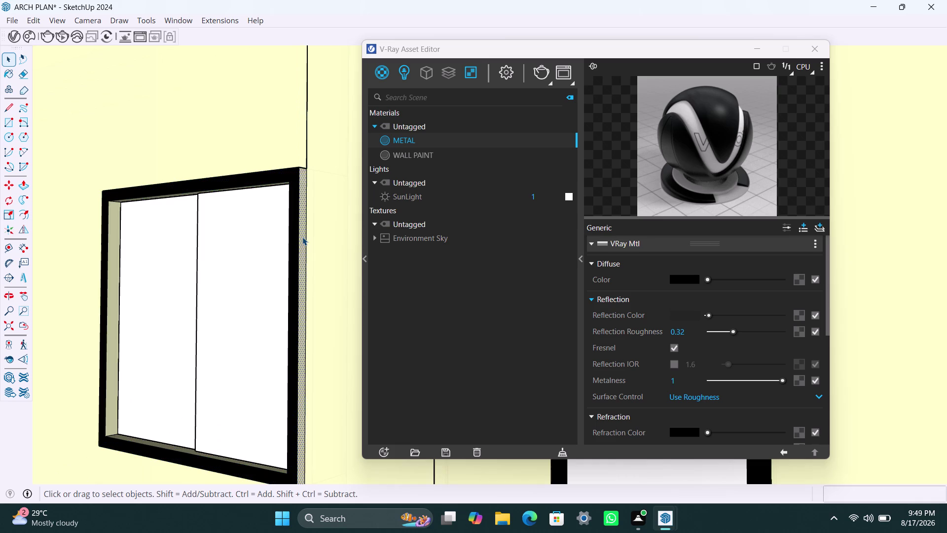
click(302, 236)
right_click(404, 136)
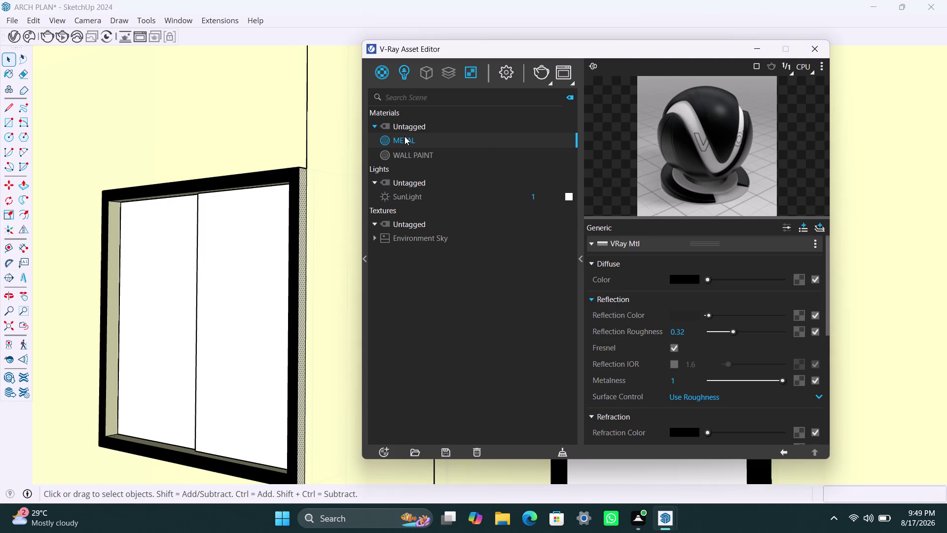
click(429, 164)
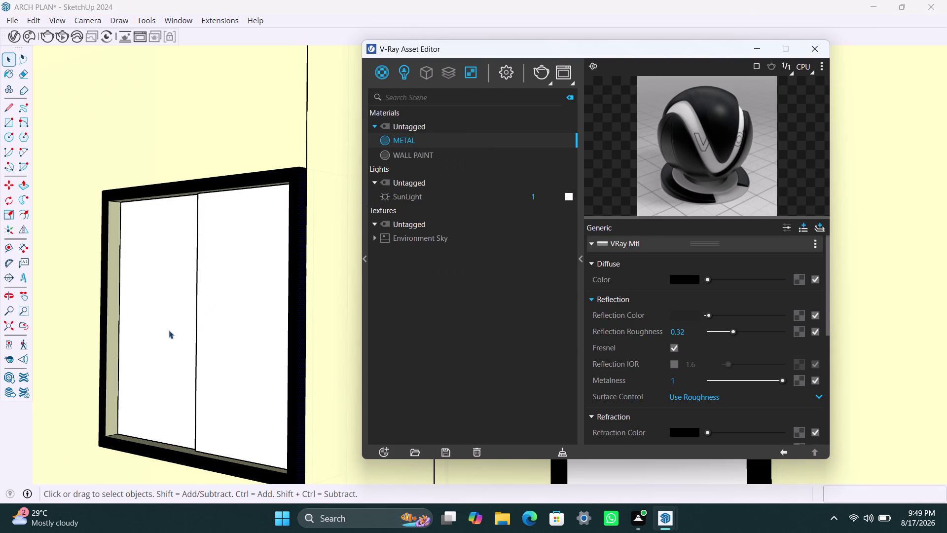
Try selecting the frame's left inner face alone versus the whole connected frame.
click(112, 327)
double_click(113, 325)
triple_click(113, 325)
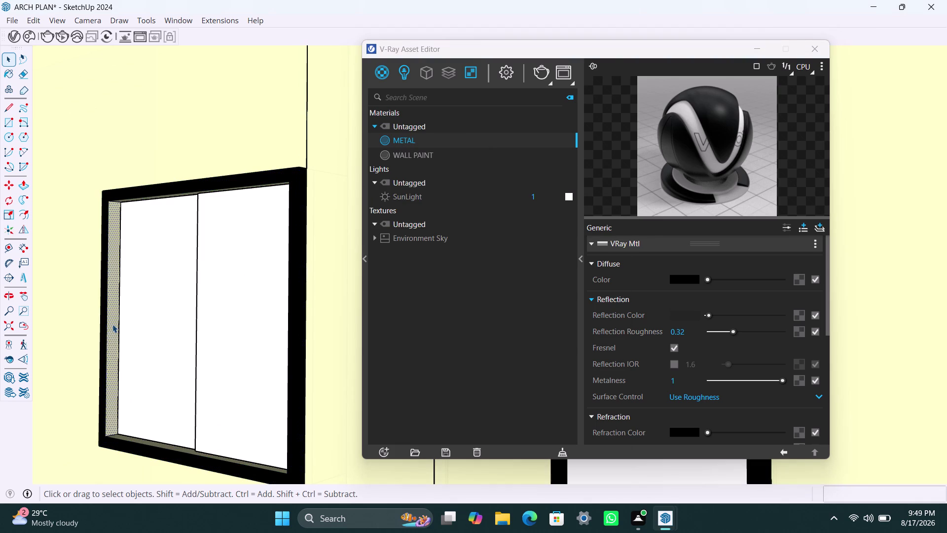
click(113, 324)
triple_click(112, 324)
click(112, 324)
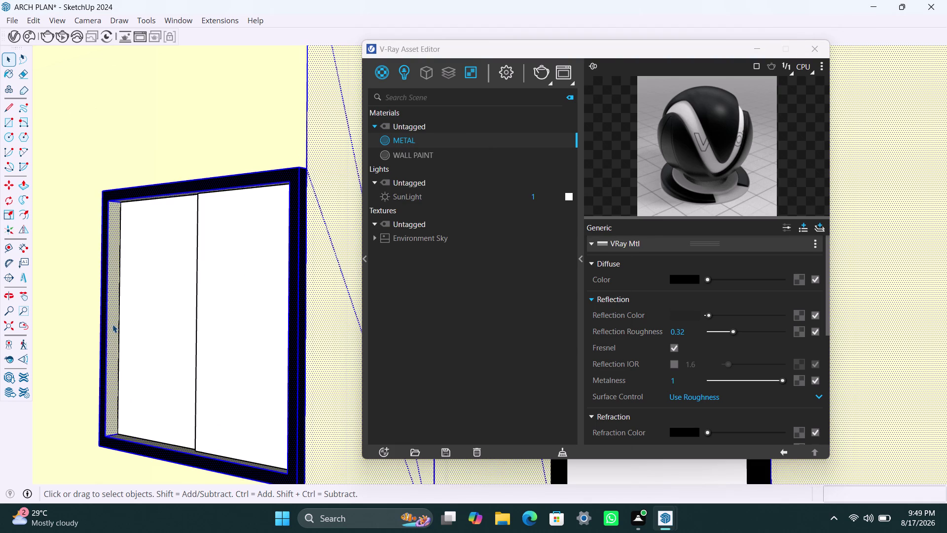
triple_click(113, 324)
click(112, 324)
Apply METAL to the frame's left inner face.
scroll(down, 3)
scroll(down, 3)
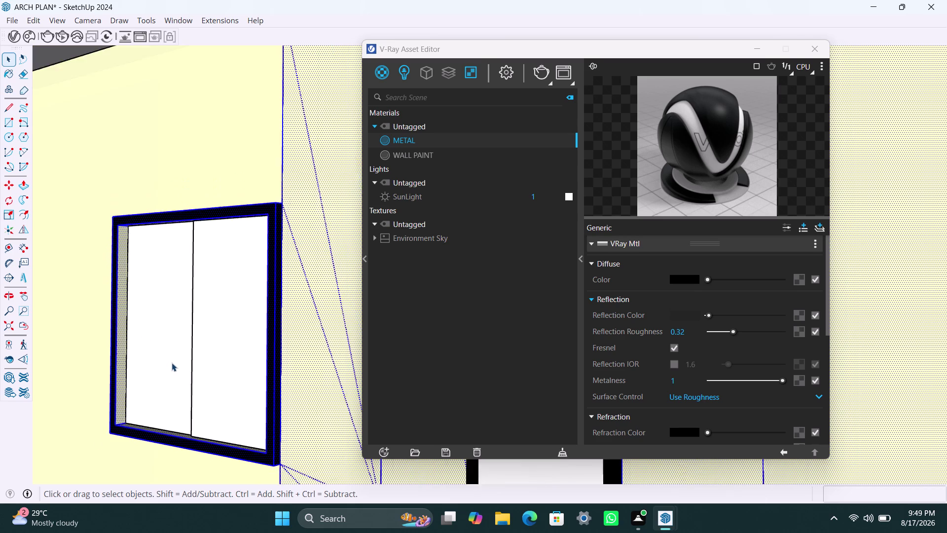
scroll(down, 3)
middle_drag(181, 396, 204, 394)
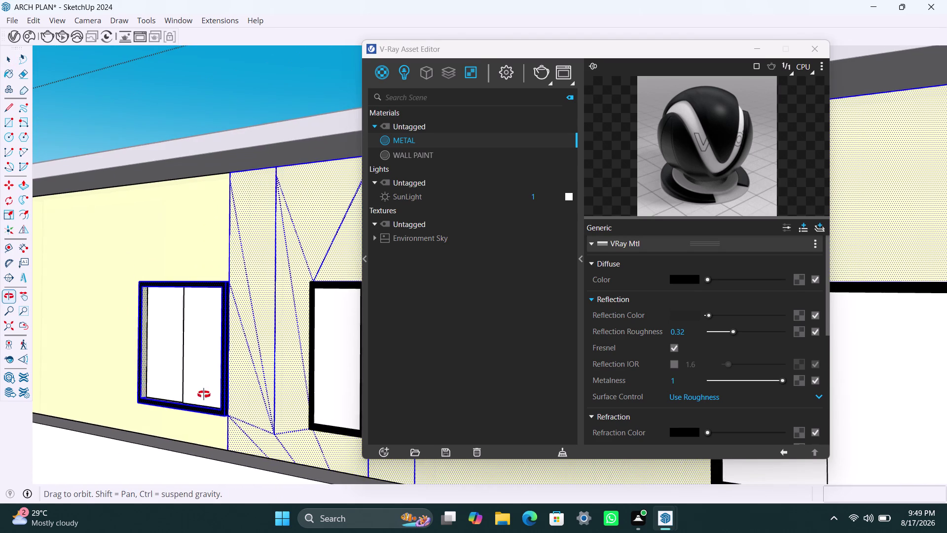
middle_drag(203, 394, 230, 368)
scroll(up, 3)
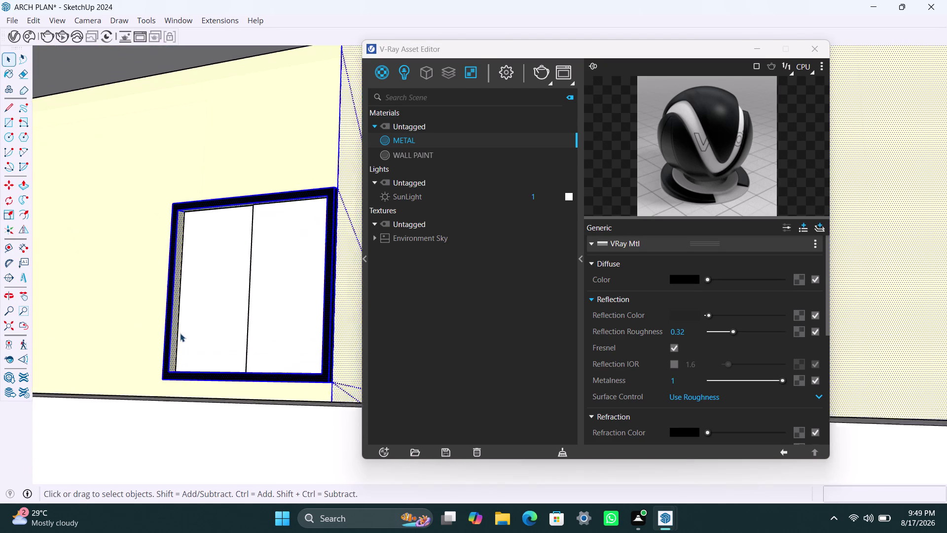
click(175, 290)
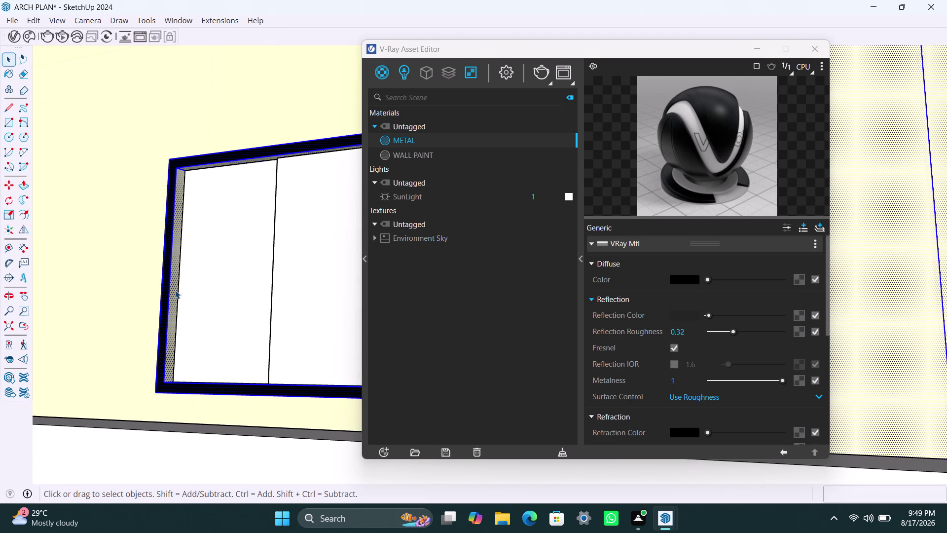
right_click(399, 143)
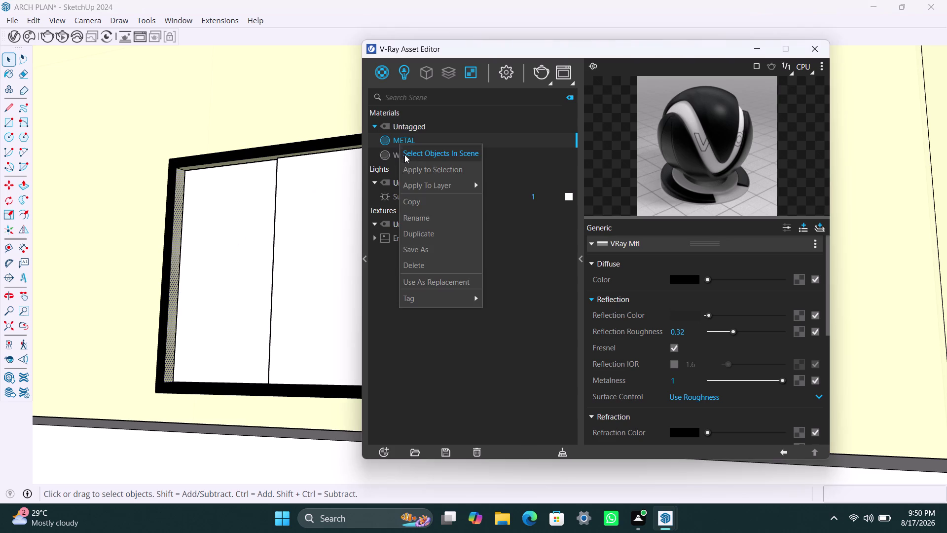
click(412, 168)
Apply METAL to the frame's top inner face.
scroll(up, 3)
scroll(up, 3)
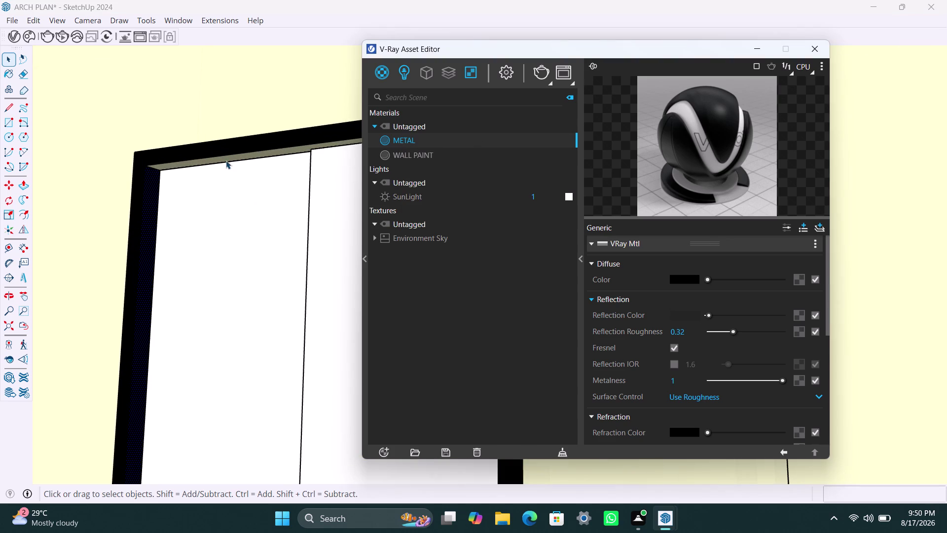
click(226, 161)
right_click(412, 138)
click(417, 162)
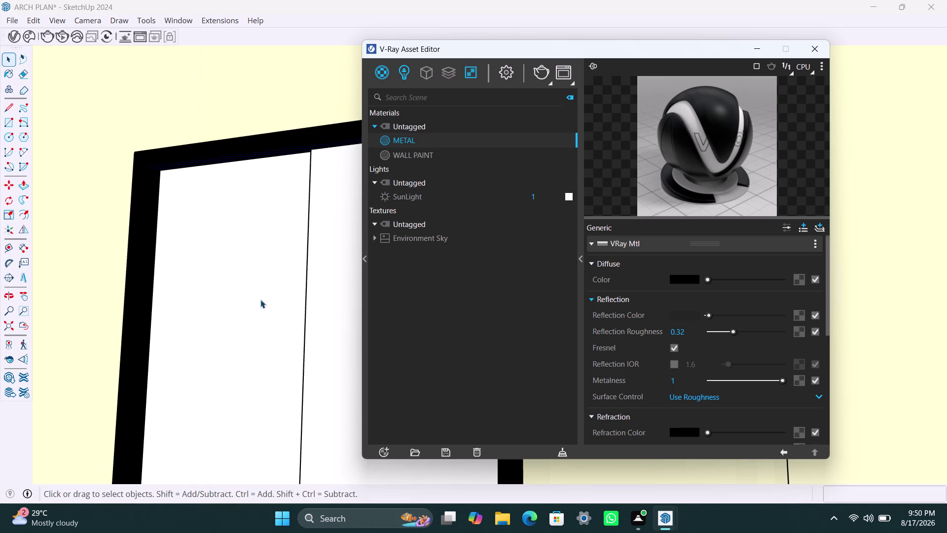
Apply METAL to the frame's bottom inner face, seen from below.
scroll(down, 3)
scroll(down, 3)
middle_drag(250, 367, 253, 363)
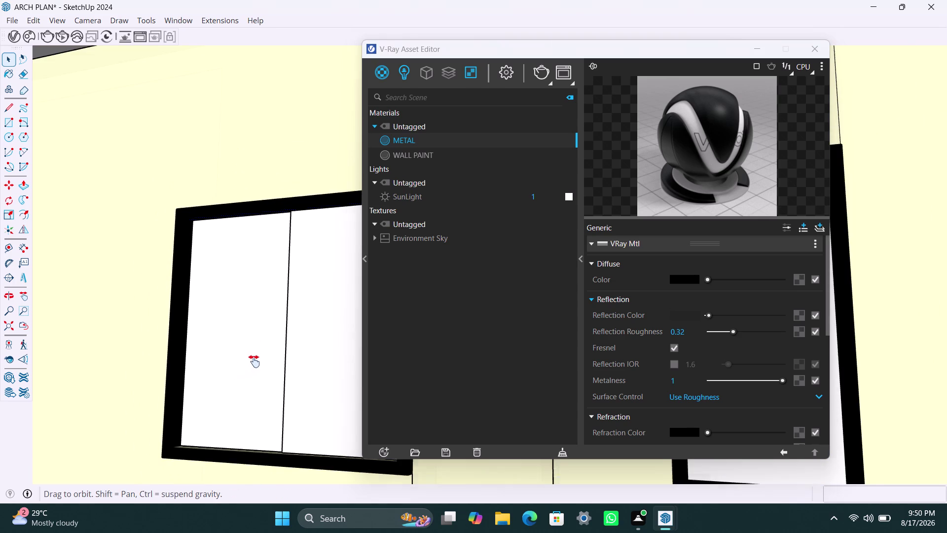
middle_drag(253, 363, 274, 299)
scroll(up, 3)
middle_drag(269, 349, 268, 359)
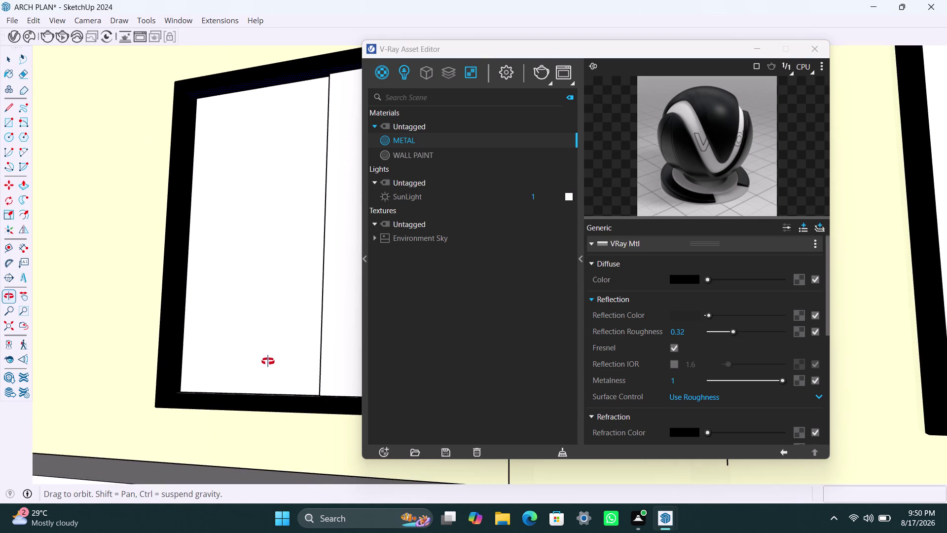
middle_drag(268, 359, 252, 419)
scroll(up, 3)
click(206, 469)
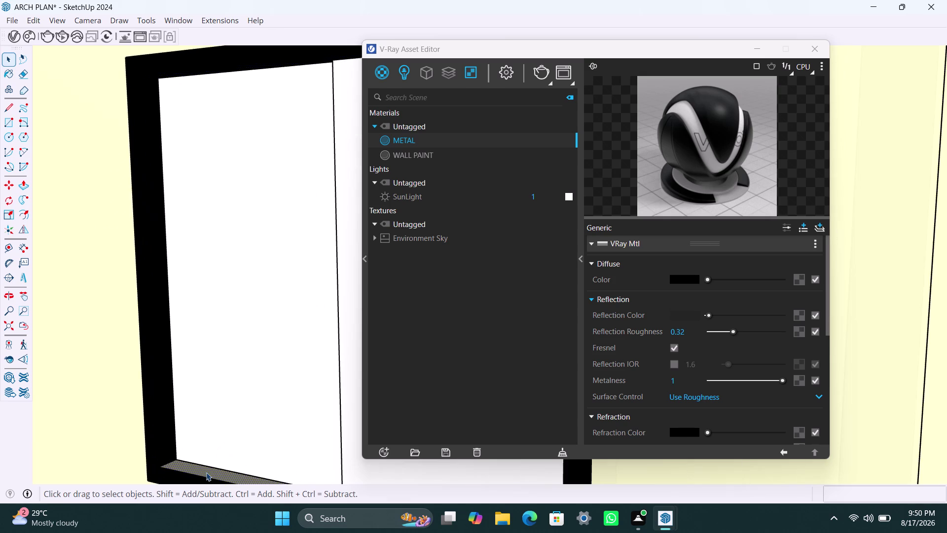
right_click(423, 138)
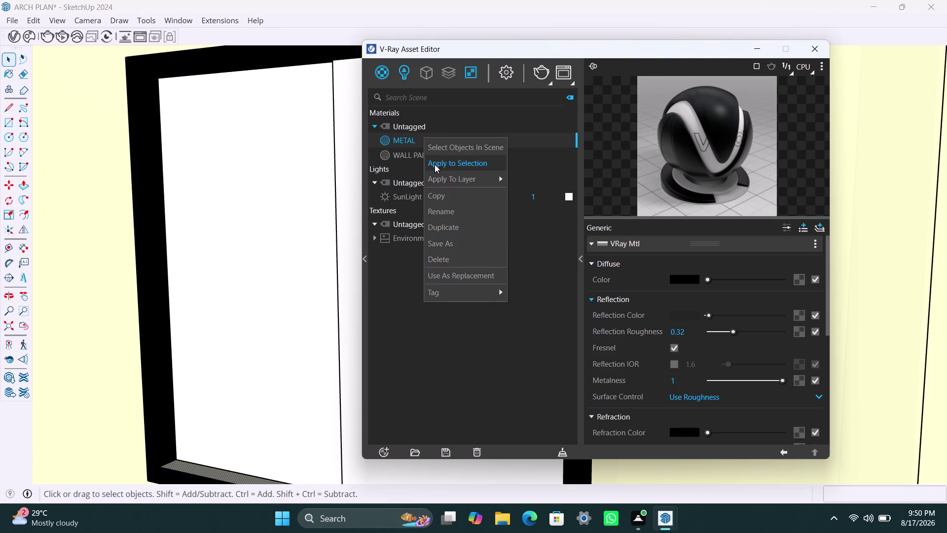
click(434, 164)
Orbit back out to view the finished window and move along the wall.
scroll(down, 3)
middle_drag(207, 336, 269, 332)
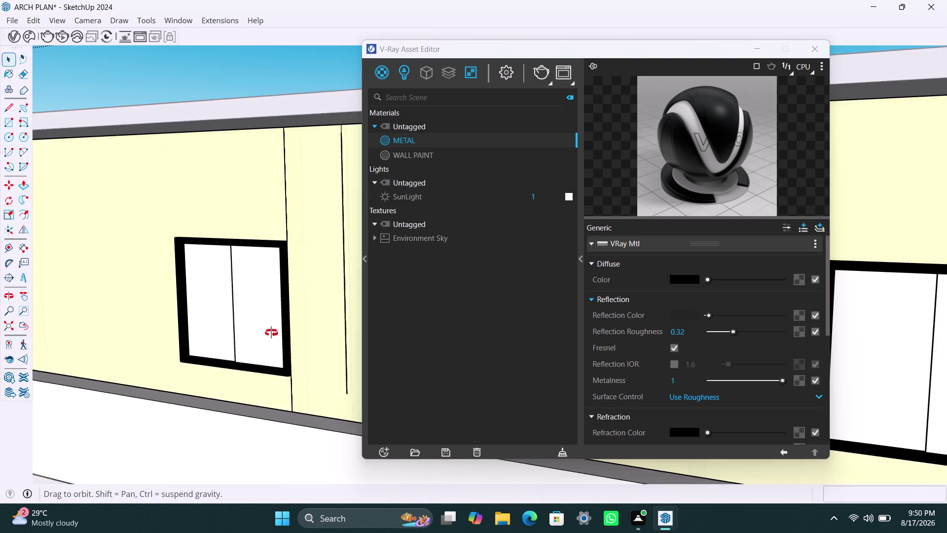
middle_drag(269, 333, 291, 322)
scroll(down, 3)
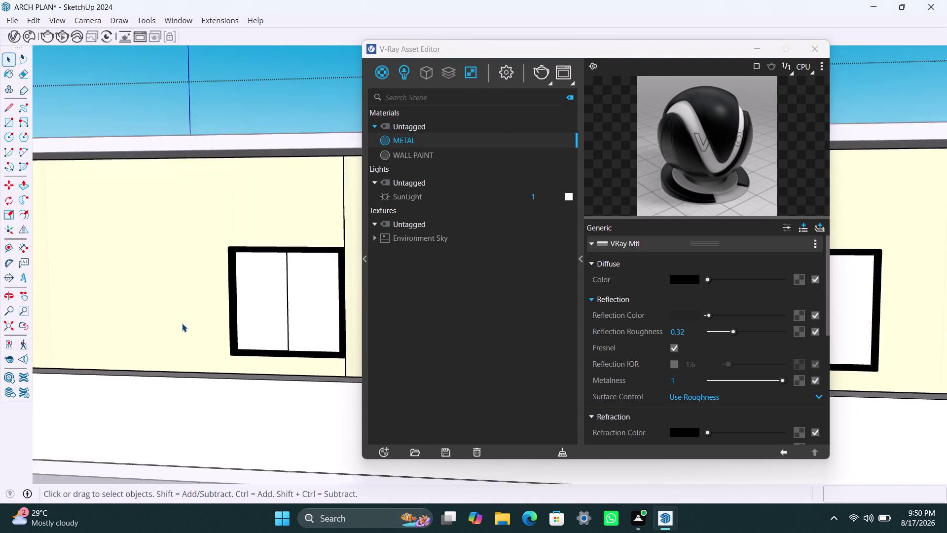
scroll(down, 3)
middle_drag(240, 349, 182, 341)
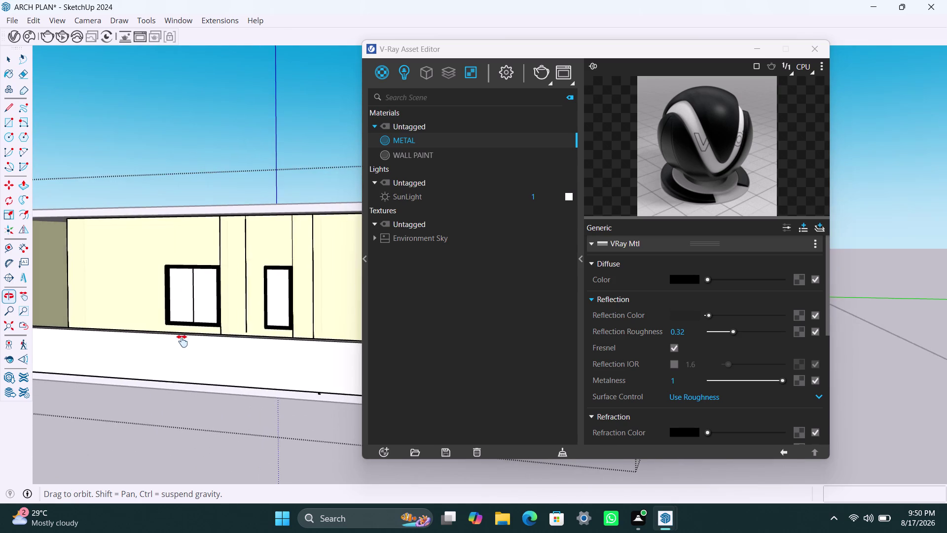
middle_drag(182, 341, 183, 340)
Apply METAL to the second window's inner side face.
scroll(up, 3)
middle_drag(191, 333, 311, 336)
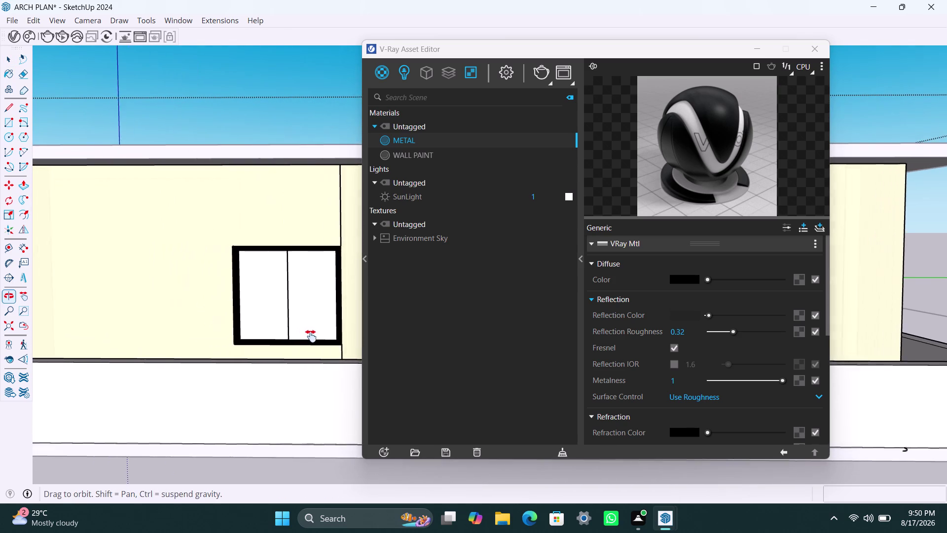
middle_drag(311, 336, 296, 316)
scroll(up, 3)
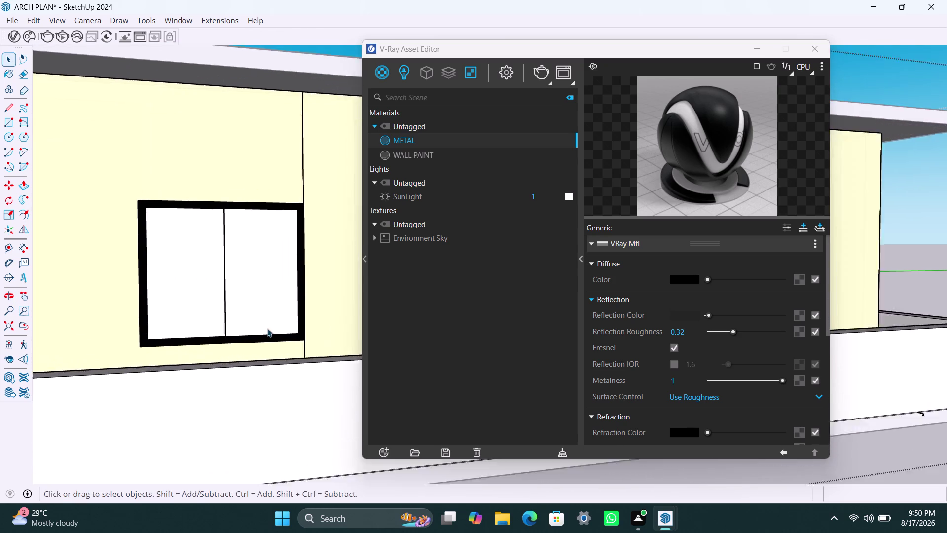
middle_drag(271, 327, 336, 329)
scroll(up, 3)
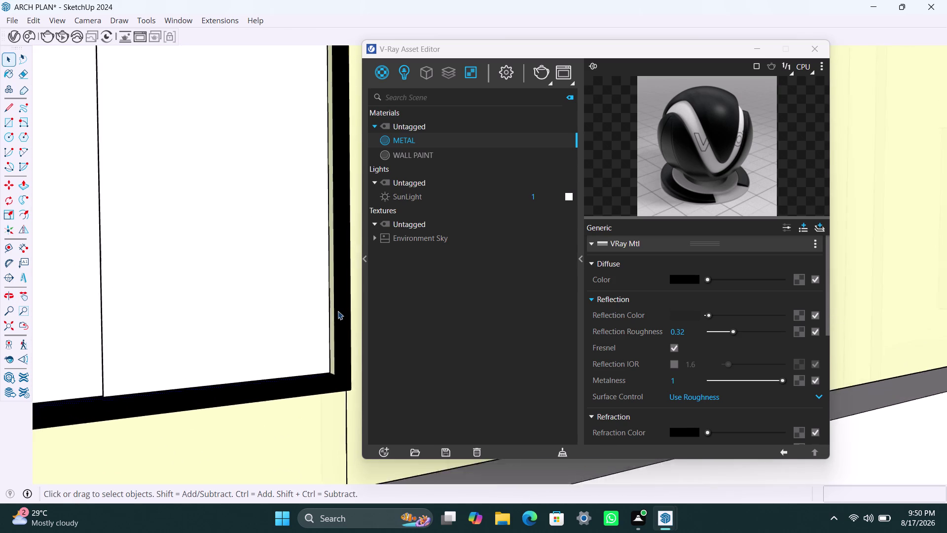
click(329, 298)
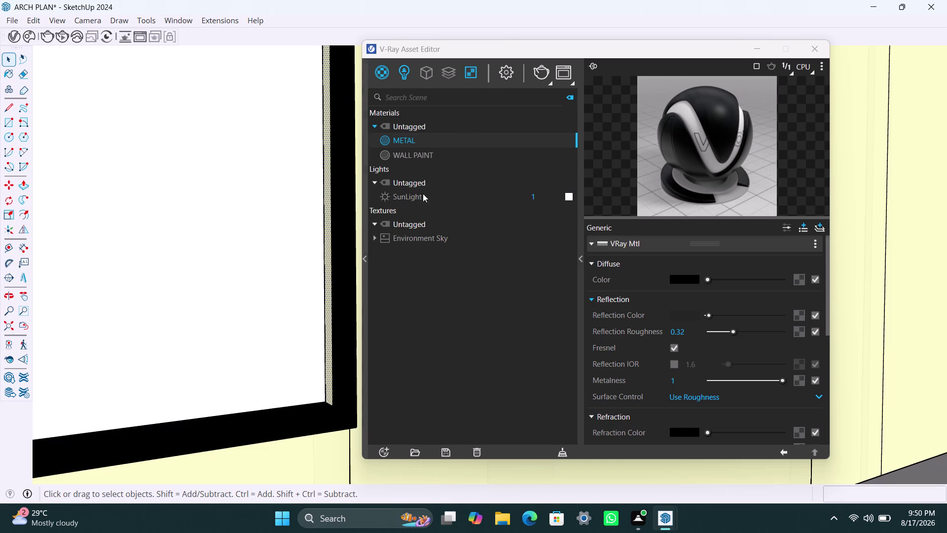
right_click(470, 145)
click(496, 176)
Orbit along the wall to the far, still-unpainted window.
scroll(down, 3)
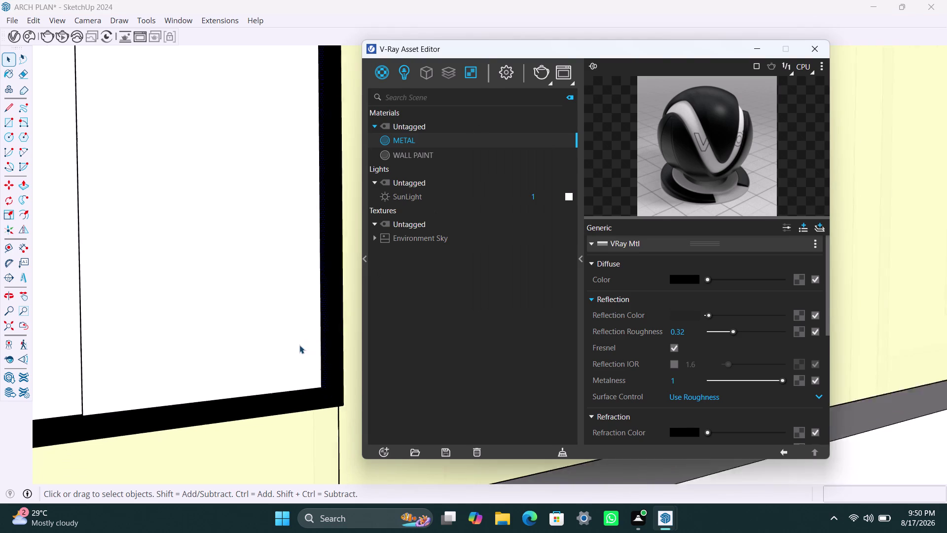
scroll(down, 3)
middle_drag(301, 365, 76, 365)
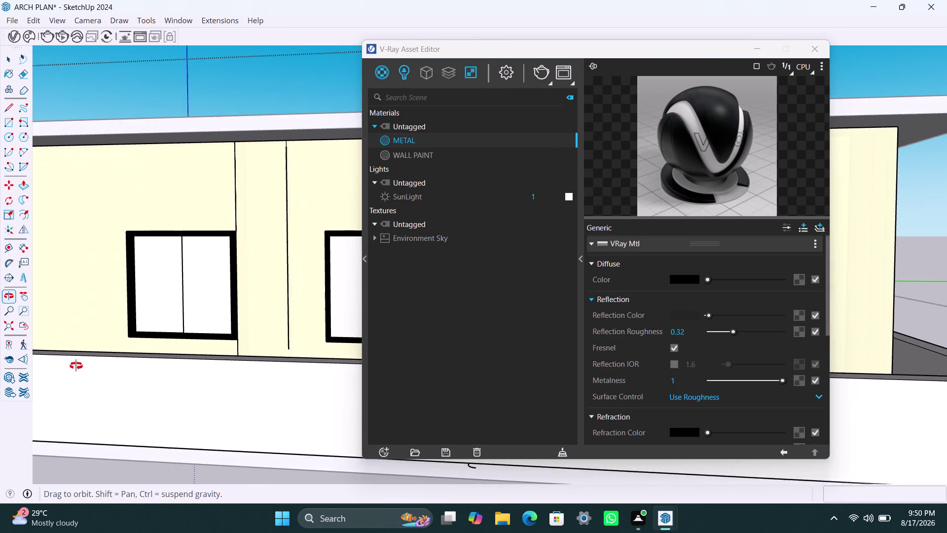
middle_drag(76, 365, 74, 365)
scroll(down, 3)
middle_drag(154, 323, 279, 321)
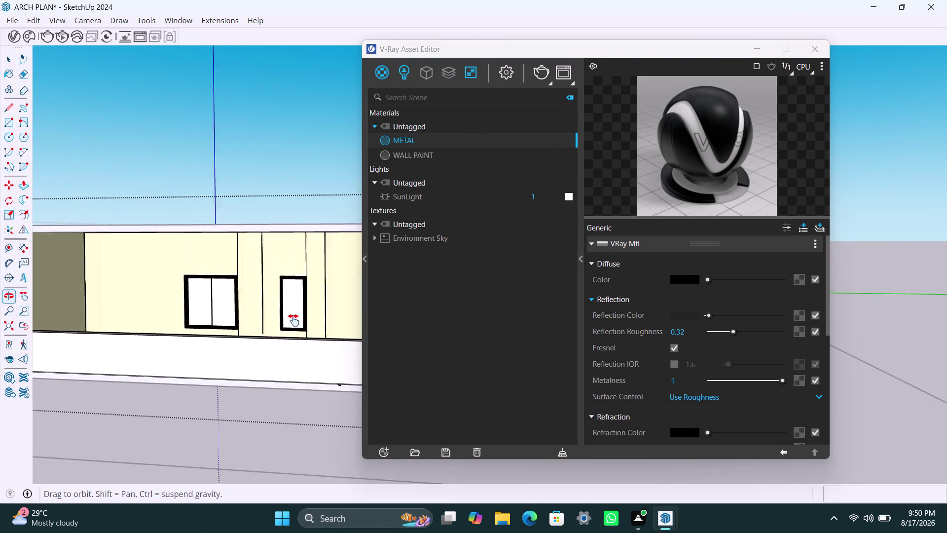
middle_drag(279, 320, 369, 320)
scroll(up, 3)
middle_drag(126, 302, 178, 309)
Apply METAL to the unpainted window frame.
click(151, 184)
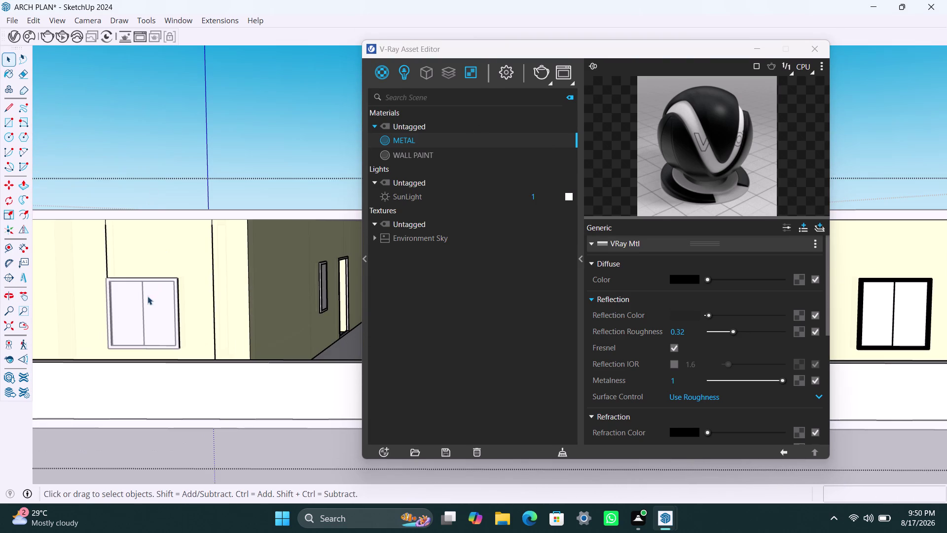
click(139, 166)
click(142, 161)
scroll(up, 3)
click(131, 266)
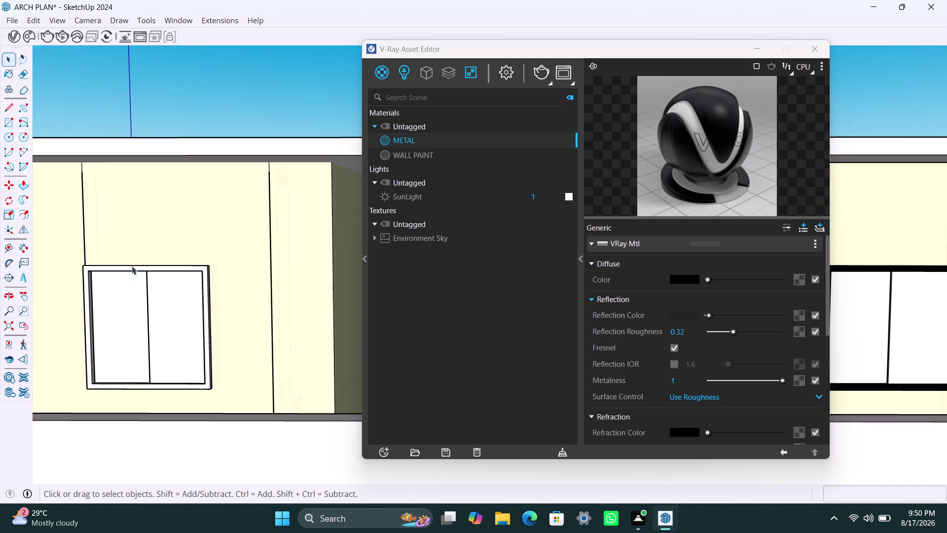
right_click(410, 144)
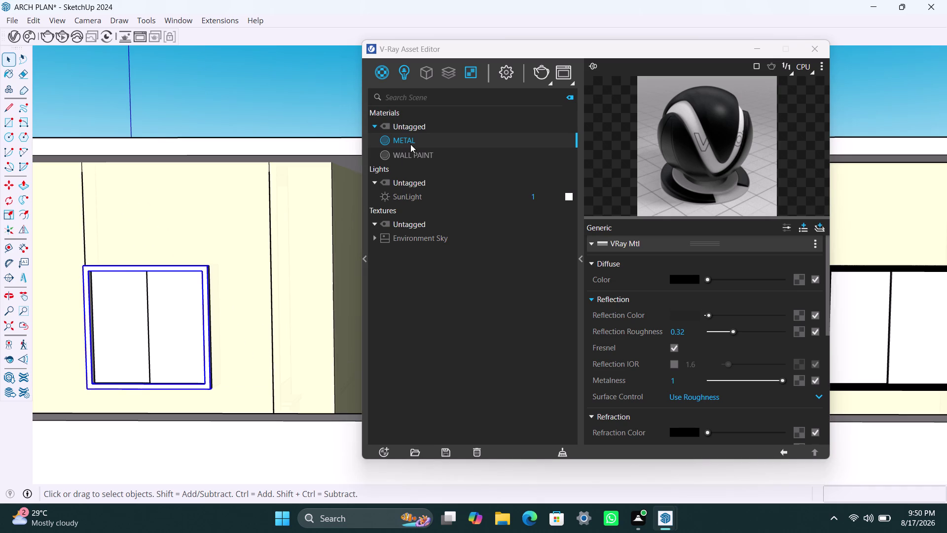
click(434, 174)
Apply METAL to the whole vent grille on the wall.
scroll(down, 3)
scroll(down, 3)
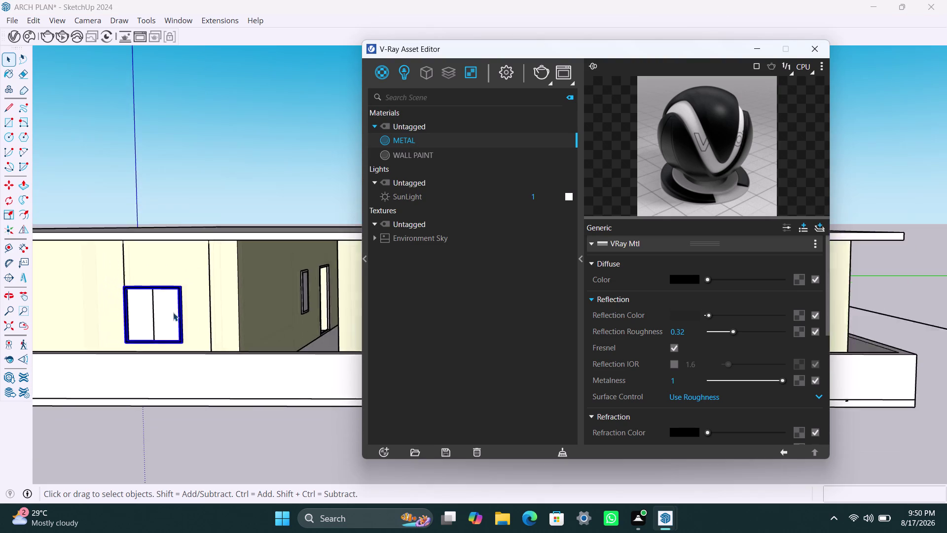
middle_drag(188, 316, 412, 322)
scroll(up, 3)
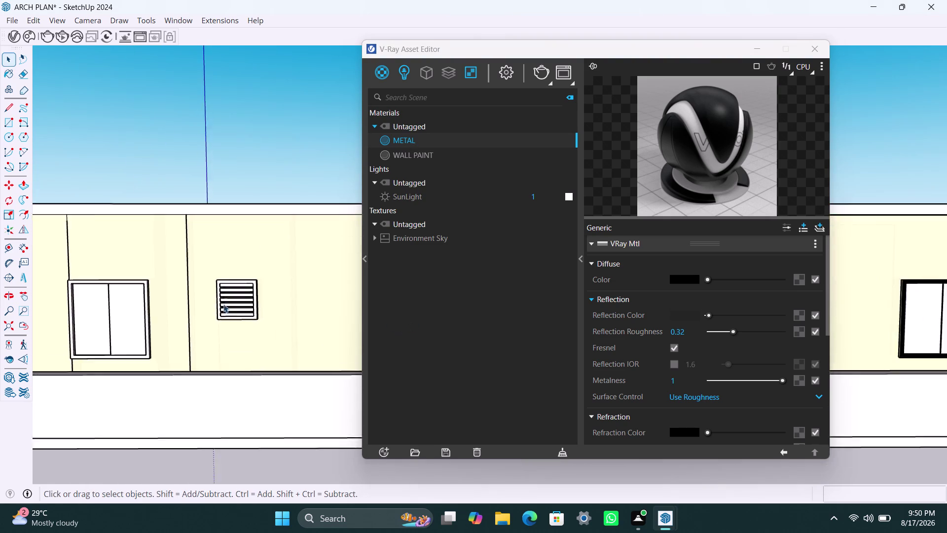
scroll(up, 3)
click(213, 299)
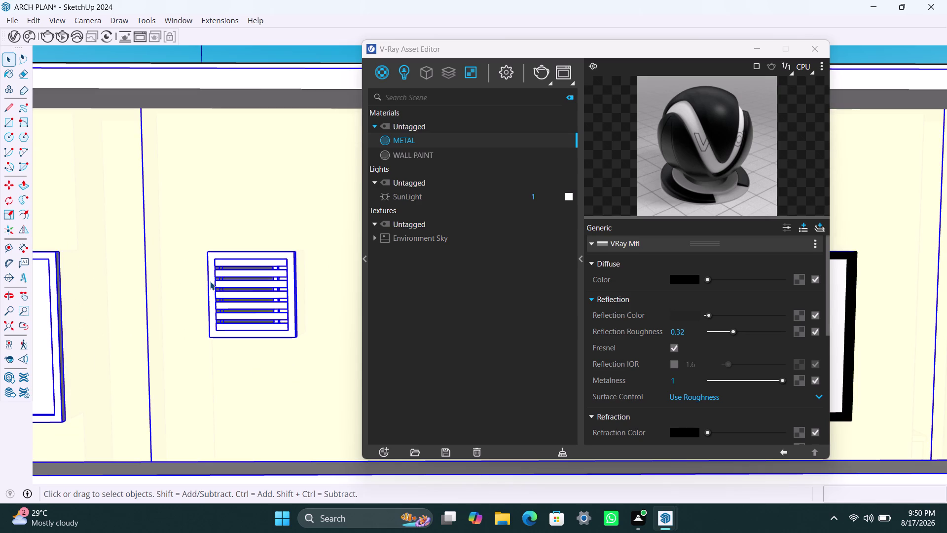
triple_click(211, 281)
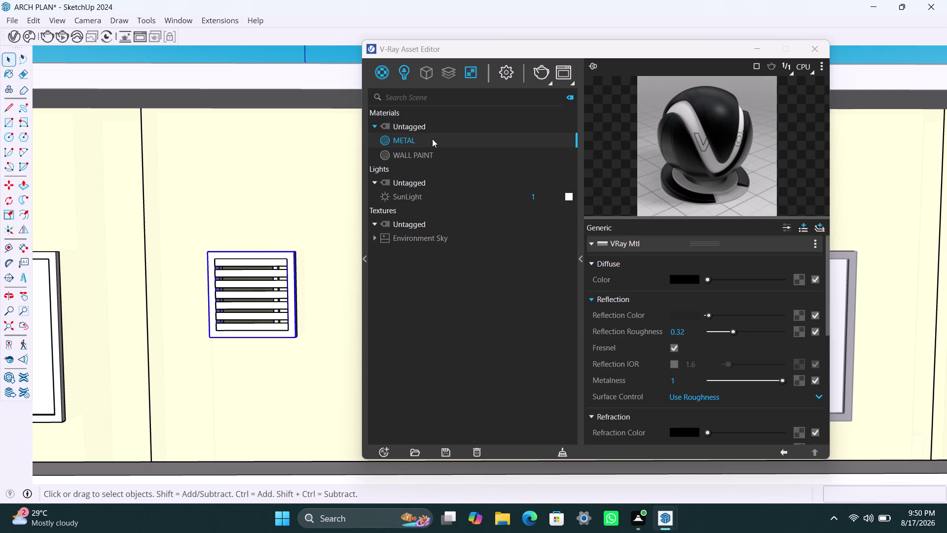
right_click(437, 144)
click(450, 171)
Apply METAL to the neighbouring window frame and orbit out around the house.
scroll(down, 3)
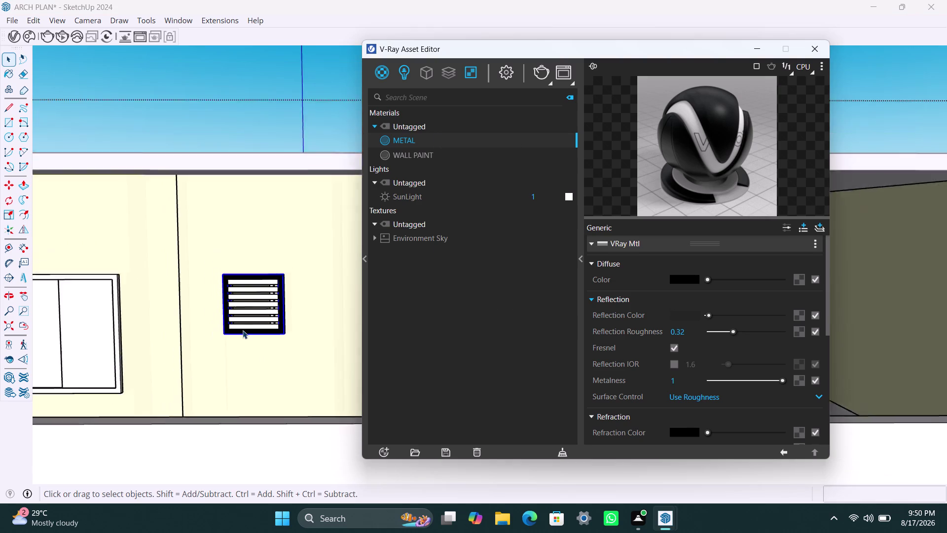
middle_drag(257, 329, 444, 313)
scroll(up, 3)
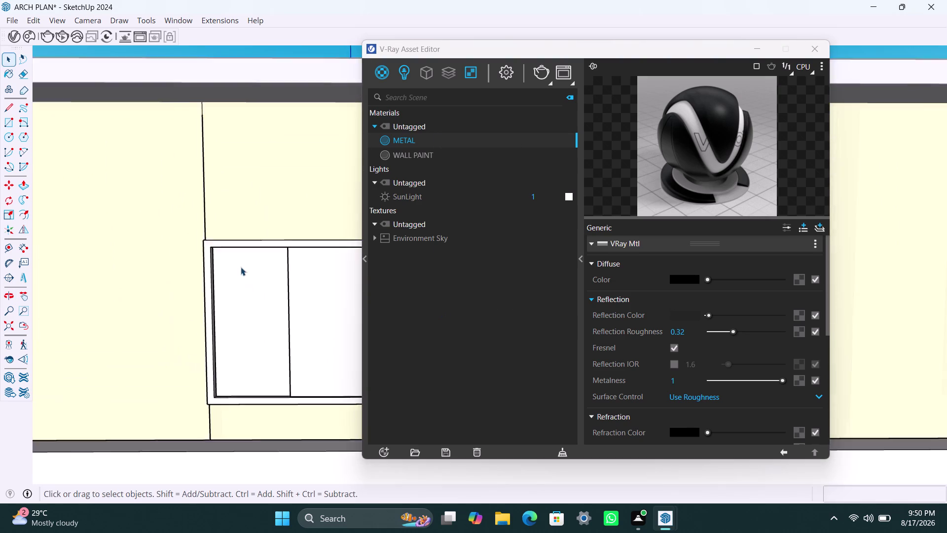
click(225, 225)
double_click(225, 228)
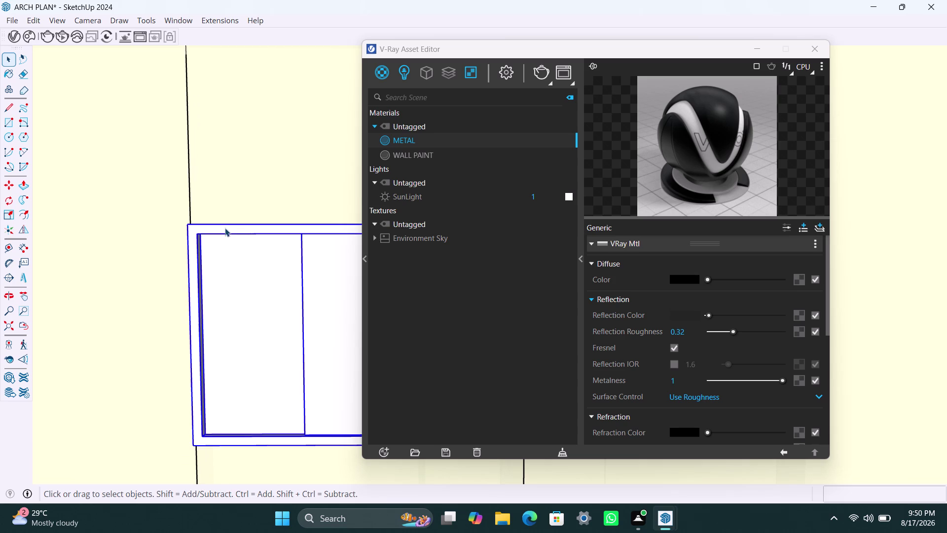
click(225, 228)
right_click(404, 133)
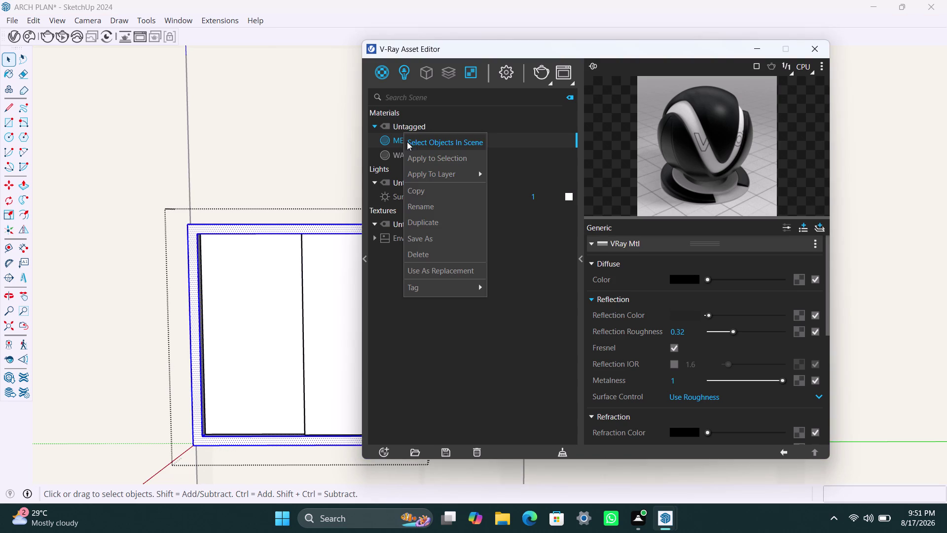
right_click(399, 142)
click(412, 169)
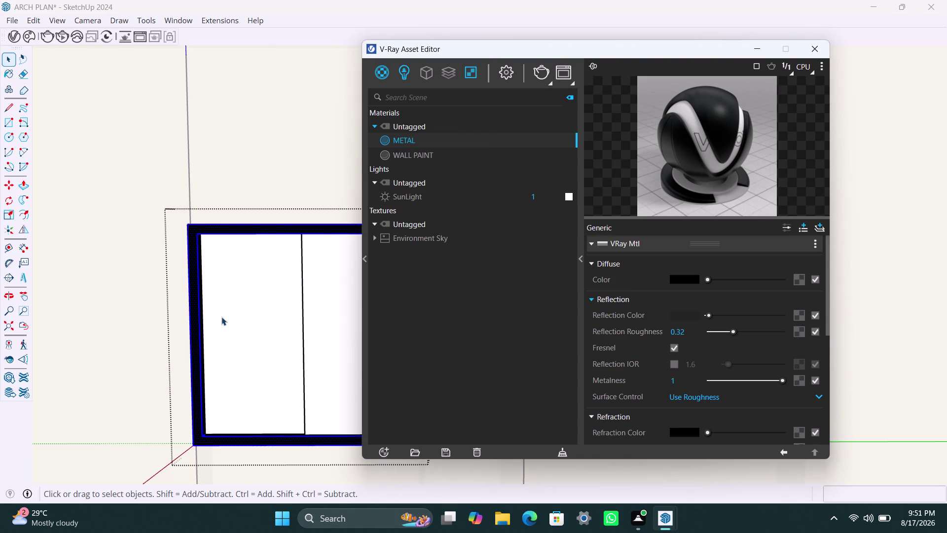
scroll(down, 3)
scroll(down, 3)
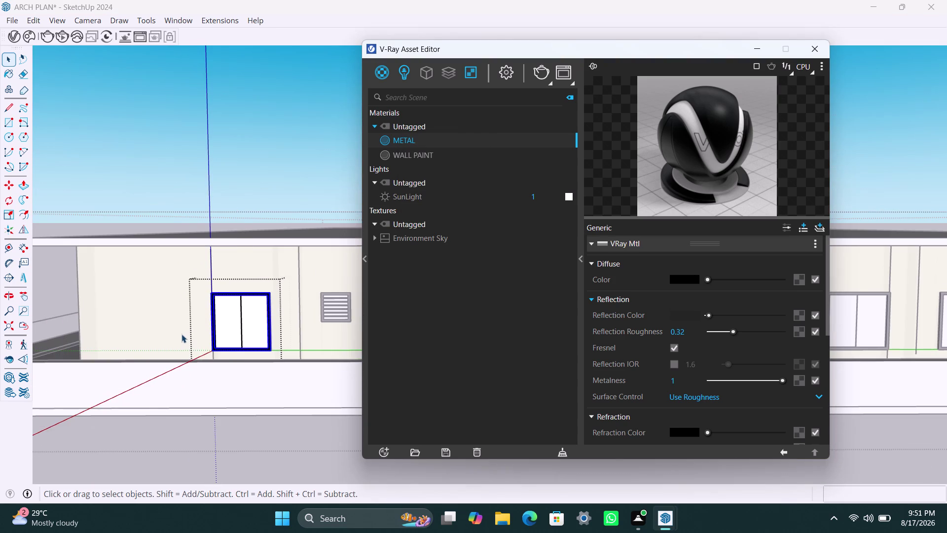
middle_drag(183, 334, 395, 333)
Orbit to the front-wall windows and apply METAL to the first window frame.
middle_drag(239, 331, 335, 345)
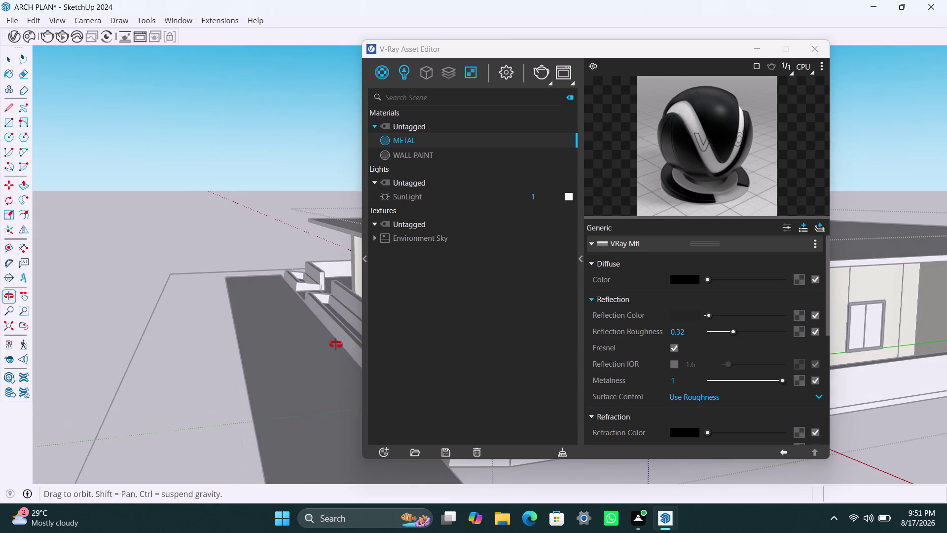
middle_drag(336, 344, 351, 347)
scroll(down, 3)
middle_drag(263, 355, 342, 369)
scroll(up, 3)
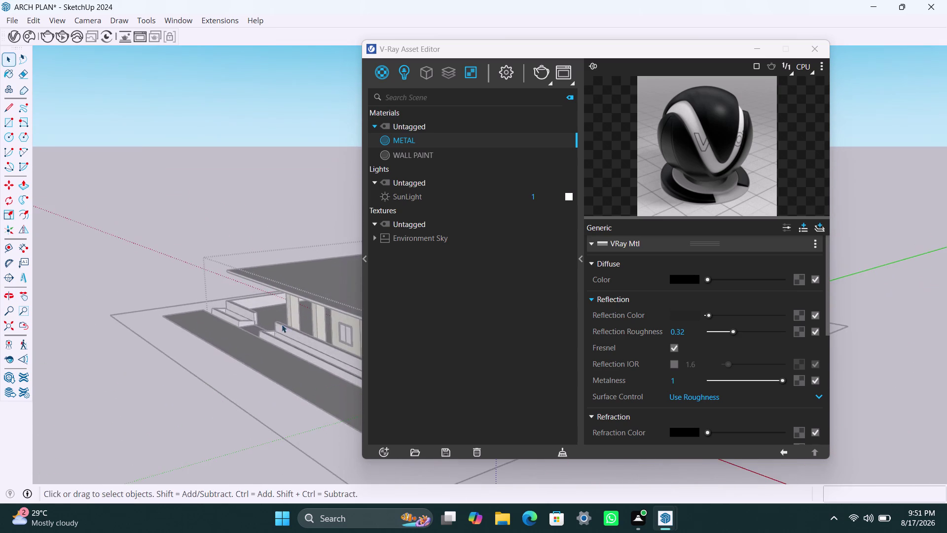
middle_drag(292, 321, 164, 319)
scroll(up, 3)
middle_drag(232, 355, 334, 355)
scroll(up, 3)
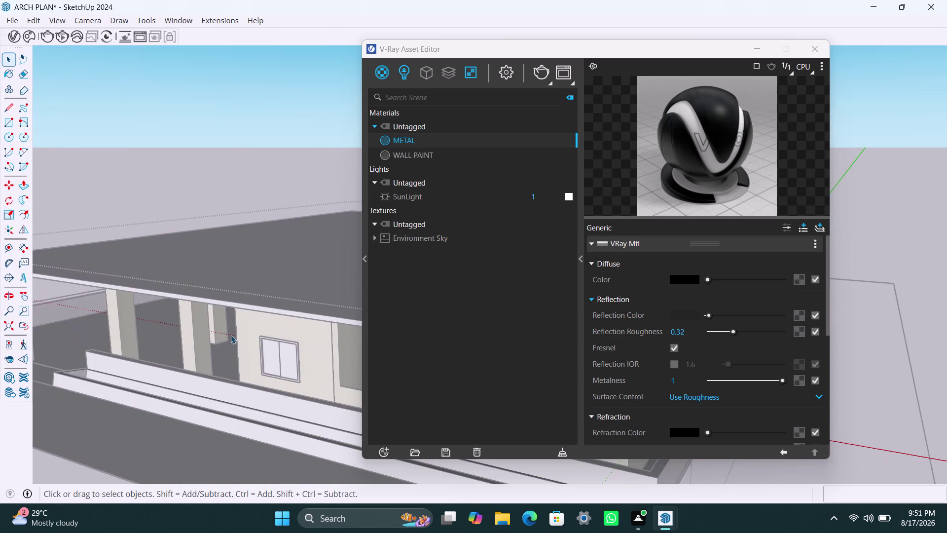
middle_drag(246, 337, 87, 311)
scroll(up, 3)
middle_drag(252, 368, 279, 365)
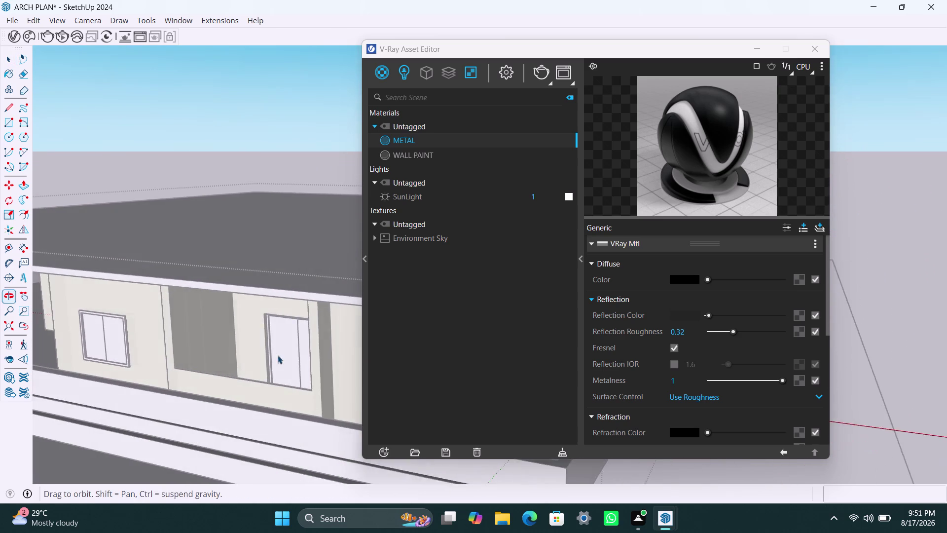
middle_drag(279, 365, 279, 362)
click(257, 197)
scroll(down, 3)
middle_drag(301, 346, 163, 330)
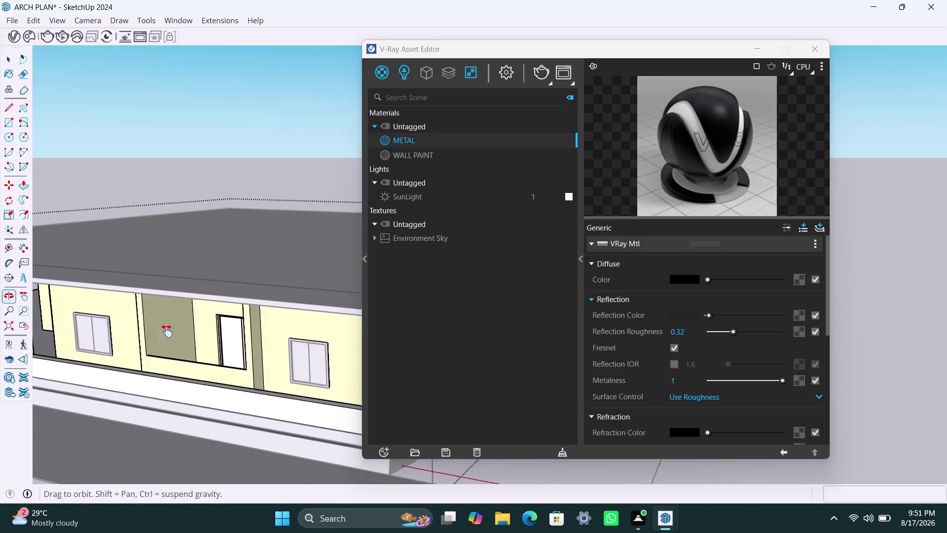
middle_drag(163, 331, 154, 329)
scroll(up, 3)
middle_drag(230, 352, 267, 349)
scroll(up, 3)
click(233, 324)
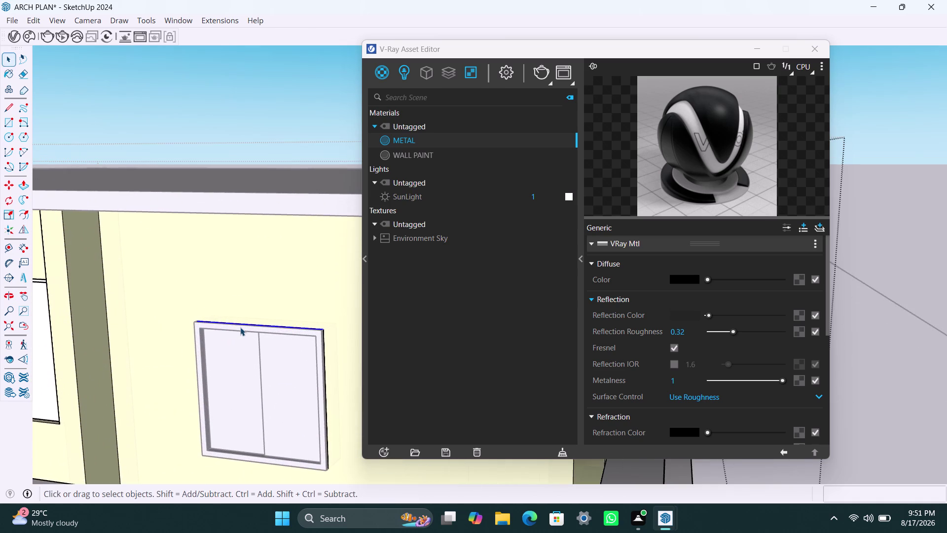
double_click(240, 327)
double_click(240, 327)
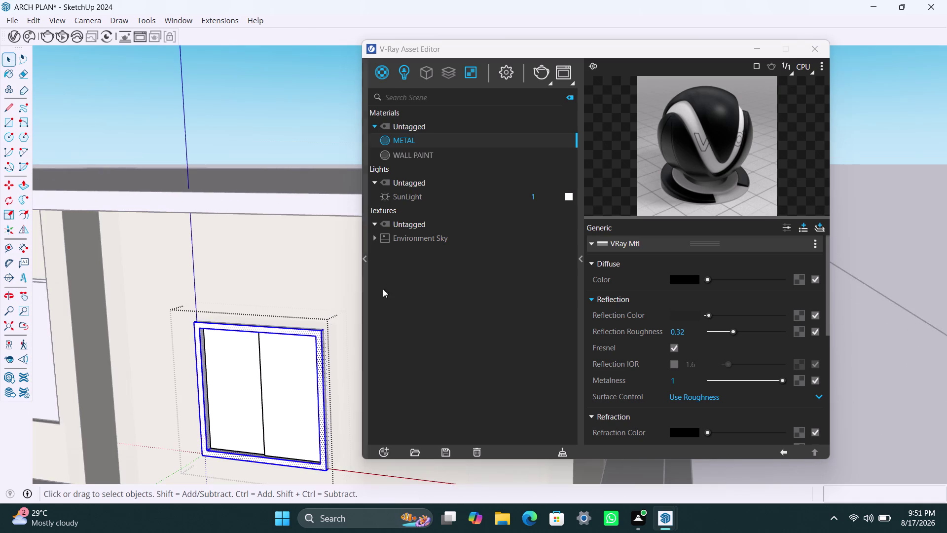
right_click(433, 143)
click(464, 172)
Apply METAL to the neighbouring window frame.
scroll(down, 3)
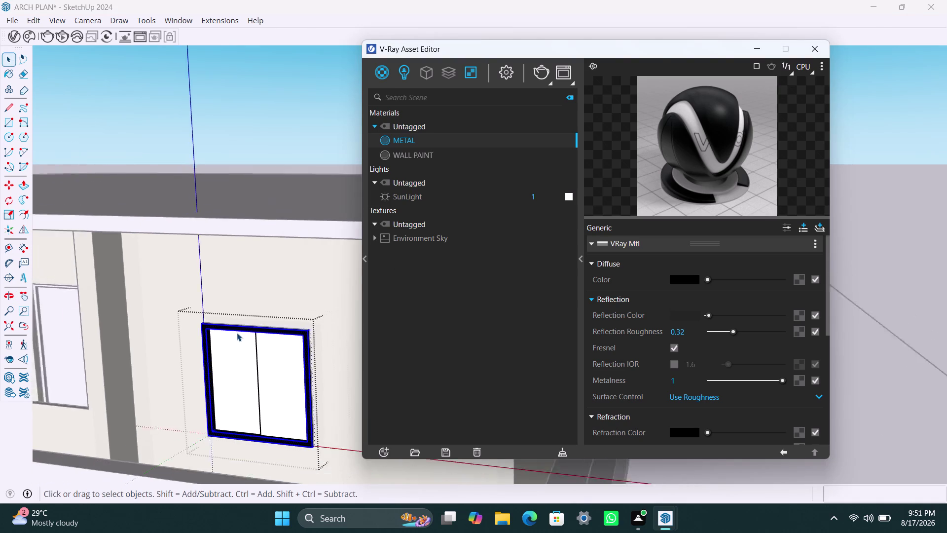
scroll(down, 3)
middle_drag(237, 332, 353, 318)
scroll(up, 3)
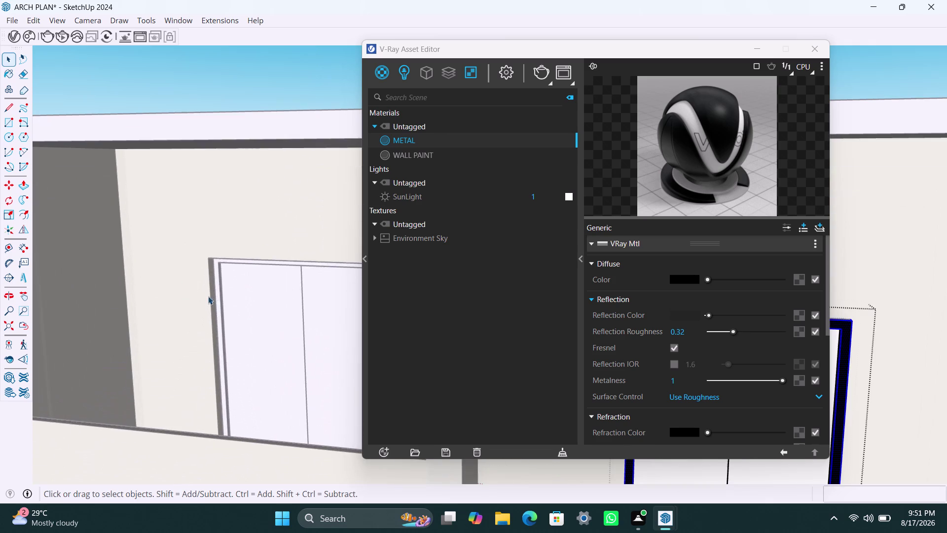
triple_click(218, 290)
double_click(218, 290)
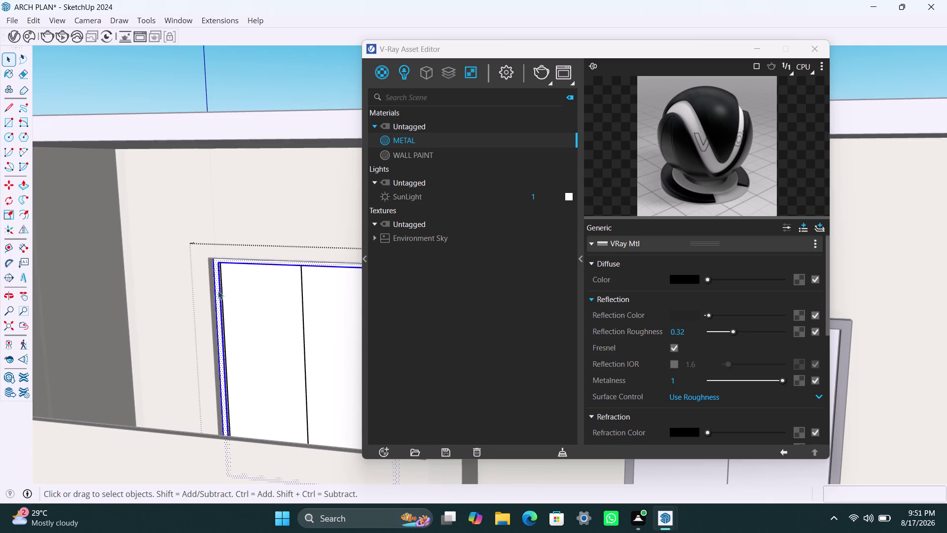
right_click(393, 143)
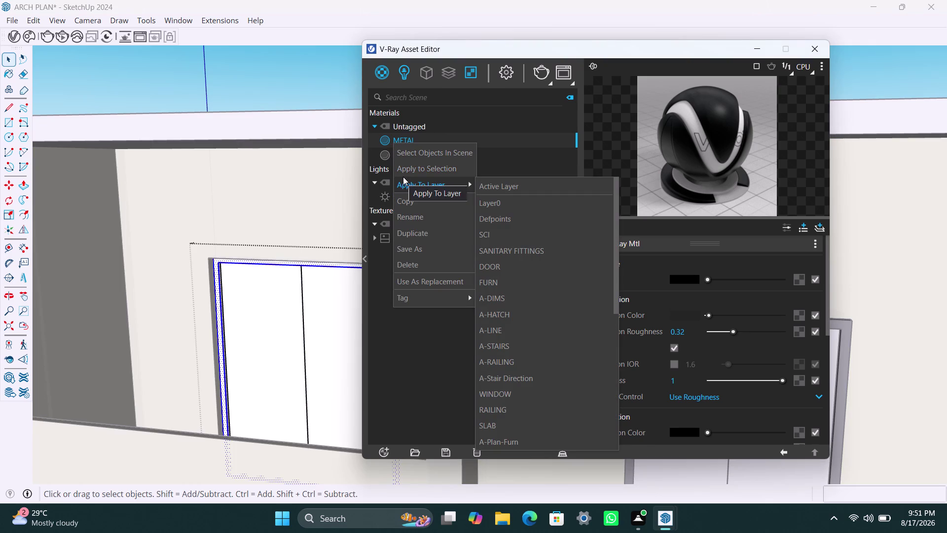
click(407, 173)
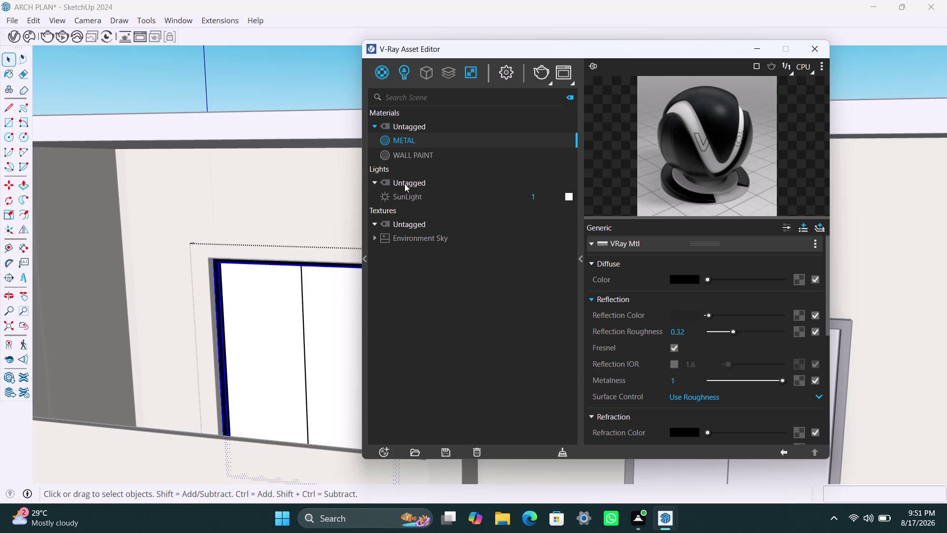
Clear the selection, pan along the wall, and apply METAL to the next frame.
scroll(down, 3)
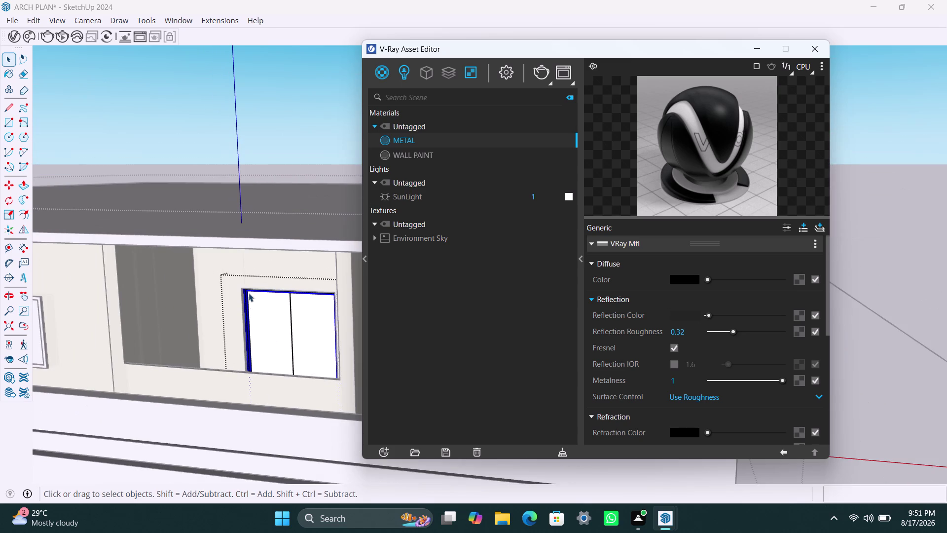
click(213, 168)
scroll(down, 3)
scroll(up, 3)
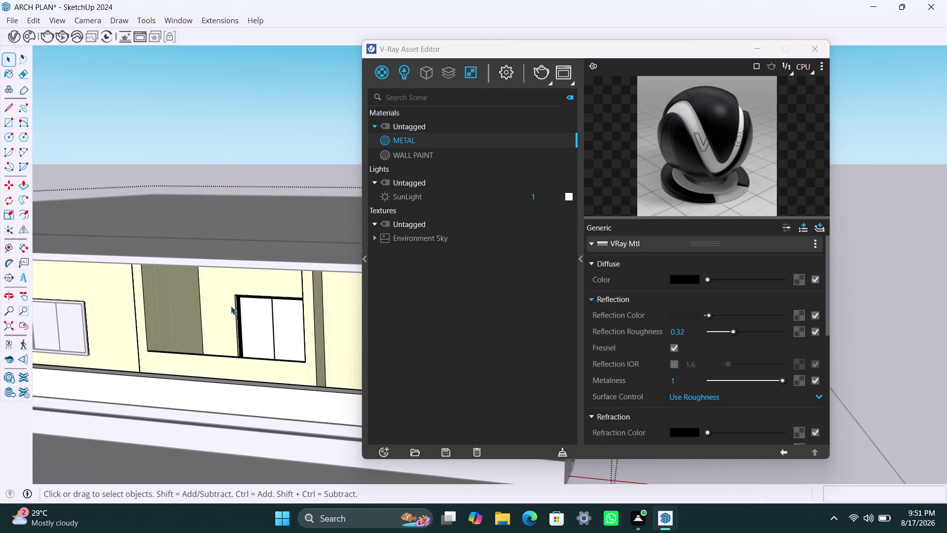
scroll(up, 3)
scroll(up, 3)
scroll(down, 3)
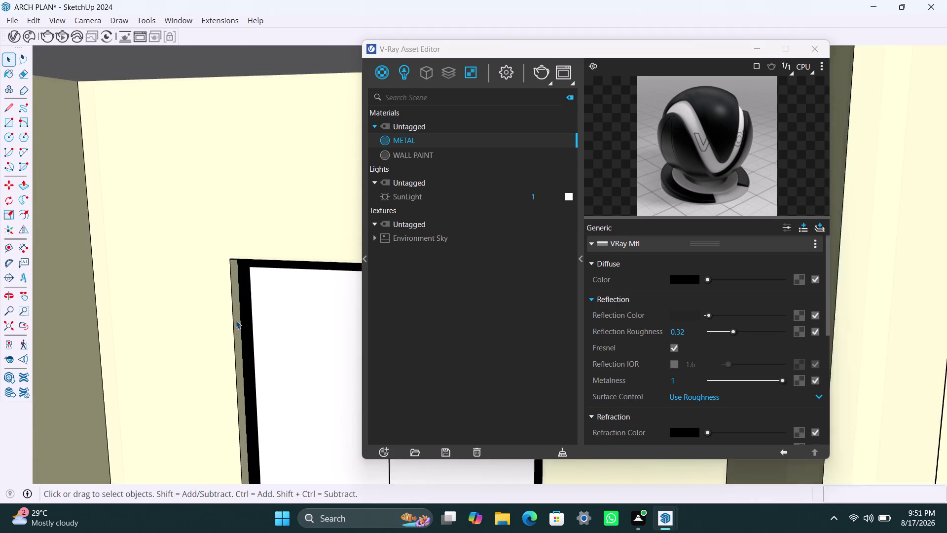
scroll(down, 3)
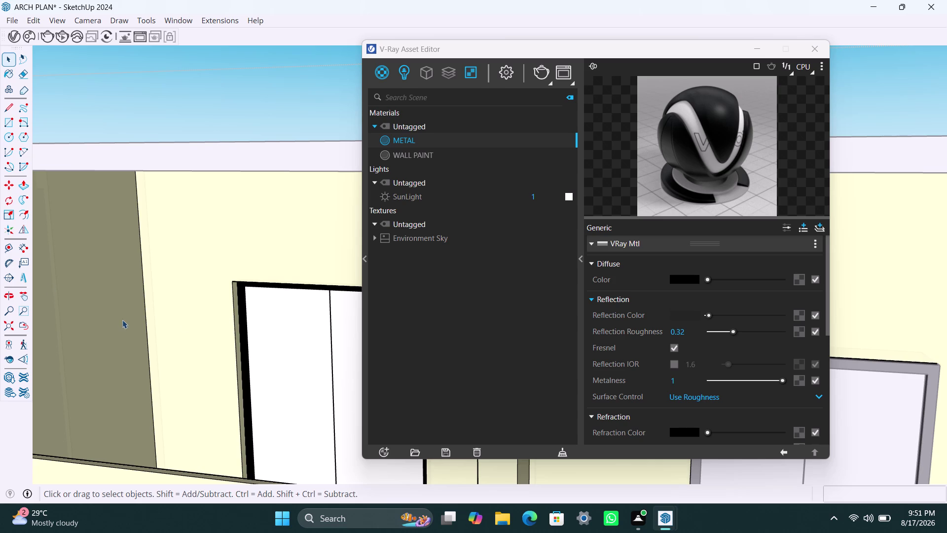
scroll(down, 3)
middle_drag(144, 335, 243, 344)
scroll(up, 3)
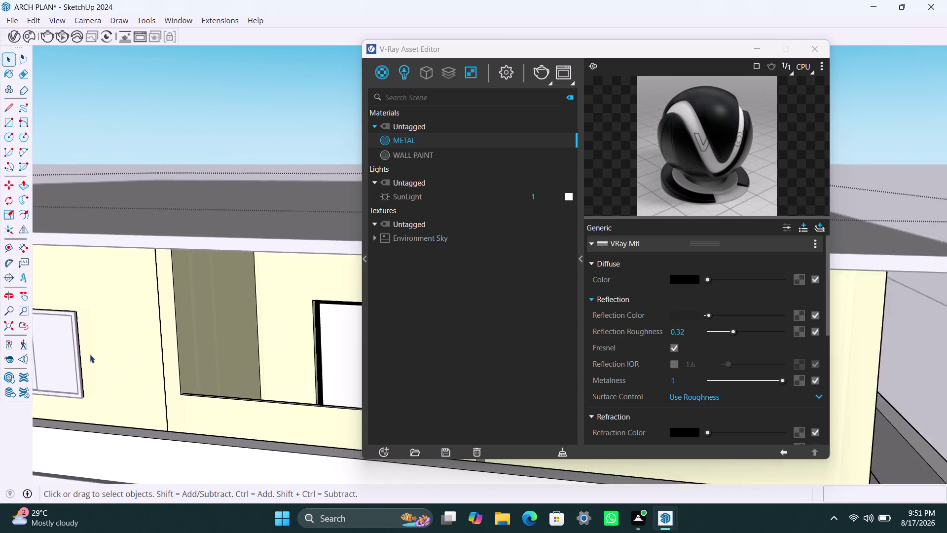
scroll(down, 3)
middle_drag(98, 361, 204, 351)
scroll(up, 3)
scroll(up, 3)
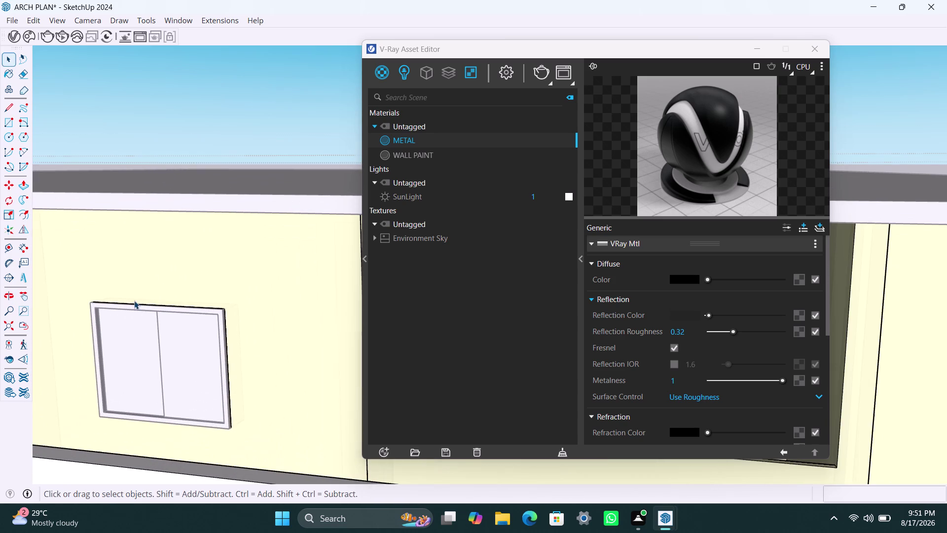
double_click(141, 304)
click(142, 306)
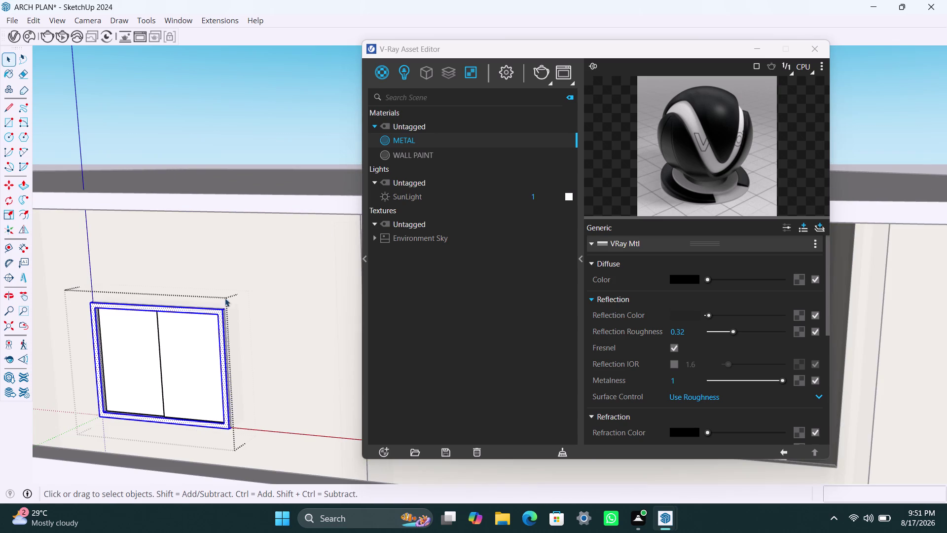
right_click(399, 140)
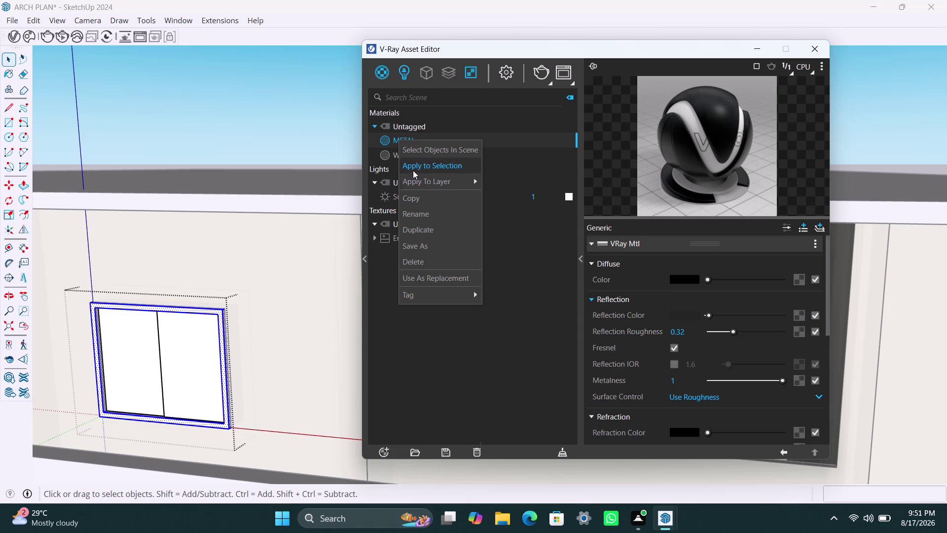
click(417, 166)
Move to the side-wall window row and apply METAL to its two nearest frames.
scroll(down, 3)
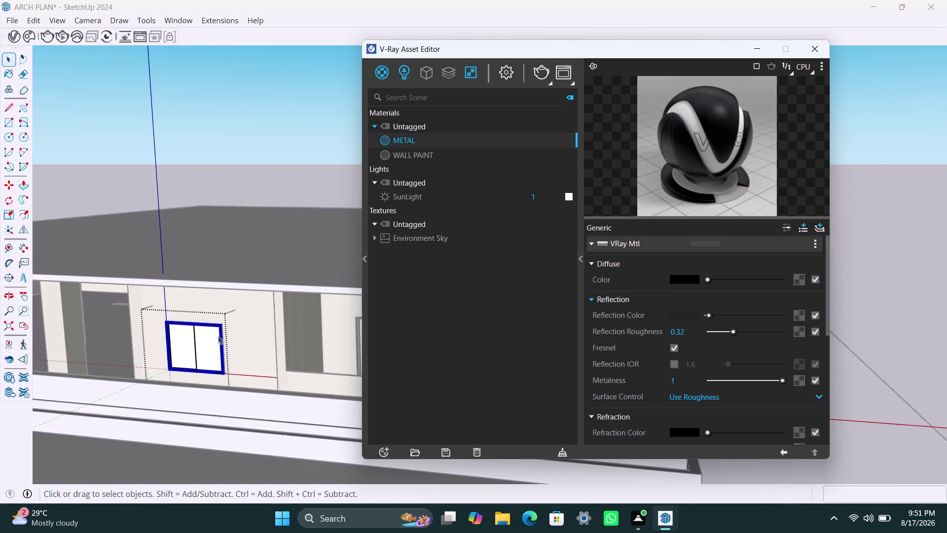
scroll(down, 3)
scroll(down, 3)
middle_drag(214, 336, 371, 296)
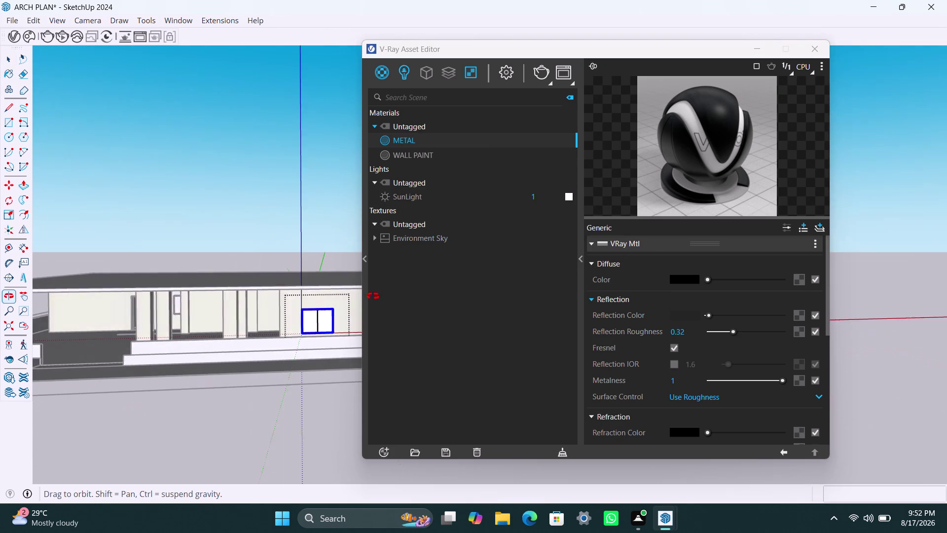
middle_drag(371, 296, 398, 294)
scroll(up, 3)
middle_drag(302, 307, 256, 310)
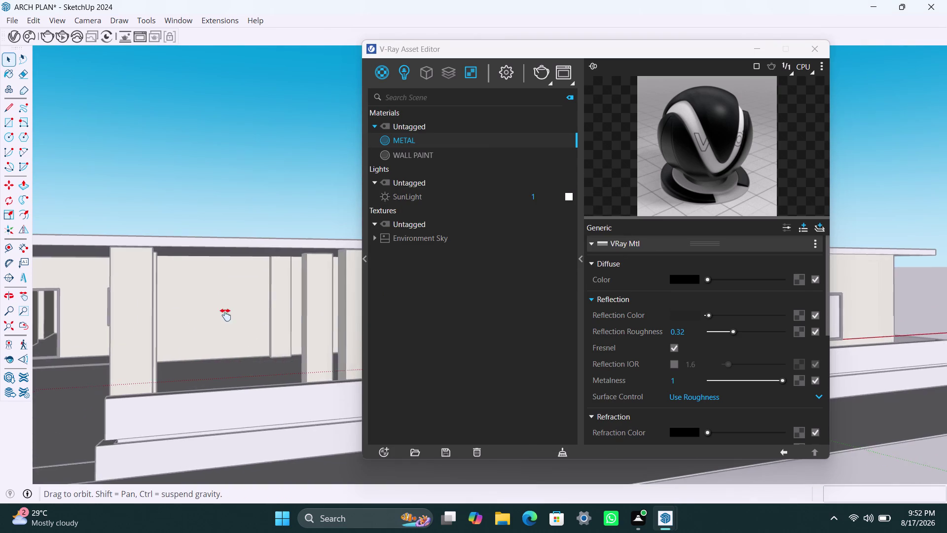
middle_drag(257, 311, 160, 321)
scroll(up, 3)
middle_drag(207, 375, 271, 384)
scroll(down, 3)
middle_drag(248, 366, 170, 363)
scroll(up, 3)
scroll(up, 3)
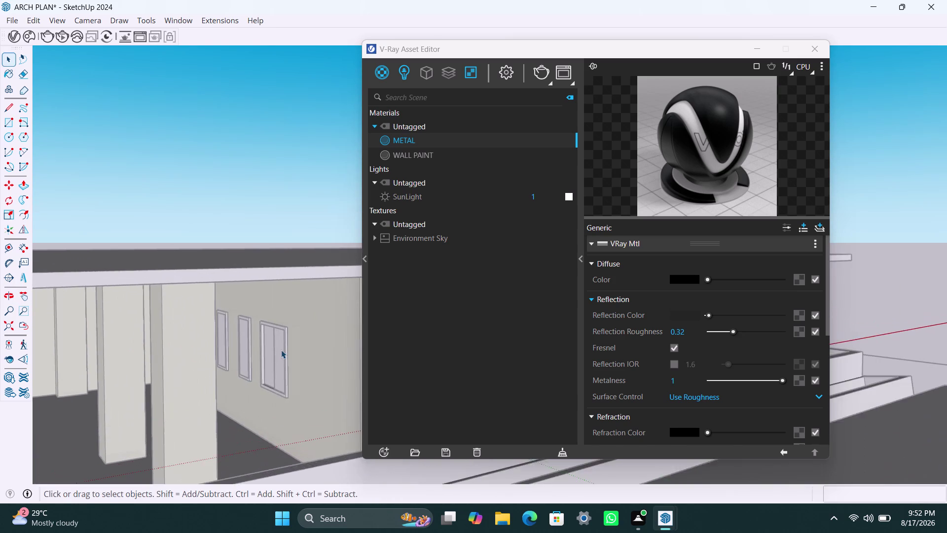
scroll(up, 3)
scroll(up, 3)
click(283, 308)
double_click(283, 308)
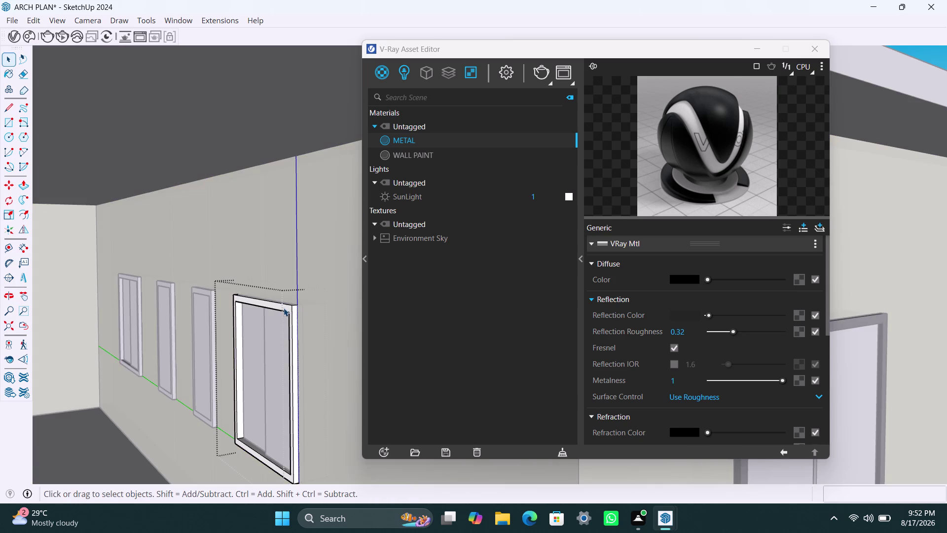
right_click(425, 145)
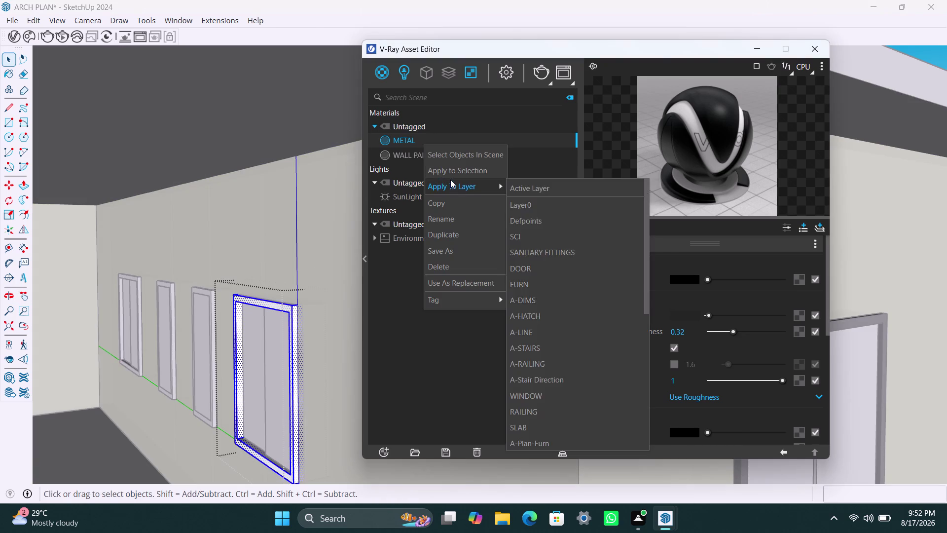
click(450, 173)
click(207, 292)
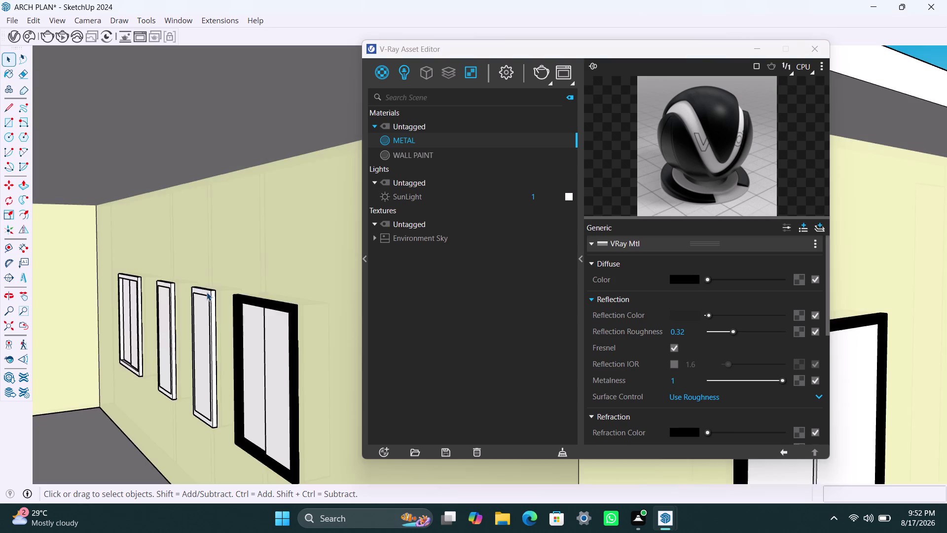
double_click(207, 292)
right_click(415, 139)
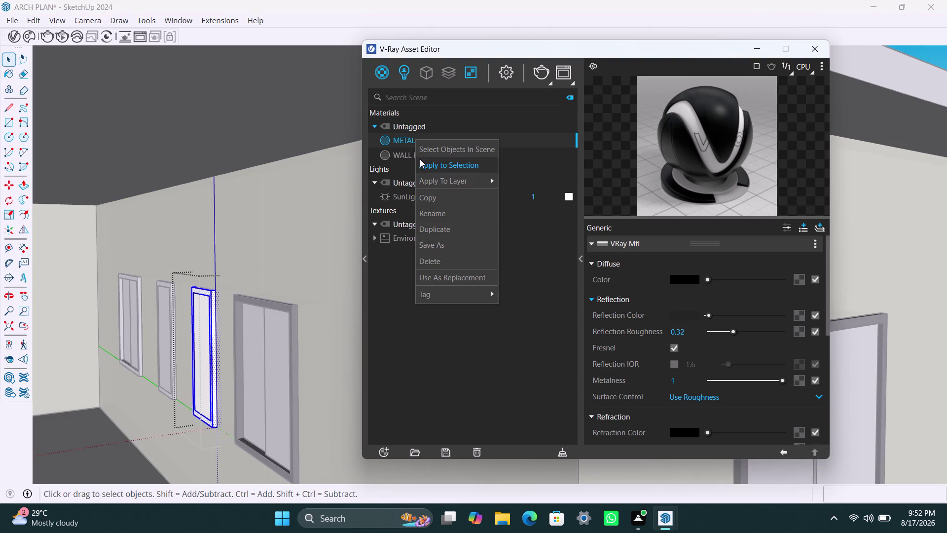
click(420, 158)
Apply METAL to the two farther frames in that row, ending with the farthest window.
scroll(up, 3)
double_click(169, 284)
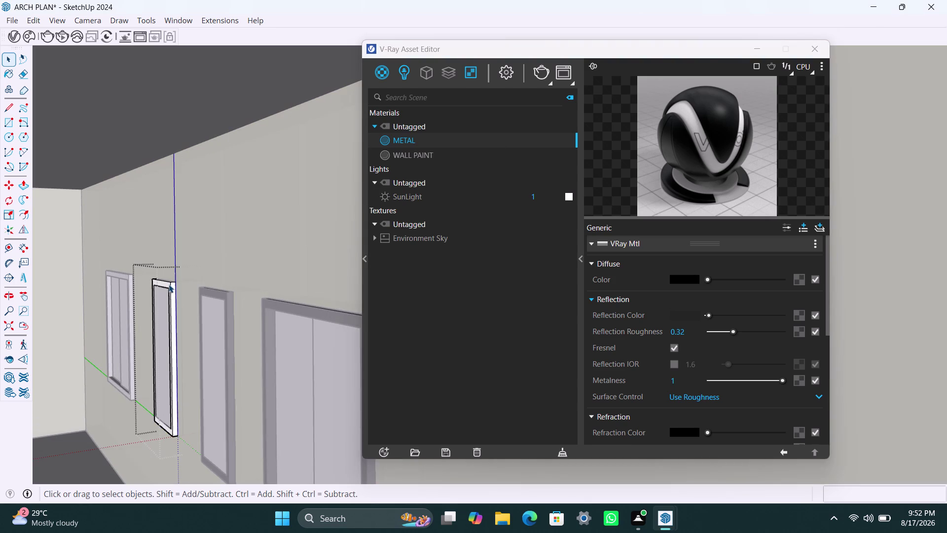
double_click(168, 284)
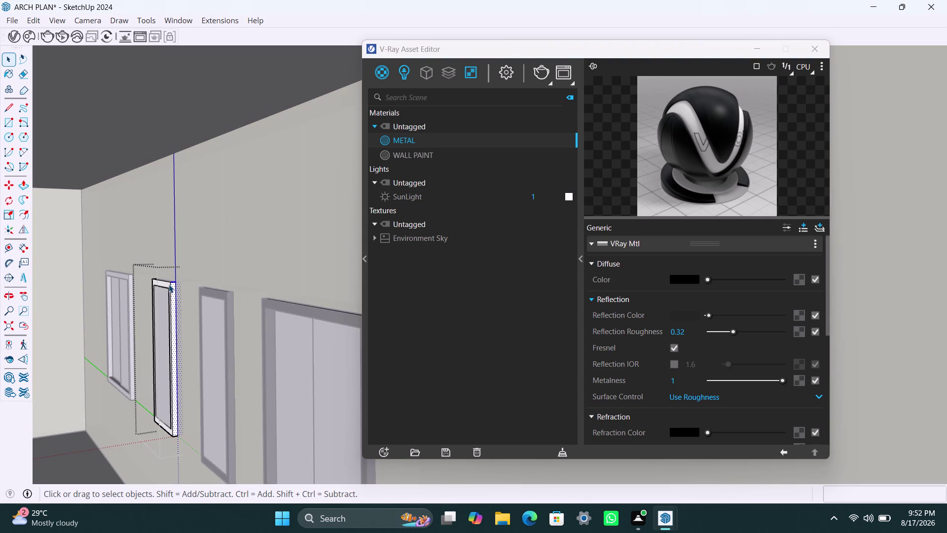
triple_click(162, 281)
click(161, 281)
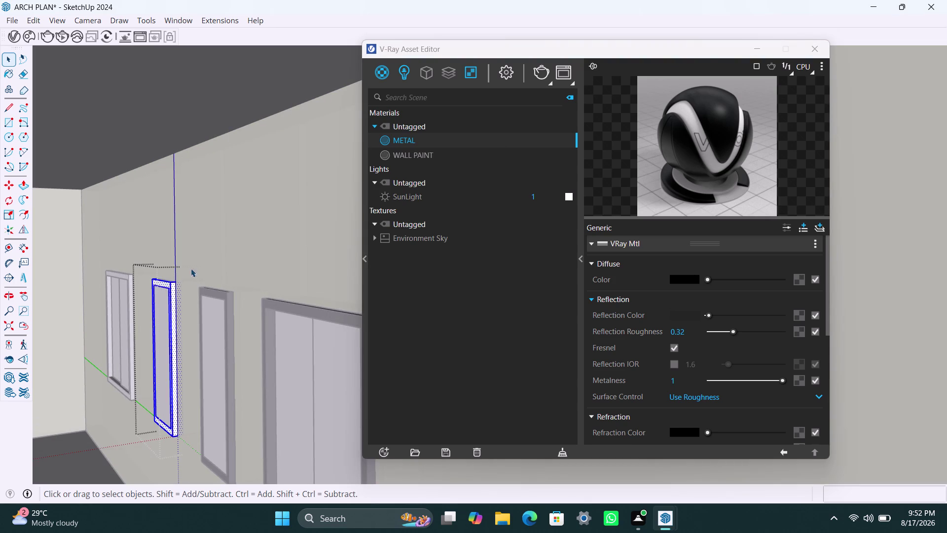
right_click(424, 143)
click(425, 168)
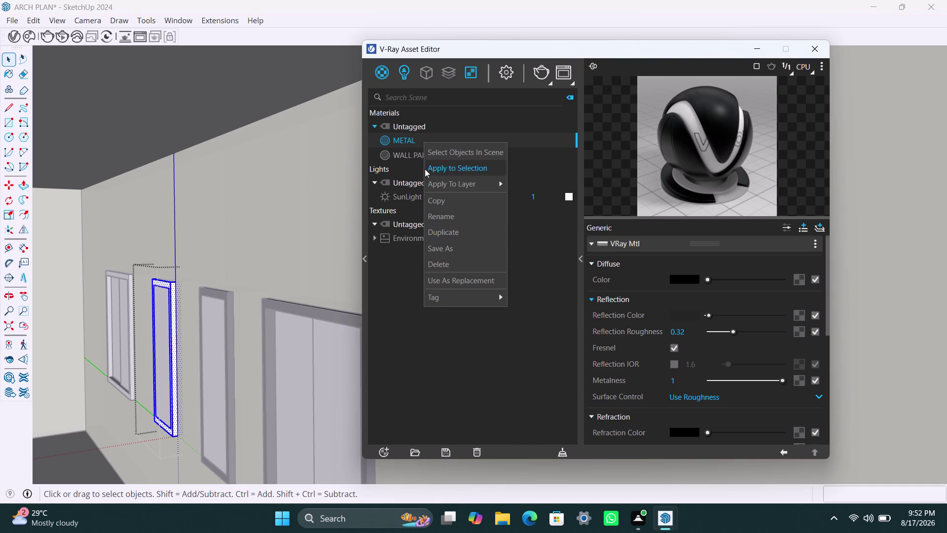
scroll(up, 3)
double_click(132, 281)
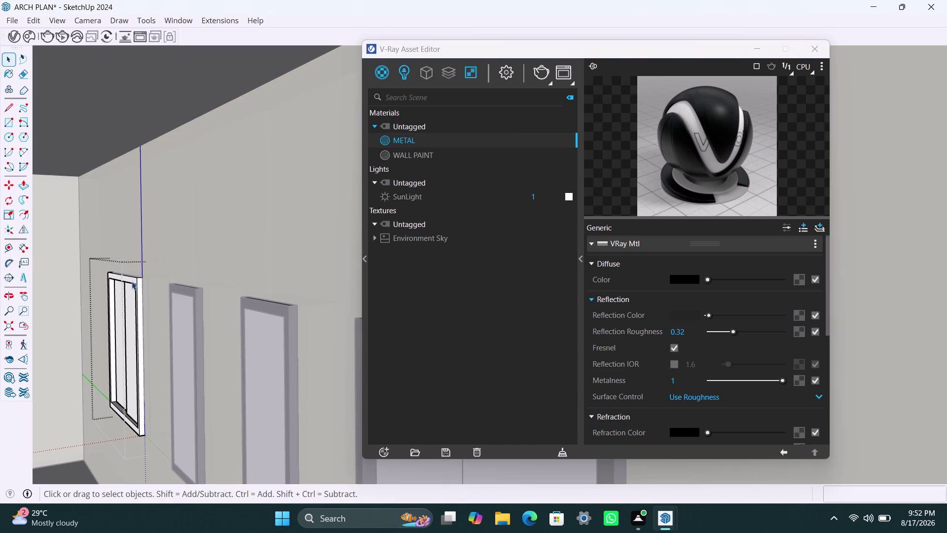
double_click(132, 281)
right_click(408, 139)
click(425, 164)
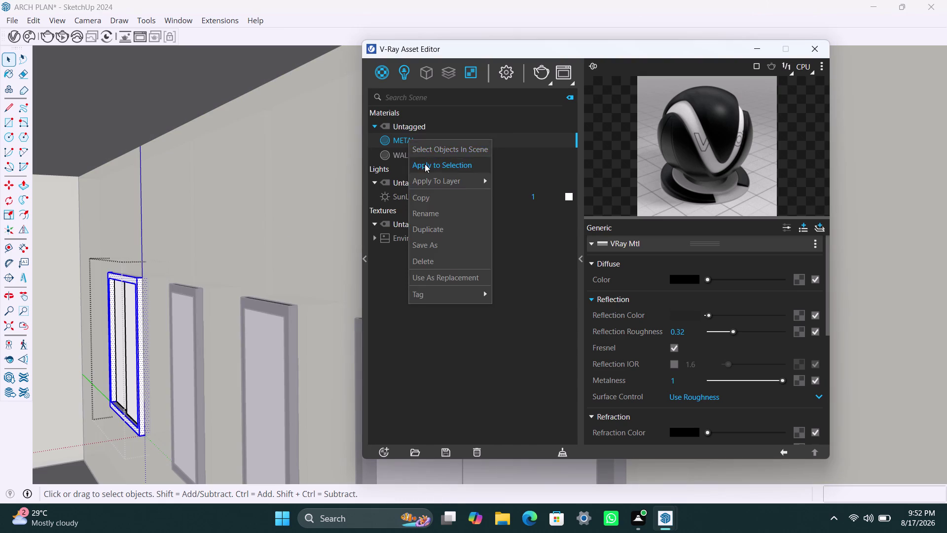
Orbit back to review the blackened window frames.
scroll(down, 3)
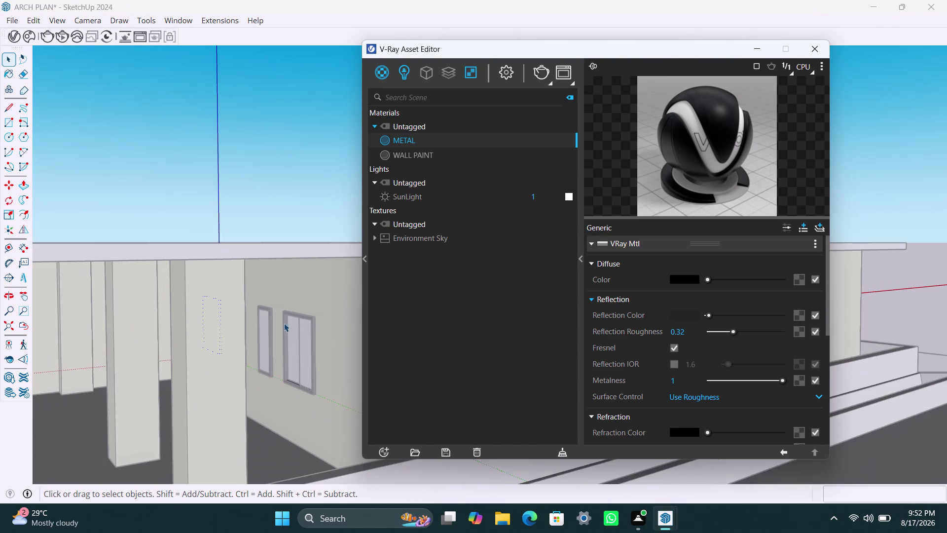
scroll(down, 3)
middle_drag(292, 367, 216, 351)
click(211, 204)
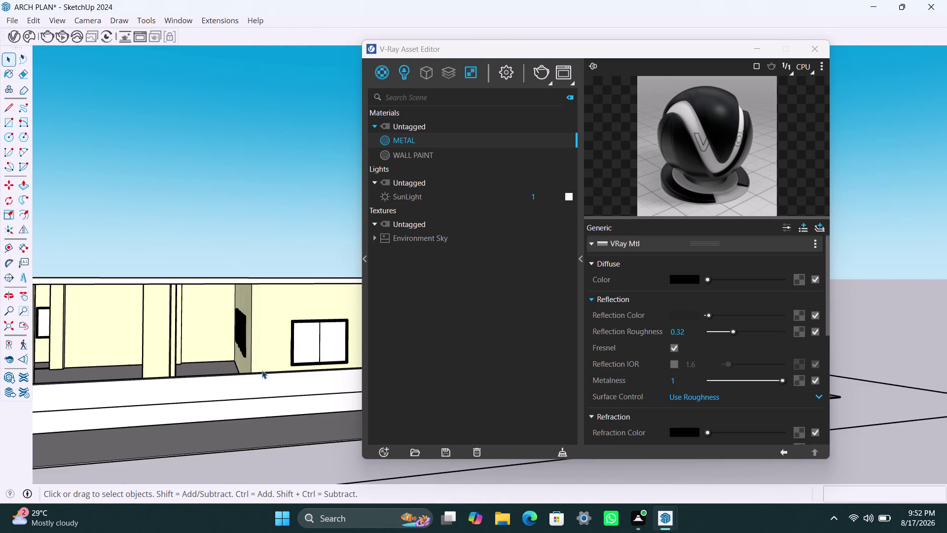
scroll(down, 3)
middle_drag(259, 382, 224, 378)
scroll(up, 3)
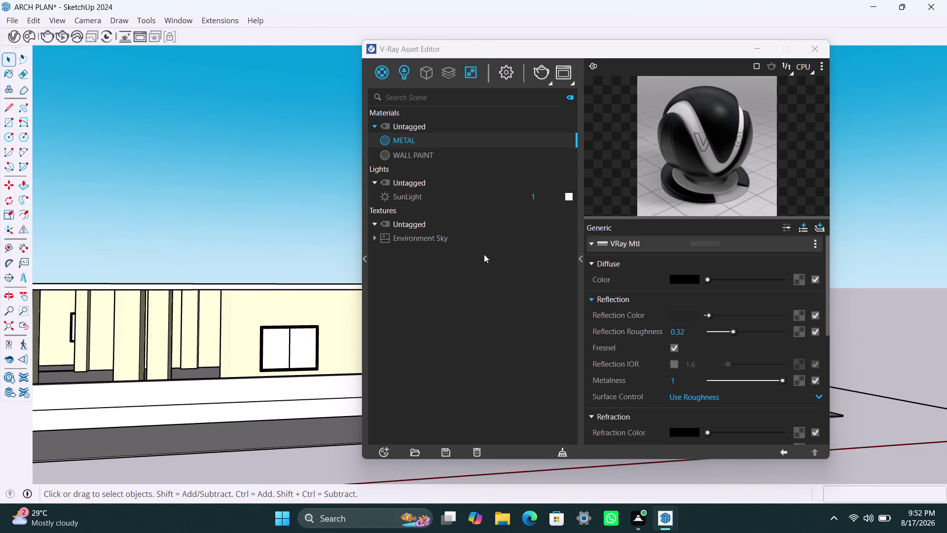
right_click(419, 145)
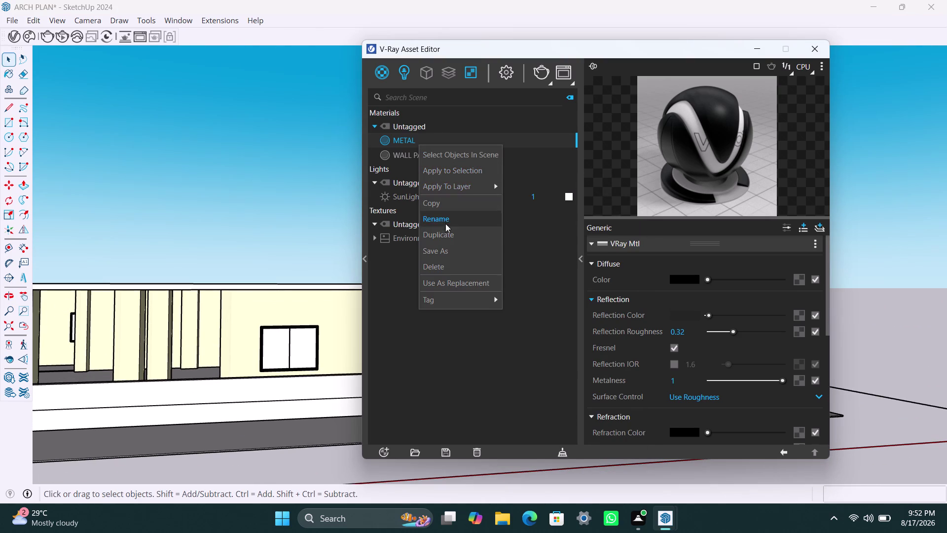
Duplicate METAL, rename the copy 'GLASS', and set its diffuse colour to white.
click(448, 237)
right_click(428, 158)
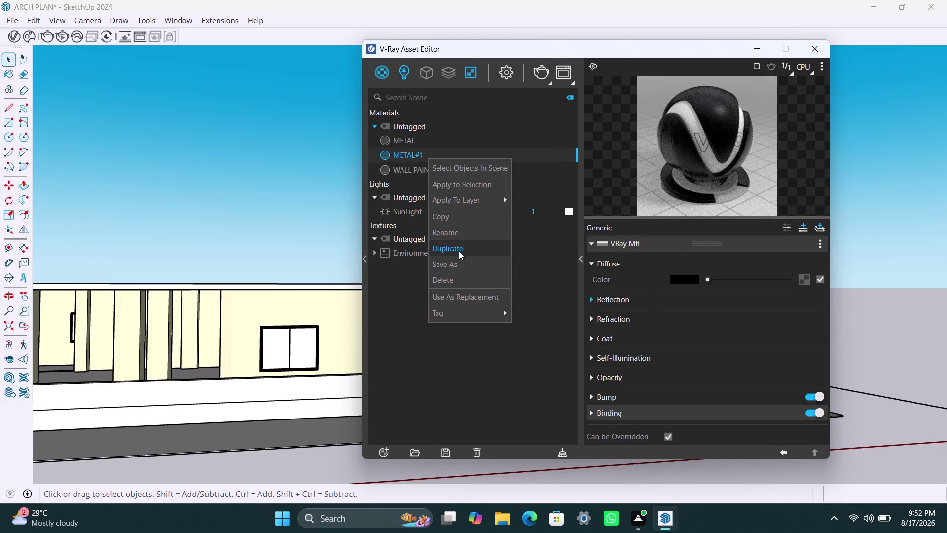
click(444, 231)
drag(438, 157, 370, 155)
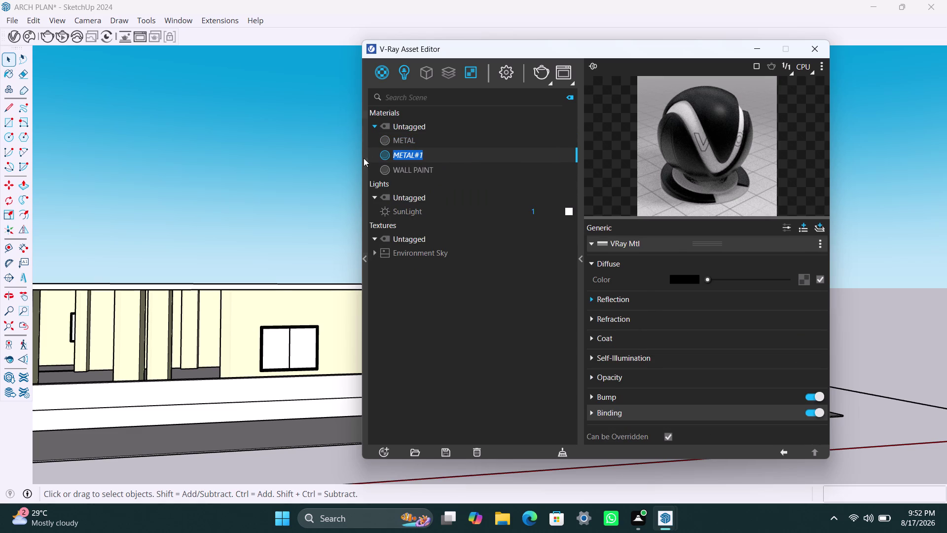
drag(370, 156, 362, 158)
text(GLASS)
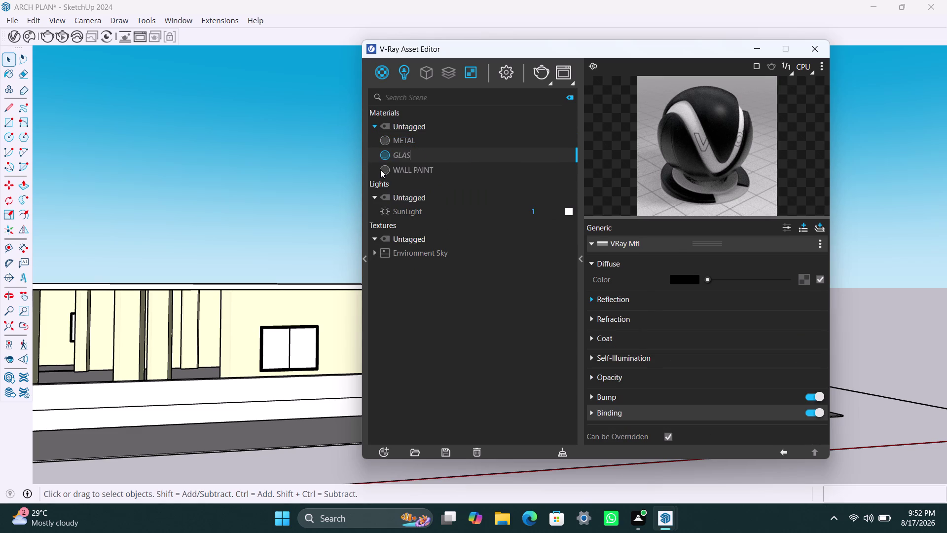
click(326, 168)
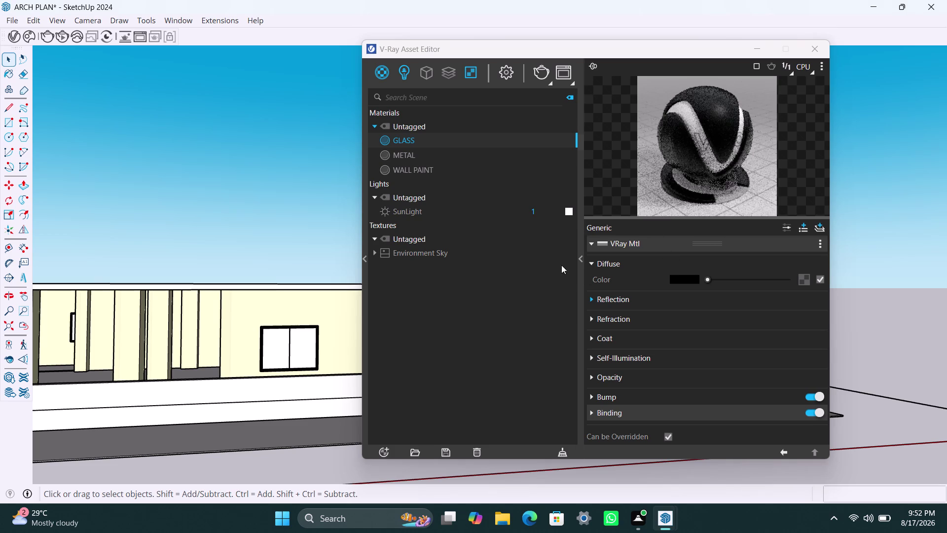
drag(706, 281, 793, 279)
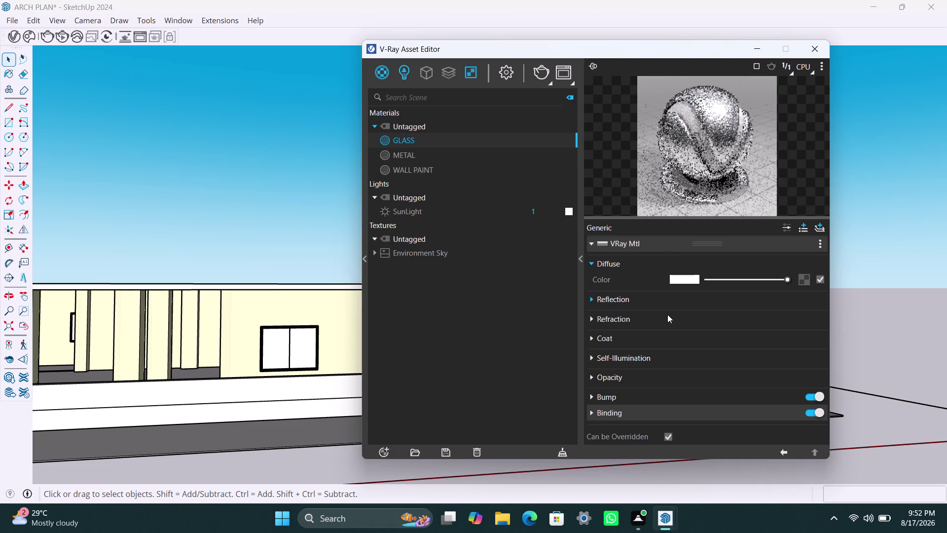
Set the GLASS reflection and refraction colours to white, and darken its diffuse colour.
click(594, 297)
drag(708, 314, 794, 318)
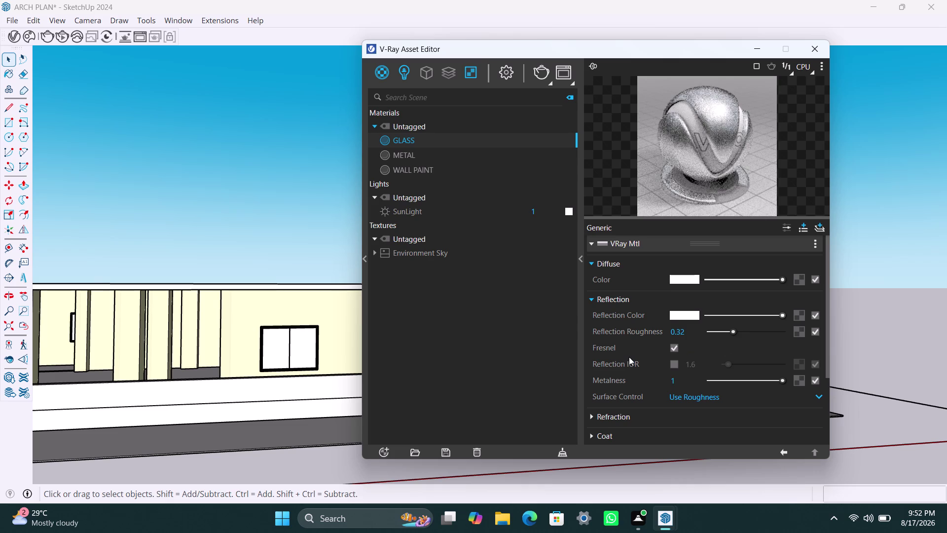
drag(780, 280, 693, 294)
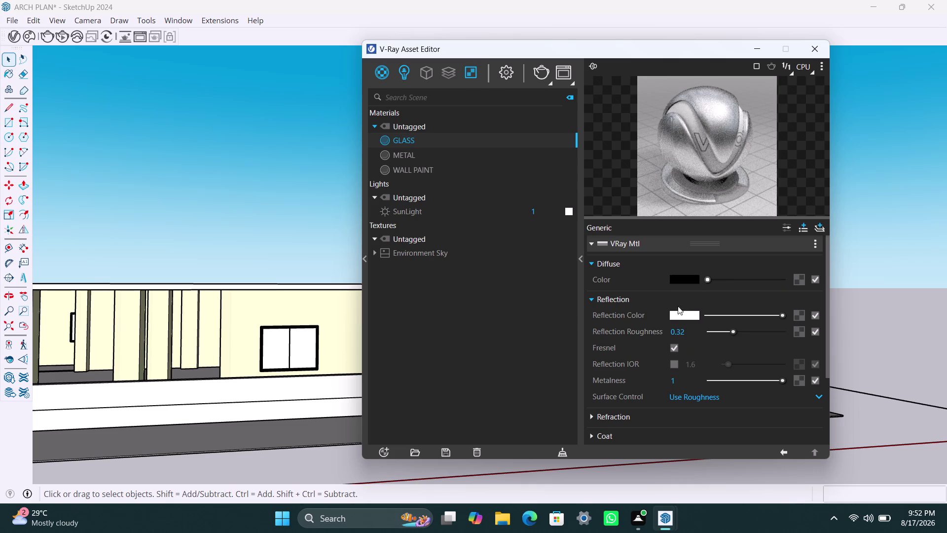
click(592, 415)
drag(706, 431, 790, 430)
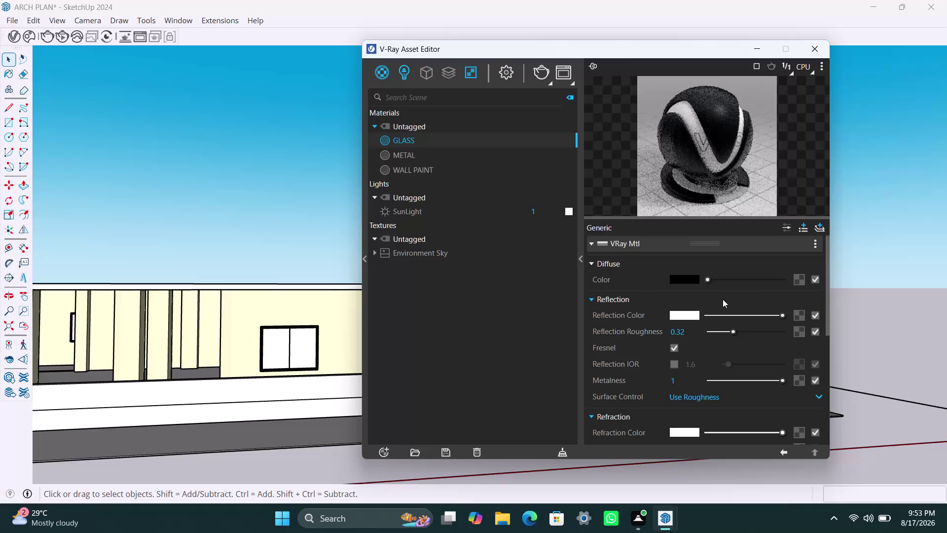
Set GLASS metalness to 0 and adjust its diffuse colour to nearly black.
drag(709, 279, 747, 283)
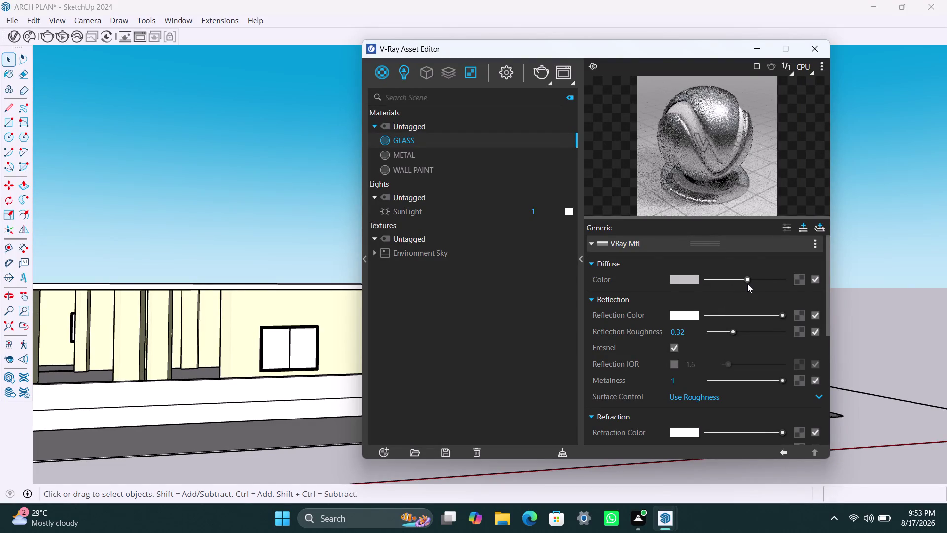
drag(749, 283, 792, 282)
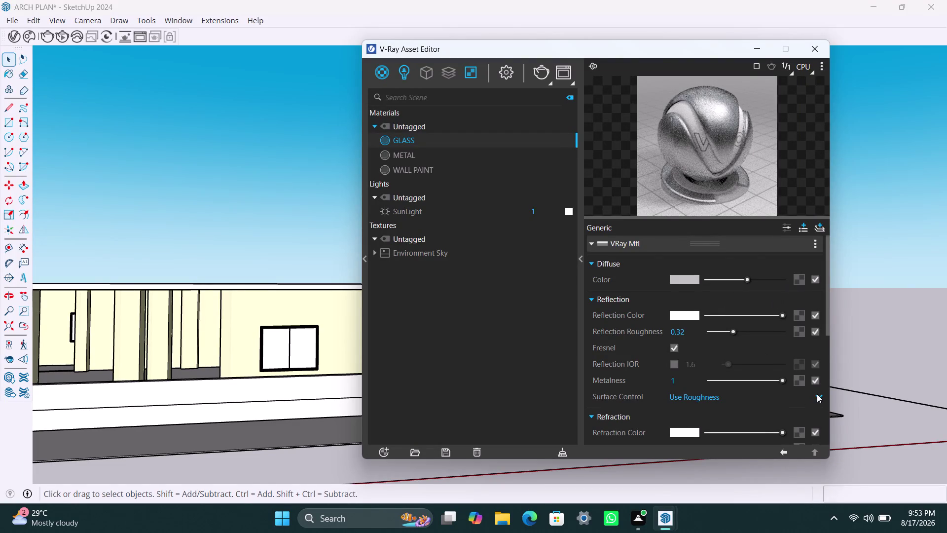
click(707, 379)
drag(710, 381, 698, 382)
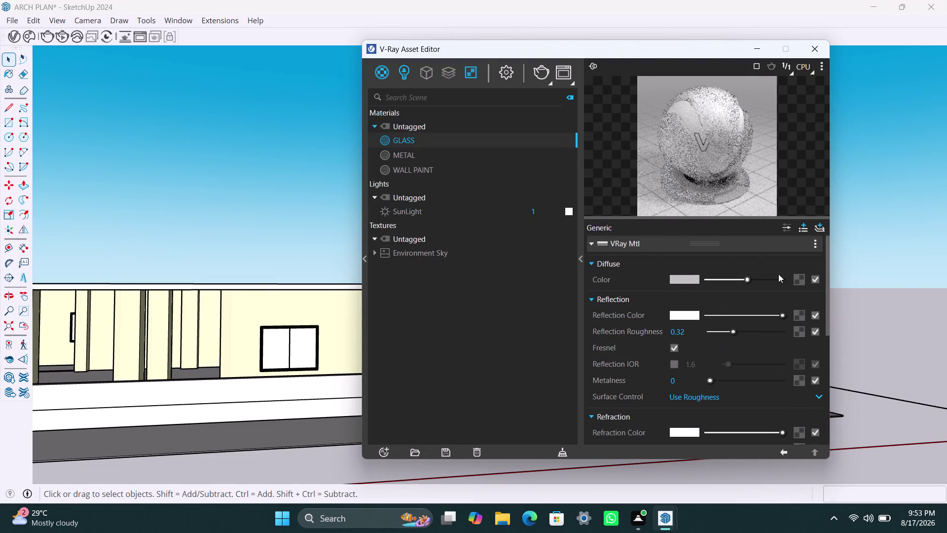
drag(747, 280, 724, 282)
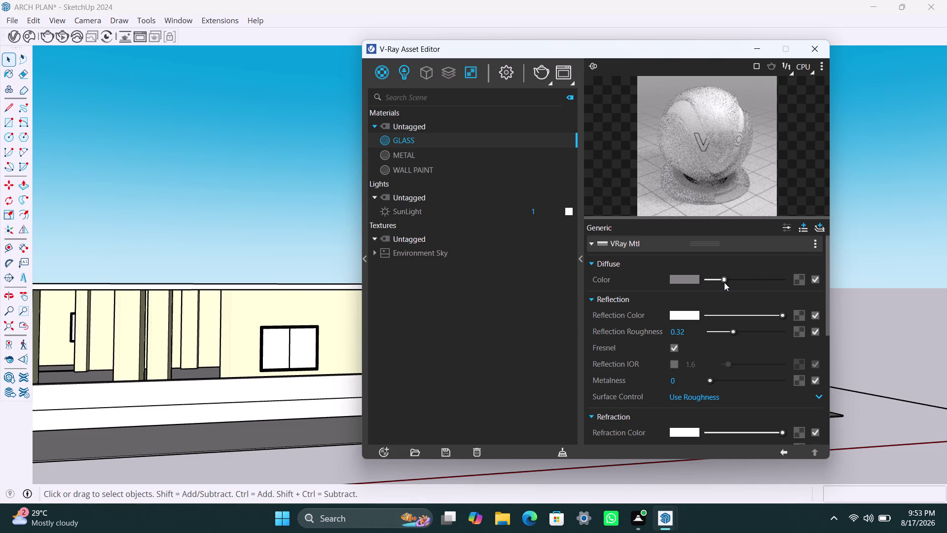
drag(724, 283, 712, 284)
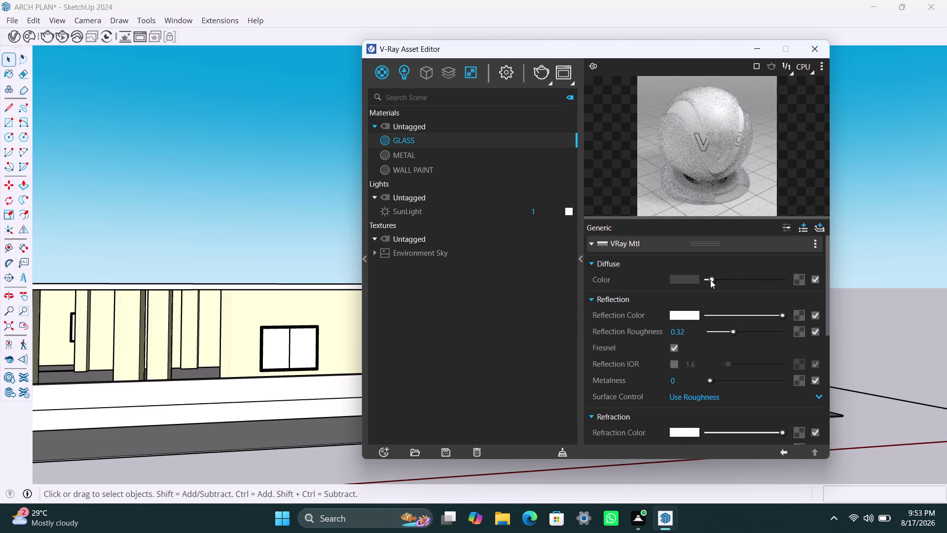
click(710, 280)
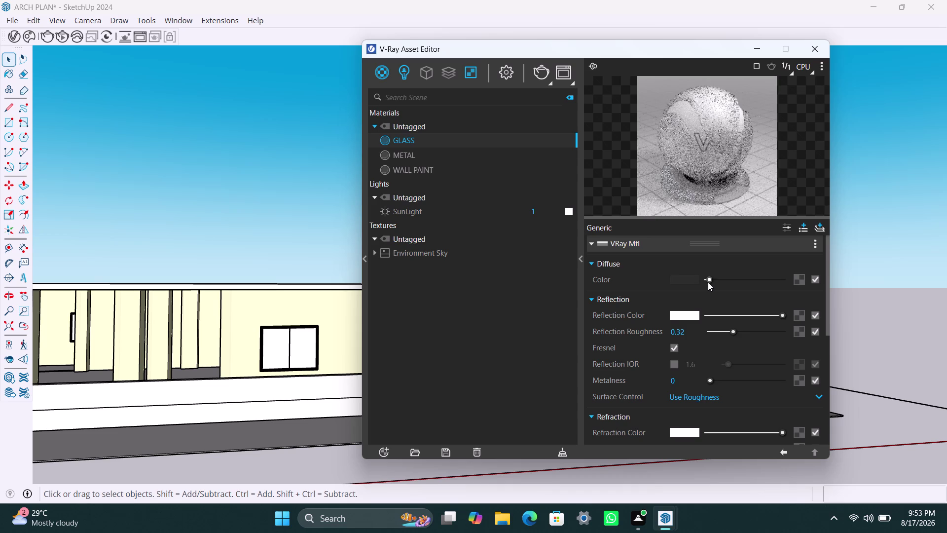
scroll(down, 3)
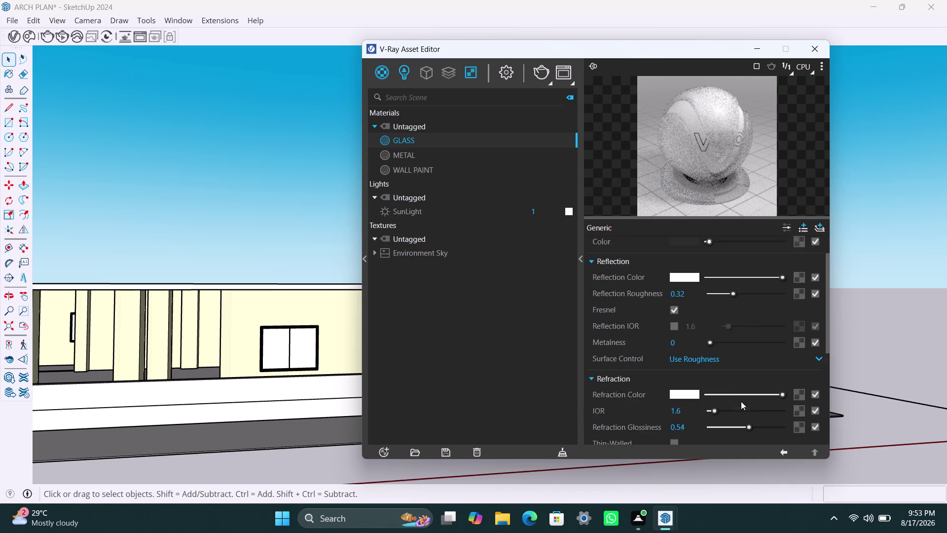
Switch reflection to glossiness control and set reflection and refraction glossiness to 1.
click(739, 332)
click(760, 355)
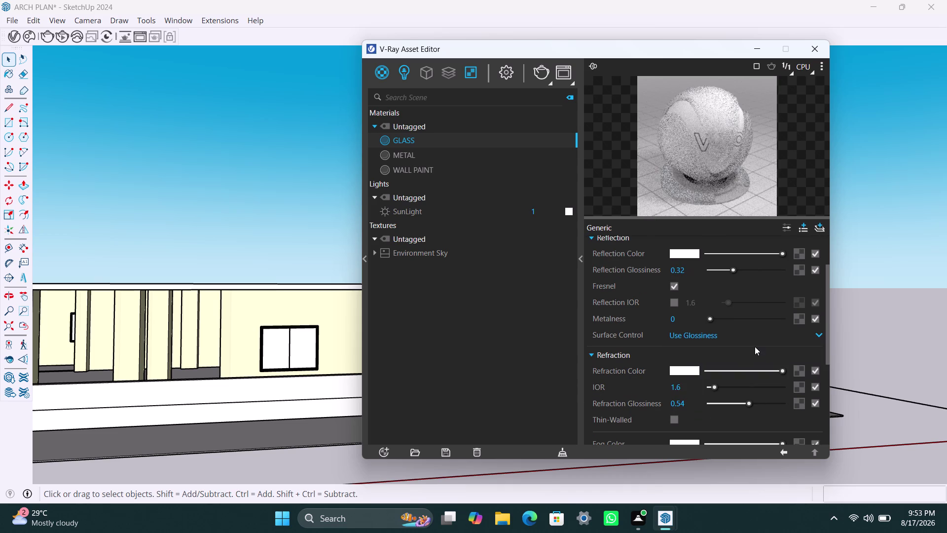
drag(734, 272, 775, 273)
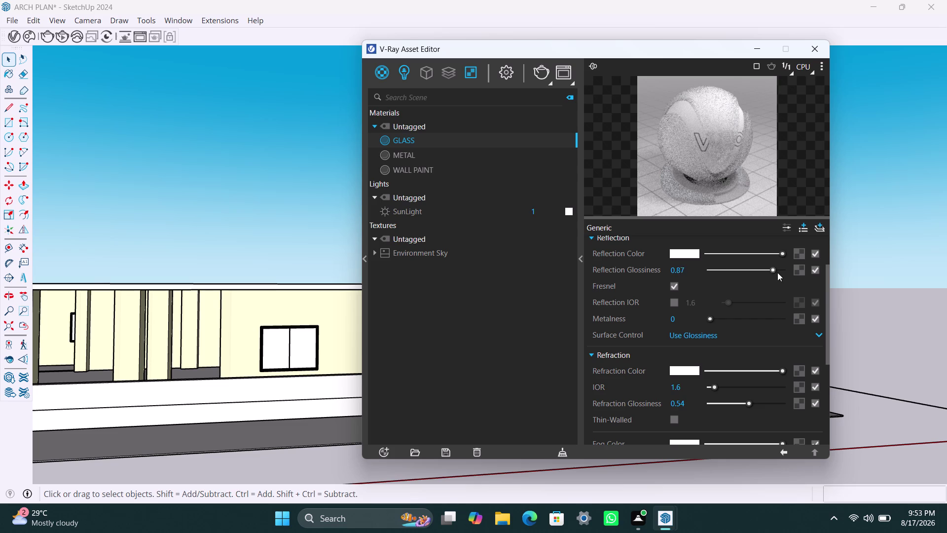
drag(775, 272, 791, 273)
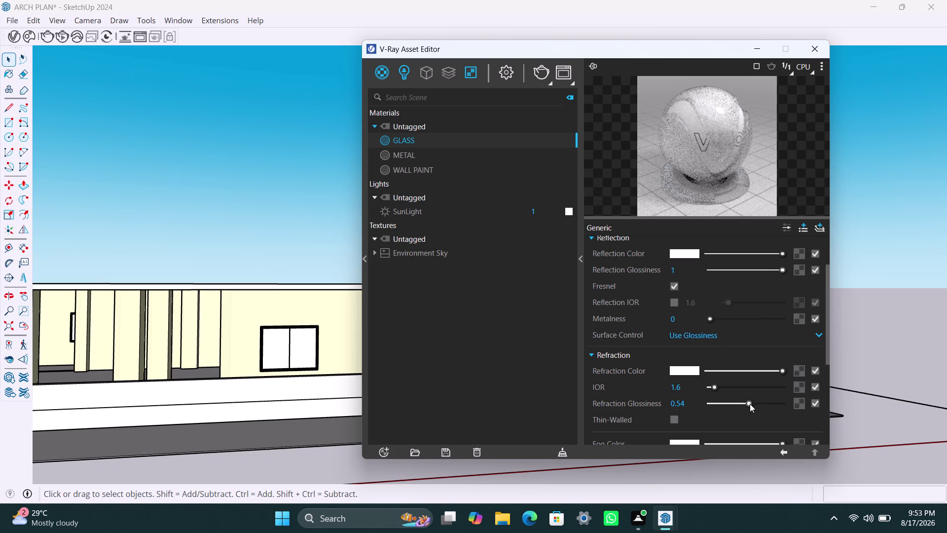
drag(749, 404, 800, 405)
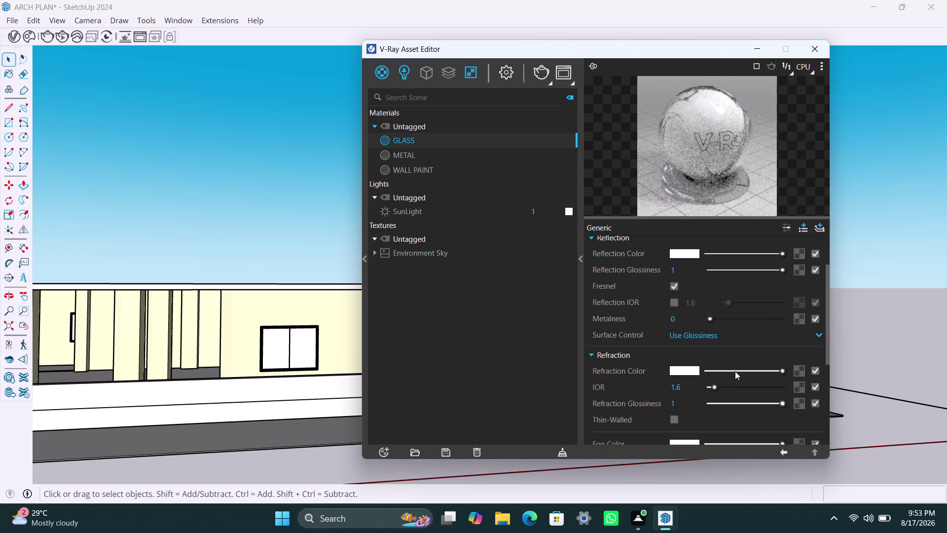
Make the GLASS diffuse colour black and dim its reflection colour to grey.
scroll(down, 3)
scroll(up, 3)
scroll(up, 3)
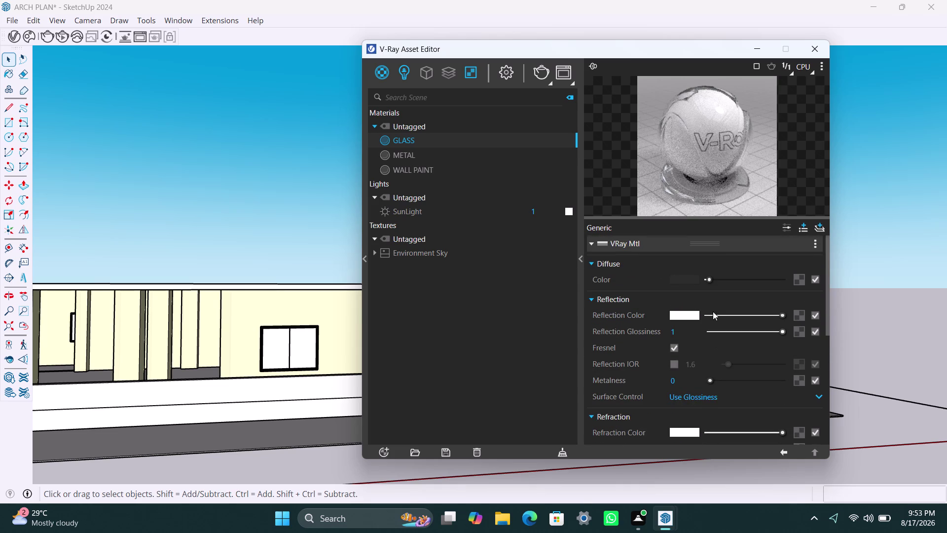
drag(709, 281, 700, 281)
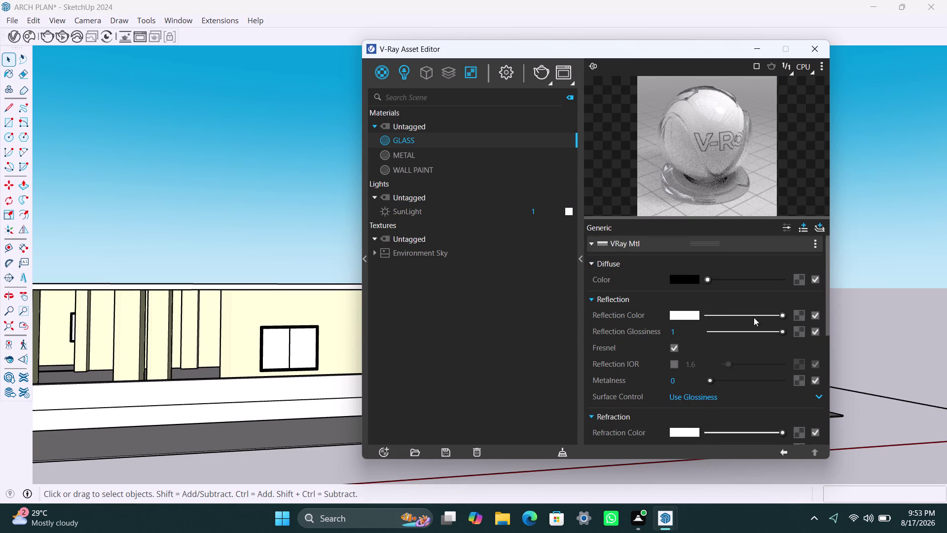
drag(786, 320, 759, 316)
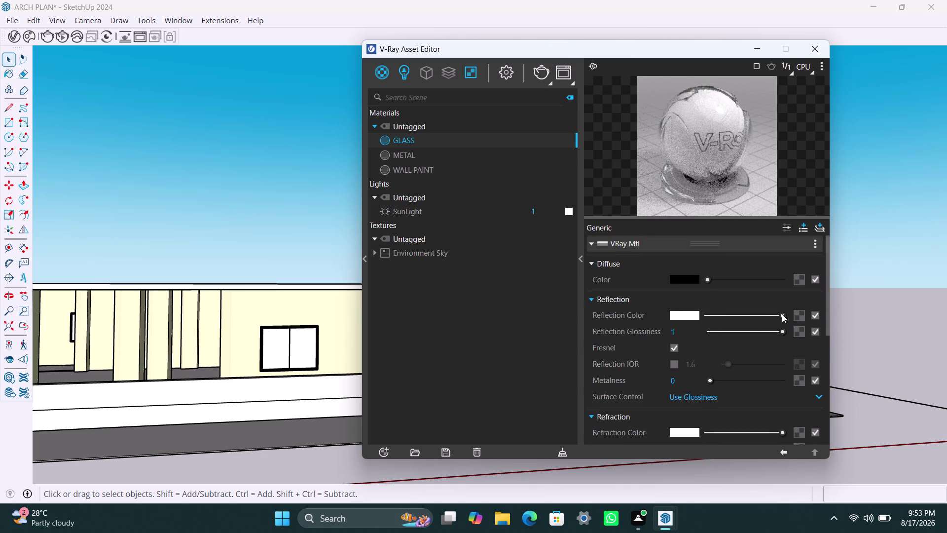
drag(781, 313, 749, 315)
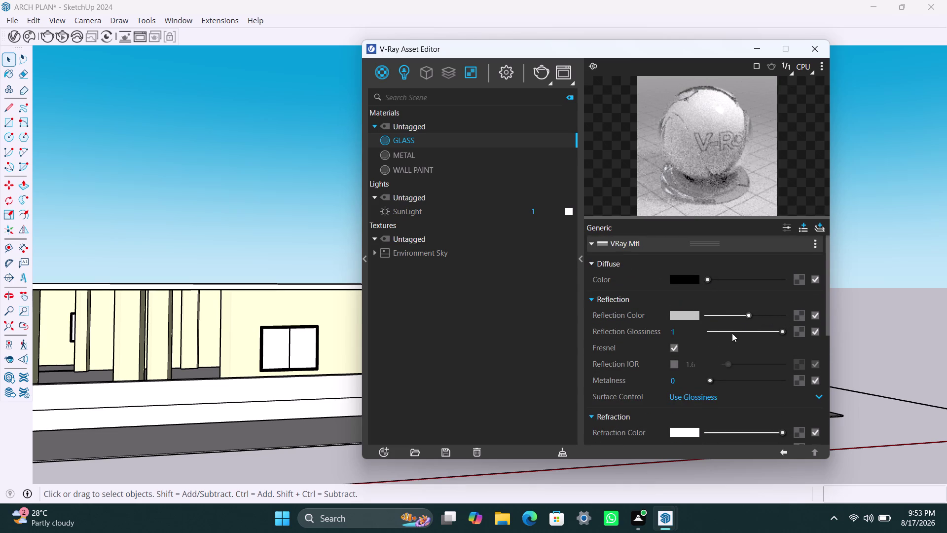
scroll(down, 3)
drag(781, 309, 744, 307)
drag(742, 308, 788, 311)
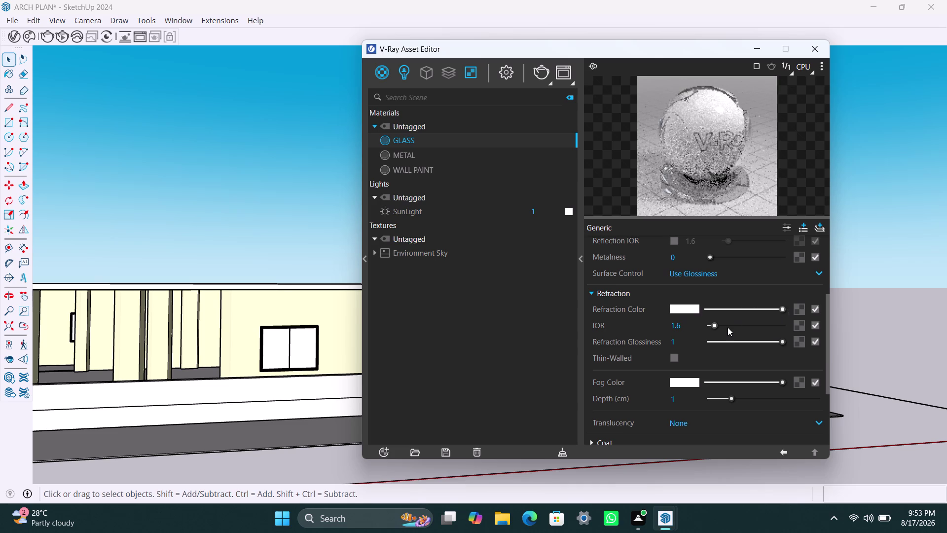
scroll(up, 3)
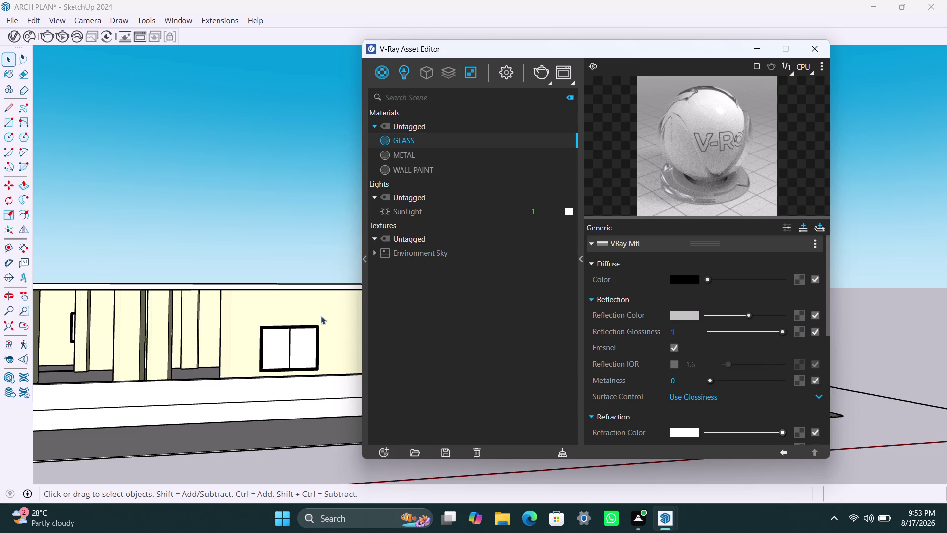
Apply GLASS to the left and right panes of the first wall window.
scroll(up, 3)
triple_click(277, 349)
click(276, 347)
double_click(281, 344)
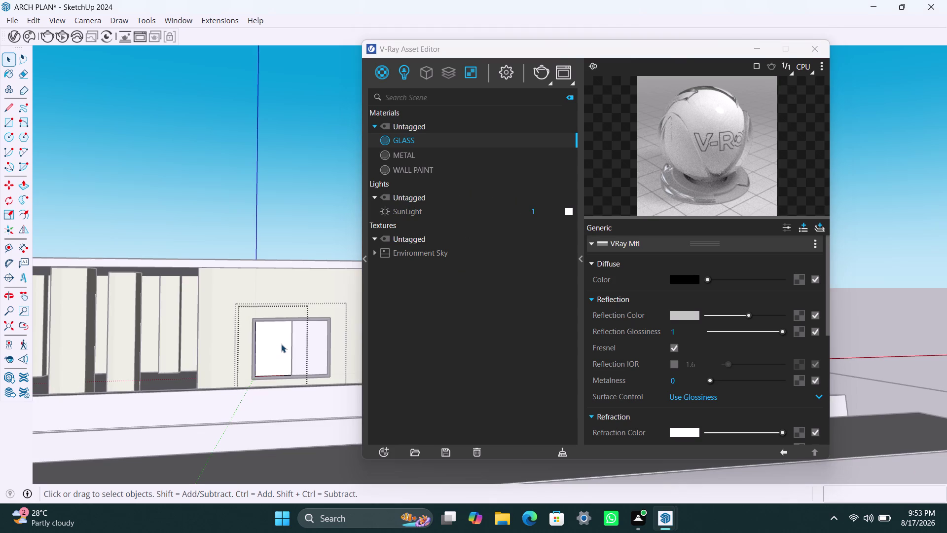
triple_click(281, 344)
double_click(282, 344)
click(314, 188)
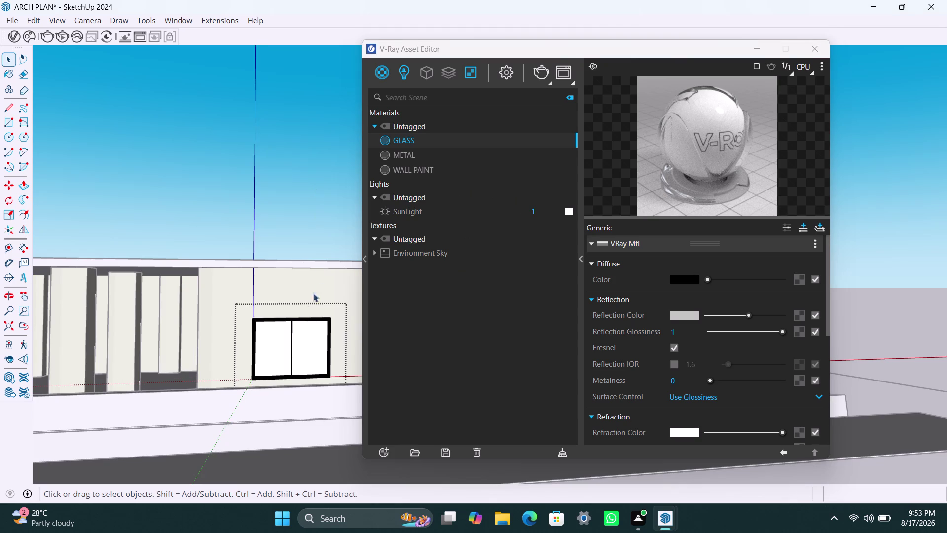
click(289, 332)
scroll(up, 3)
click(286, 348)
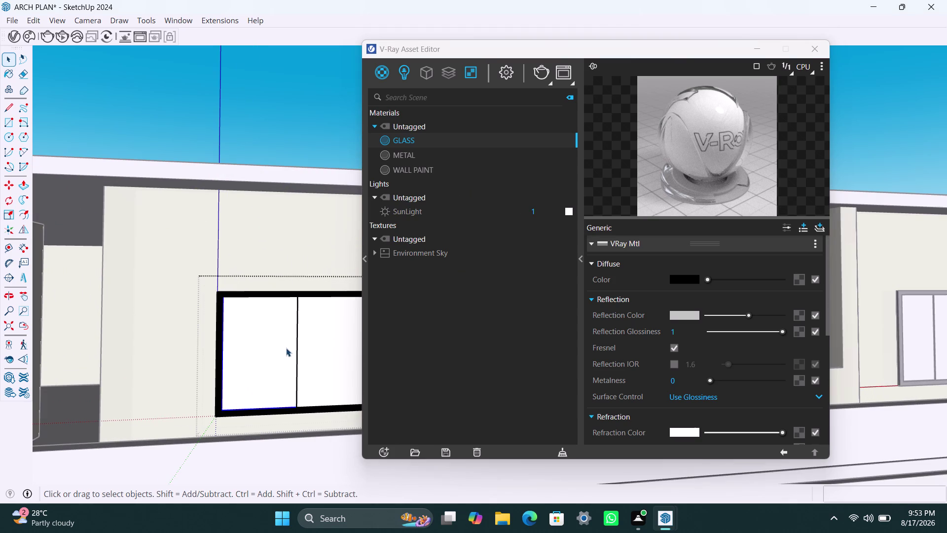
right_click(444, 141)
click(464, 172)
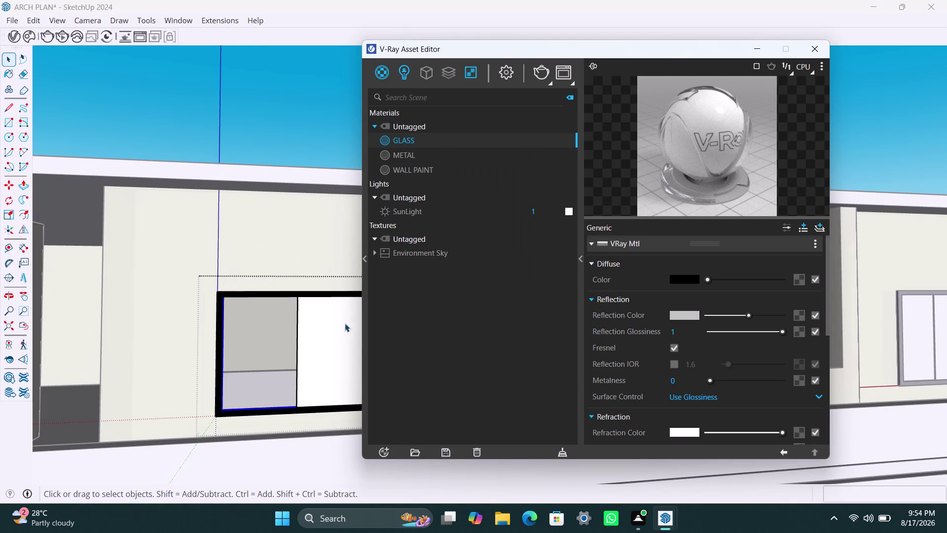
click(311, 359)
double_click(311, 359)
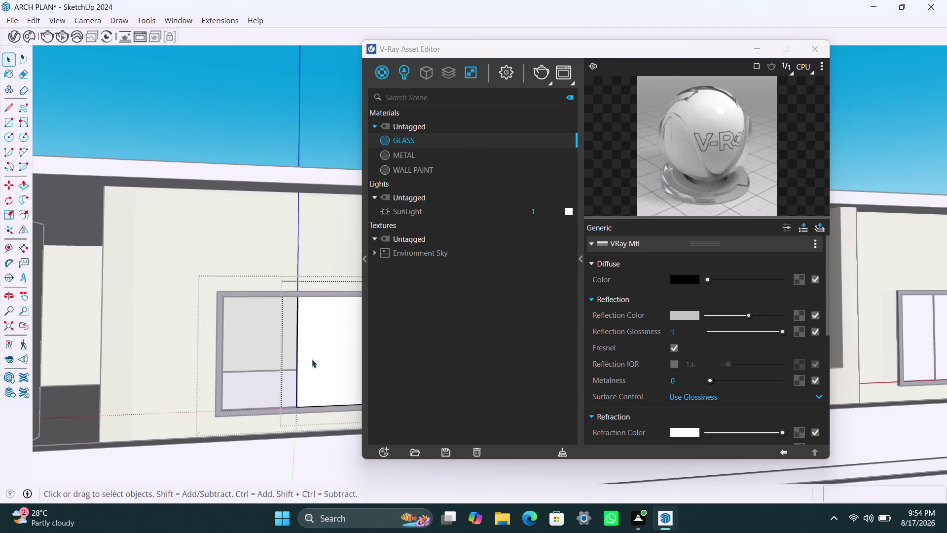
triple_click(311, 359)
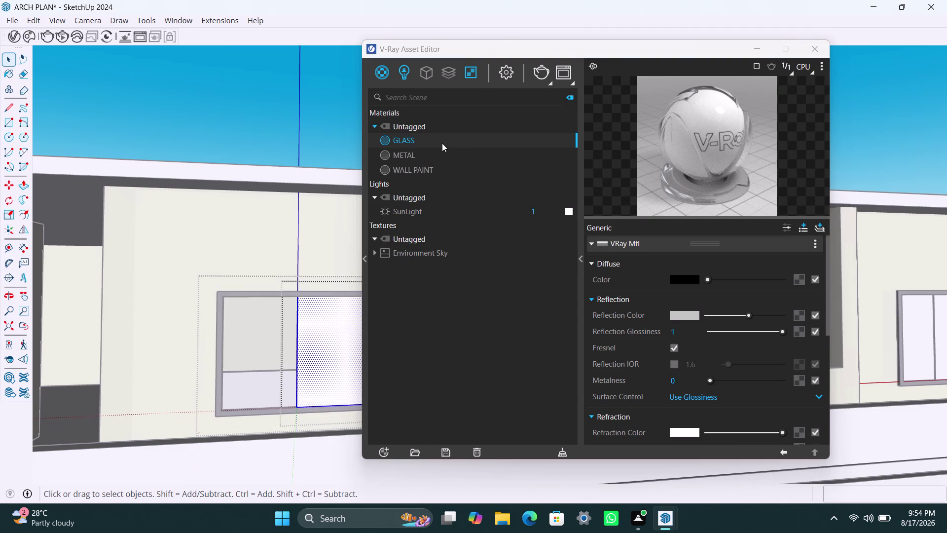
right_click(445, 143)
click(460, 167)
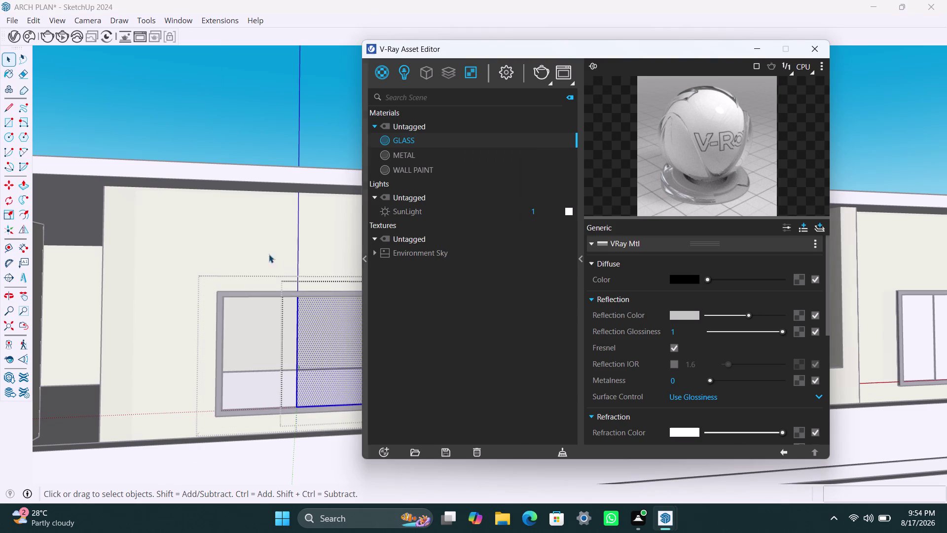
scroll(down, 3)
click(272, 148)
Move along the wall to the next window and apply GLASS to its left pane.
scroll(down, 3)
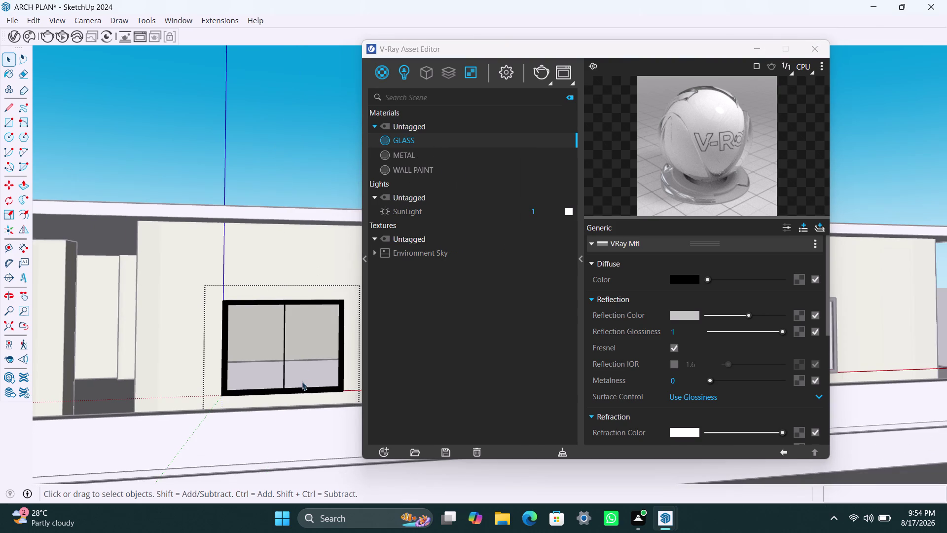
middle_drag(304, 379, 140, 382)
scroll(down, 3)
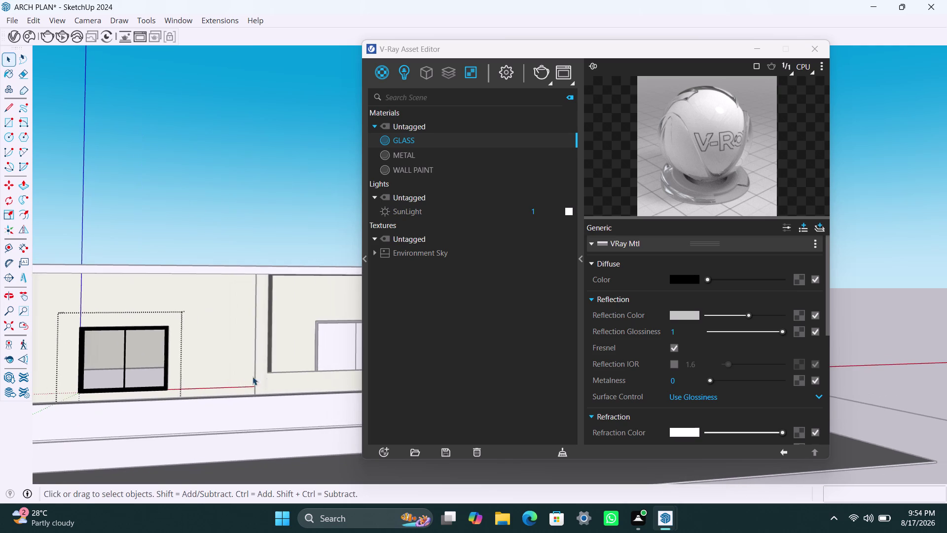
middle_drag(288, 379, 203, 378)
scroll(up, 3)
triple_click(236, 355)
click(236, 355)
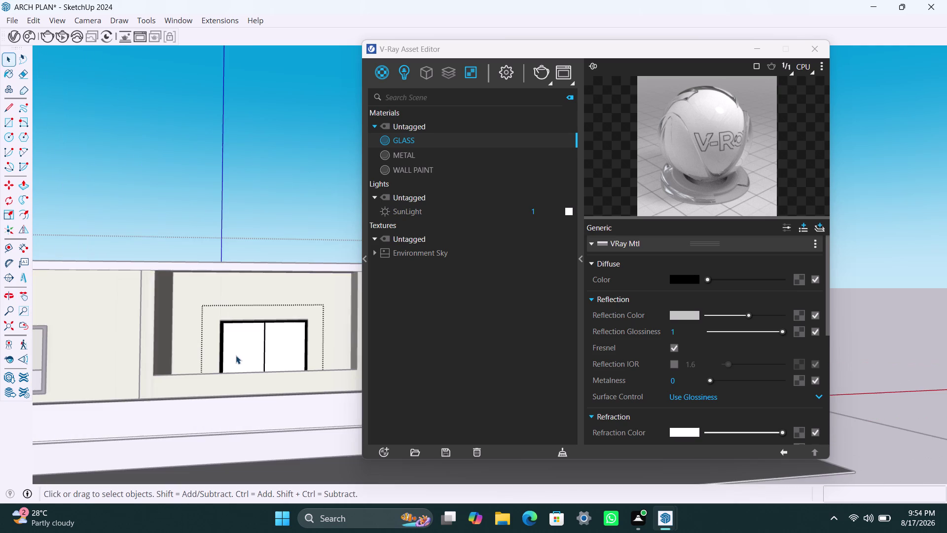
double_click(236, 354)
double_click(236, 353)
double_click(236, 354)
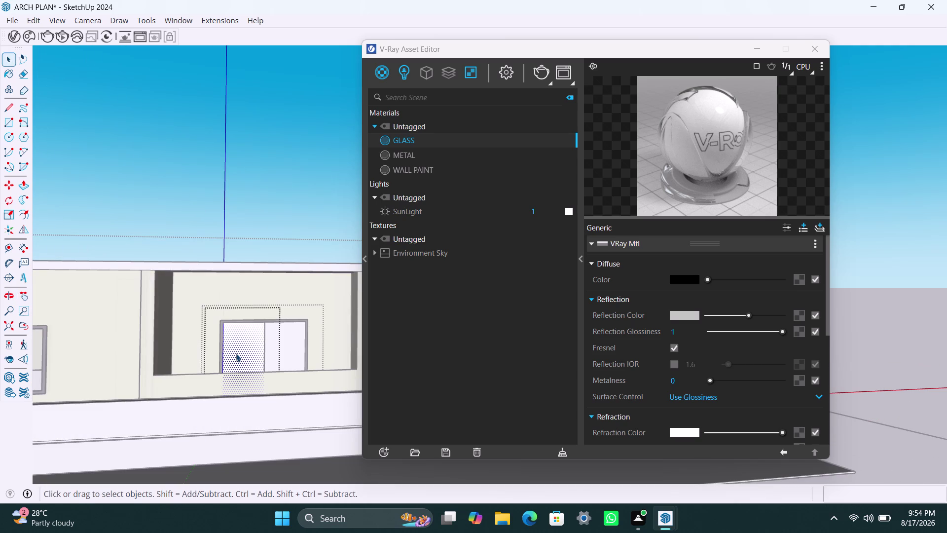
right_click(417, 138)
click(427, 161)
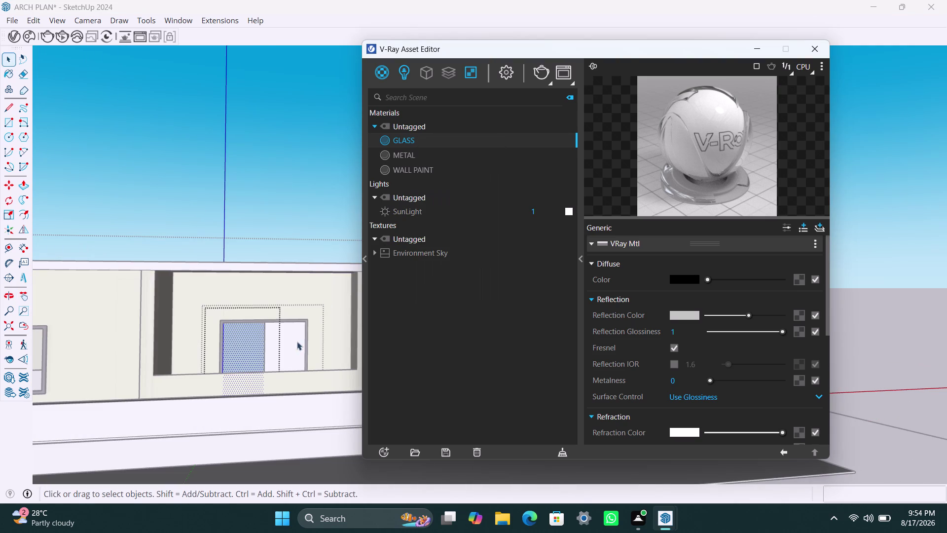
double_click(285, 350)
triple_click(249, 347)
click(249, 347)
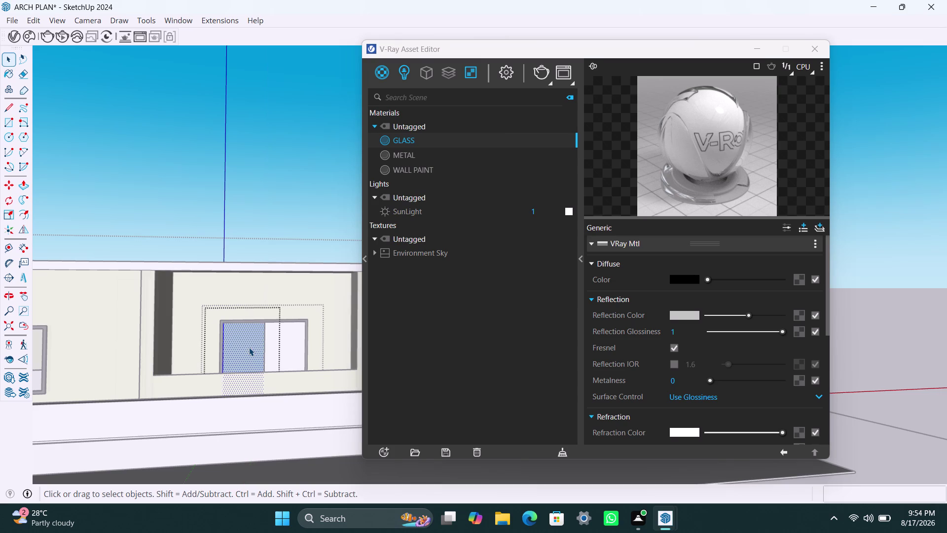
double_click(249, 348)
click(249, 347)
right_click(415, 135)
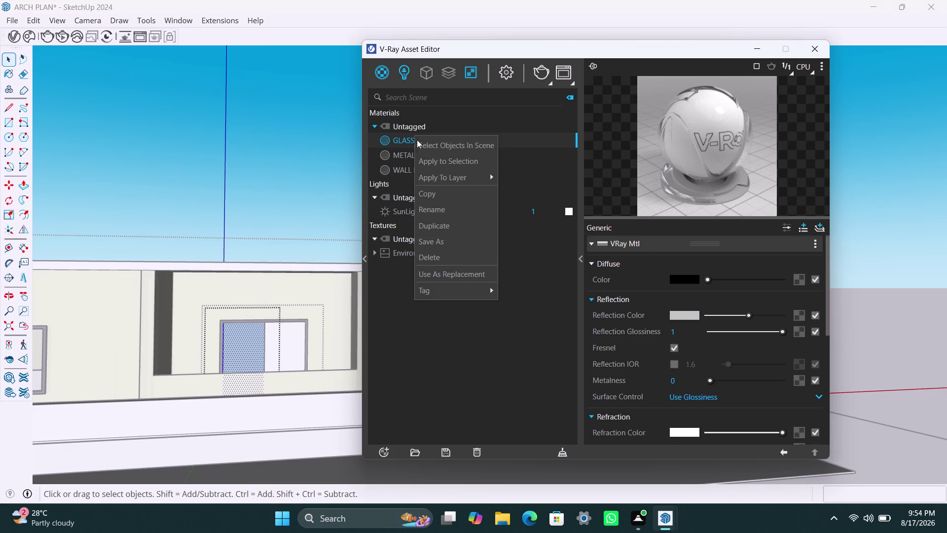
click(441, 162)
Apply GLASS to that window's right pane, then deselect to check the result.
triple_click(288, 344)
click(288, 344)
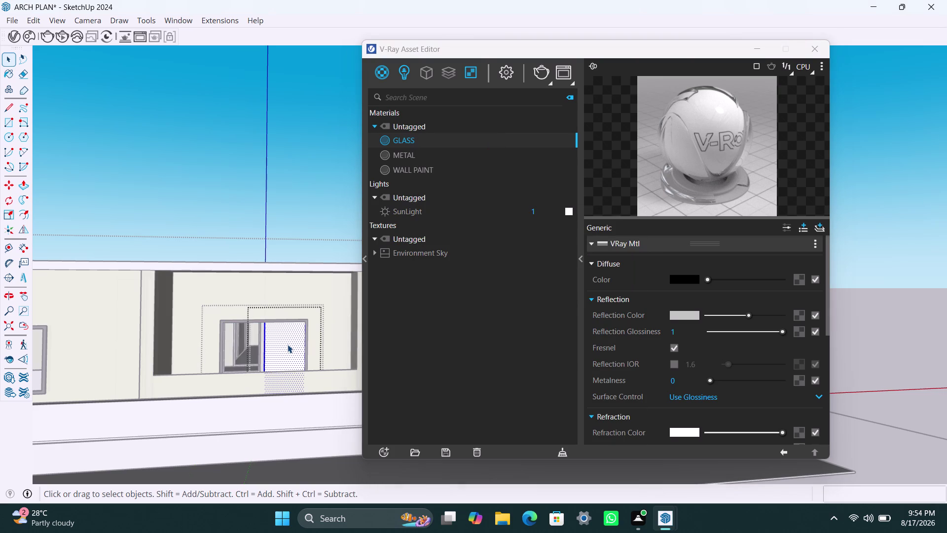
double_click(288, 344)
right_click(399, 140)
click(413, 164)
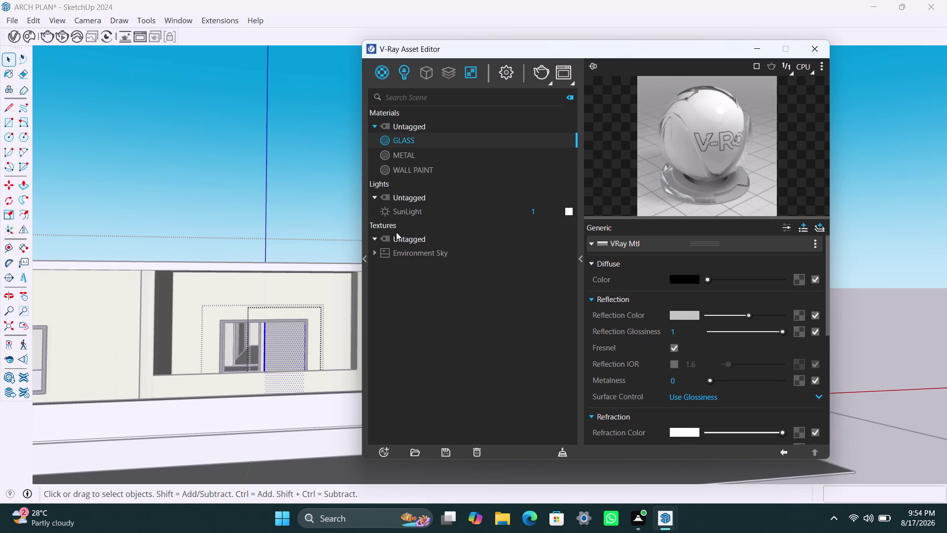
double_click(284, 352)
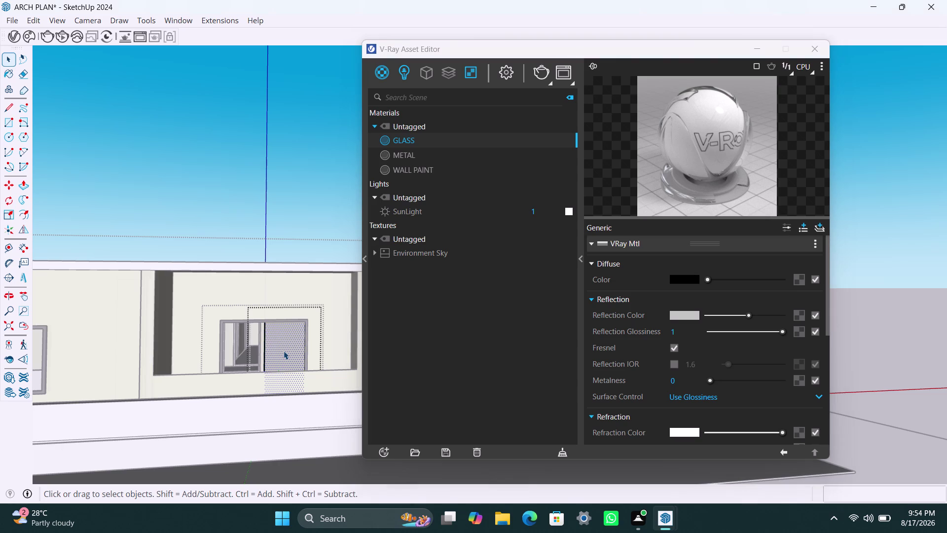
right_click(416, 148)
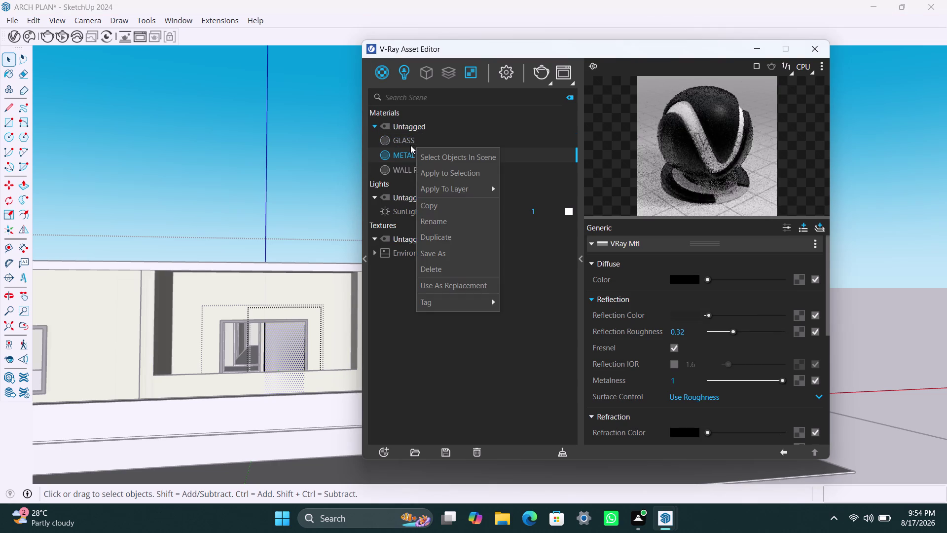
click(411, 145)
right_click(411, 145)
click(451, 176)
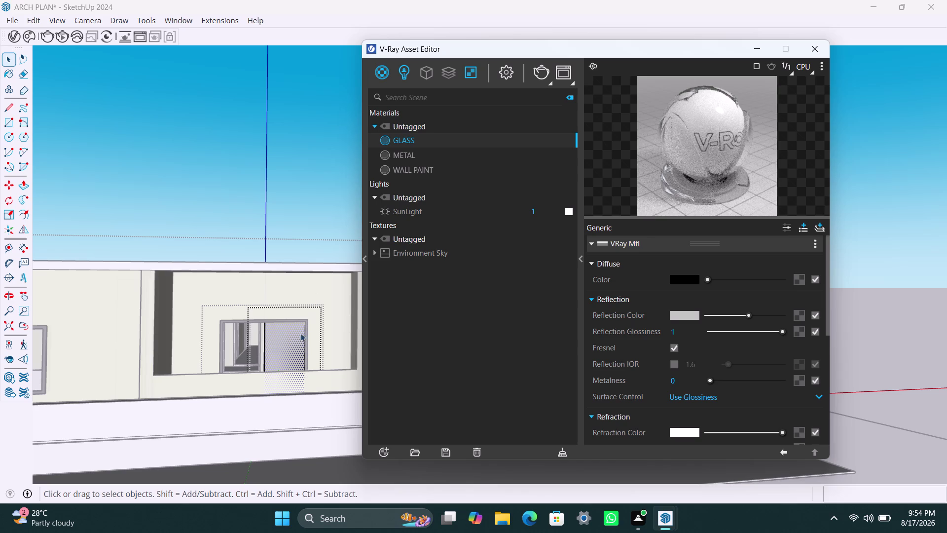
click(296, 331)
click(220, 199)
triple_click(280, 330)
triple_click(280, 330)
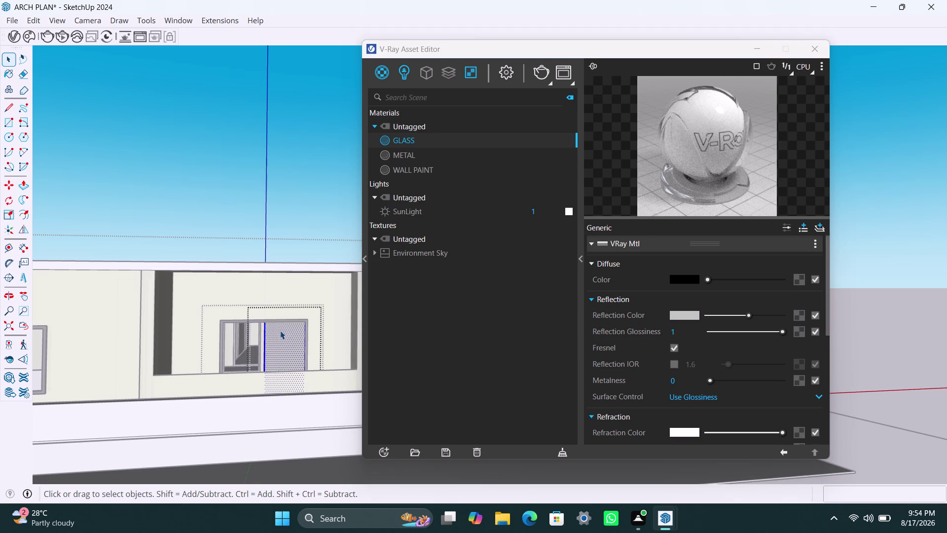
right_click(419, 140)
click(435, 164)
click(202, 177)
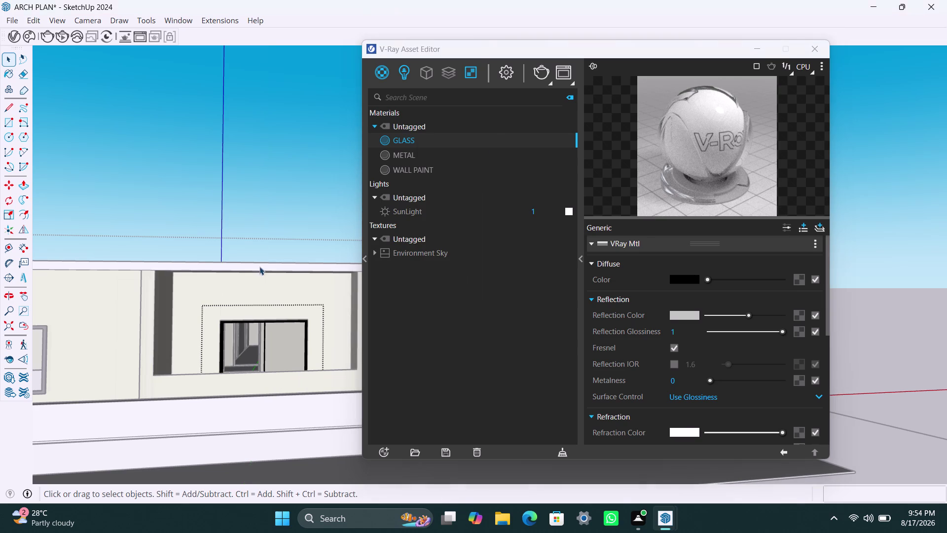
Move along the wall to the small window and apply GLASS to its pane.
scroll(up, 3)
double_click(262, 351)
scroll(down, 3)
middle_drag(295, 332, 168, 335)
scroll(down, 3)
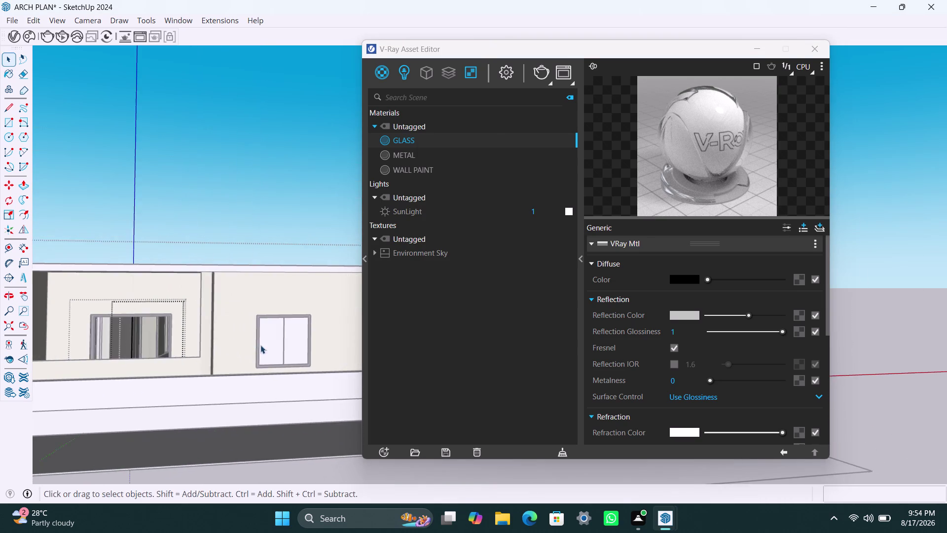
scroll(down, 3)
middle_drag(276, 351, 260, 352)
triple_click(259, 353)
double_click(258, 350)
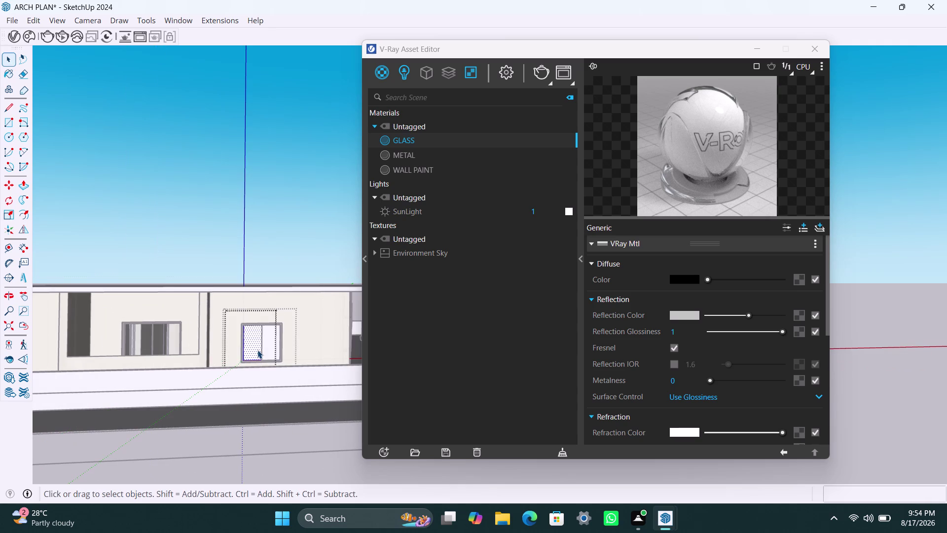
double_click(258, 350)
right_click(413, 145)
click(422, 175)
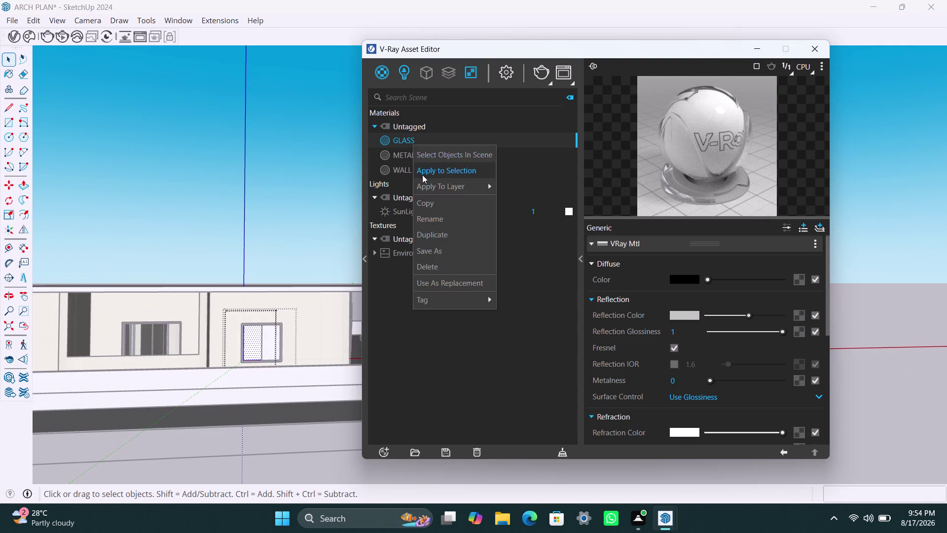
triple_click(265, 339)
click(264, 339)
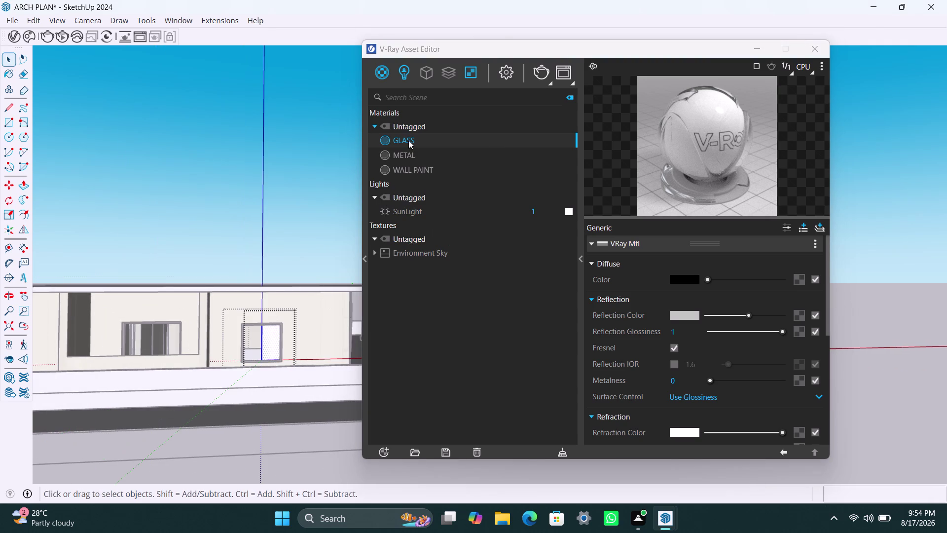
right_click(409, 136)
click(420, 167)
Orbit to the side-wall window and apply GLASS to its left pane.
scroll(down, 3)
scroll(down, 3)
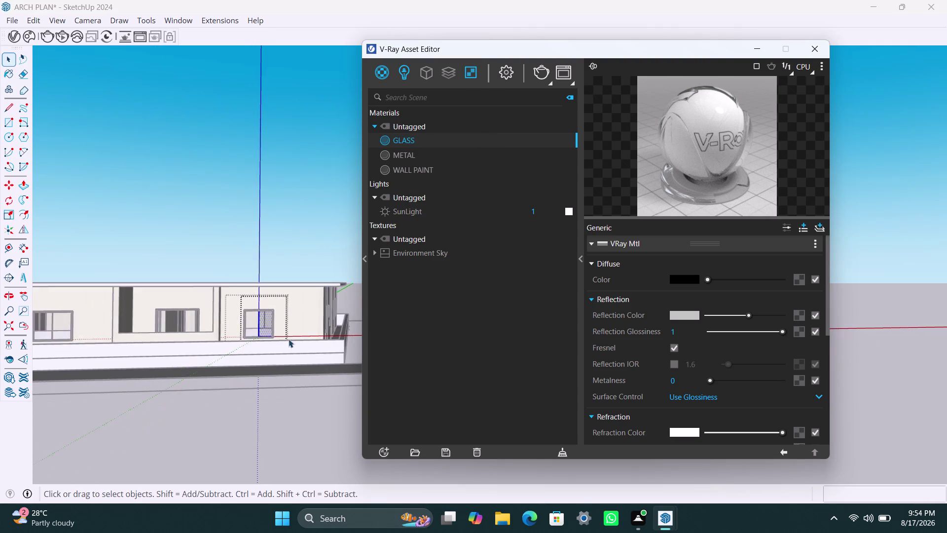
middle_drag(305, 342, 123, 363)
scroll(up, 3)
middle_drag(321, 336, 308, 343)
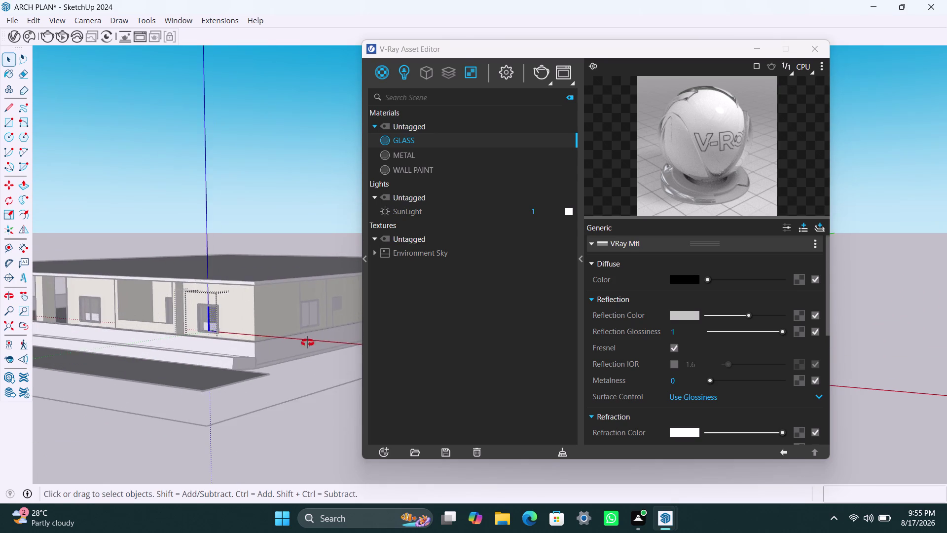
middle_drag(307, 342, 191, 346)
click(253, 179)
scroll(up, 3)
middle_drag(272, 327, 228, 333)
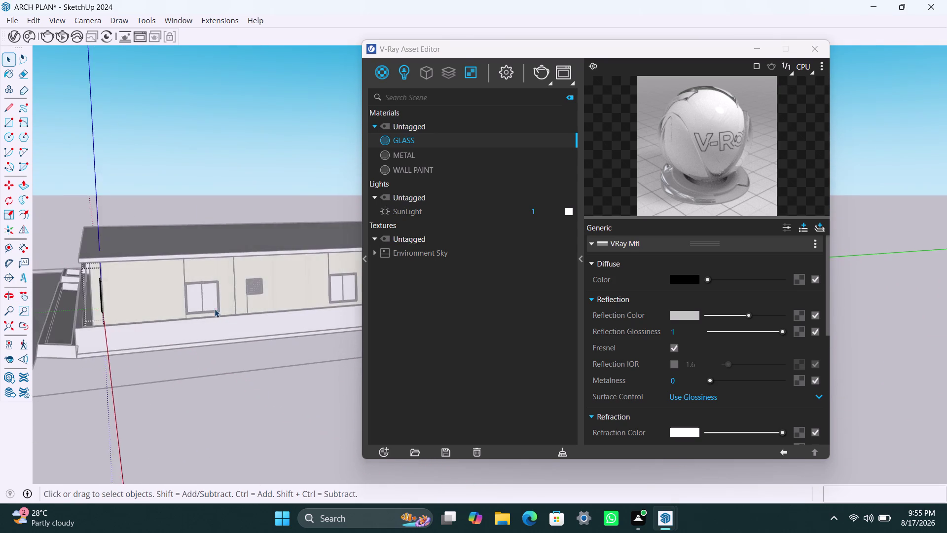
scroll(up, 3)
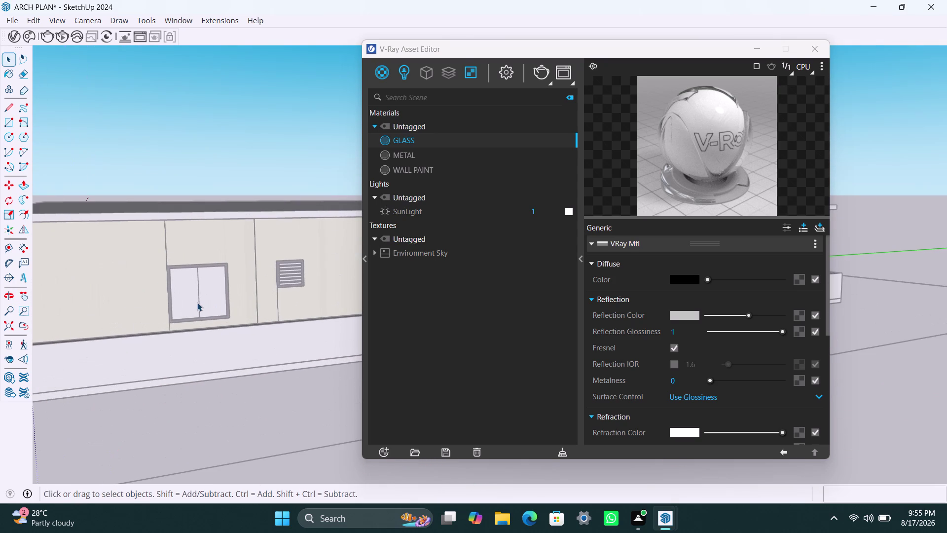
double_click(191, 286)
triple_click(191, 286)
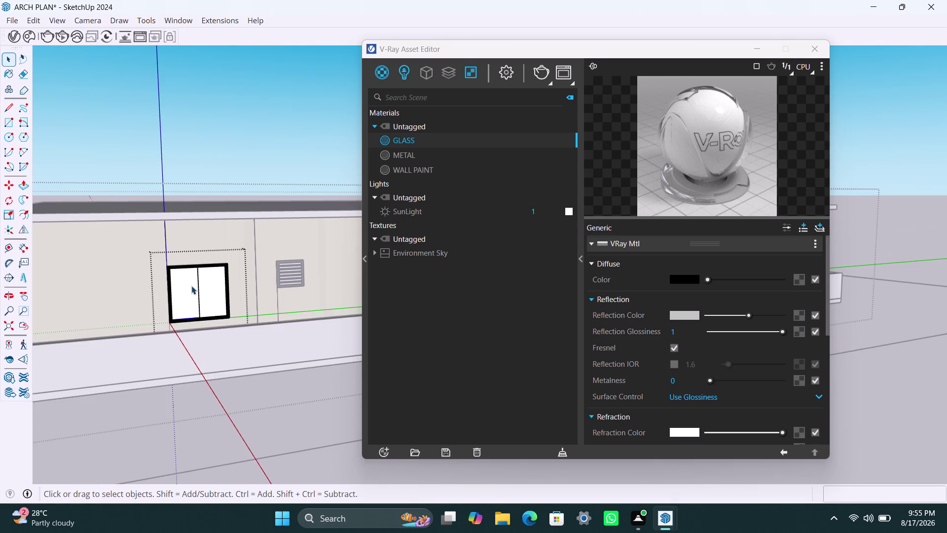
double_click(191, 286)
scroll(up, 3)
triple_click(187, 290)
double_click(187, 287)
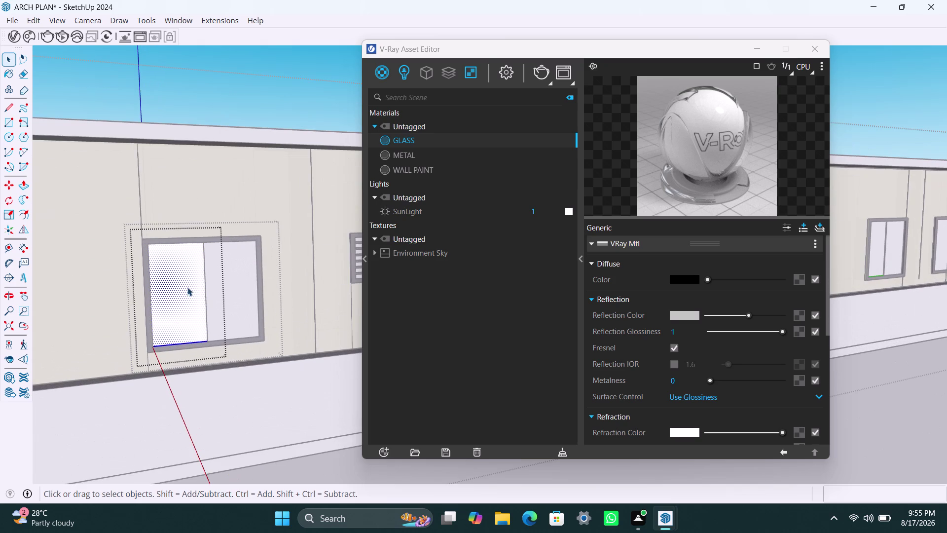
right_click(406, 141)
click(407, 169)
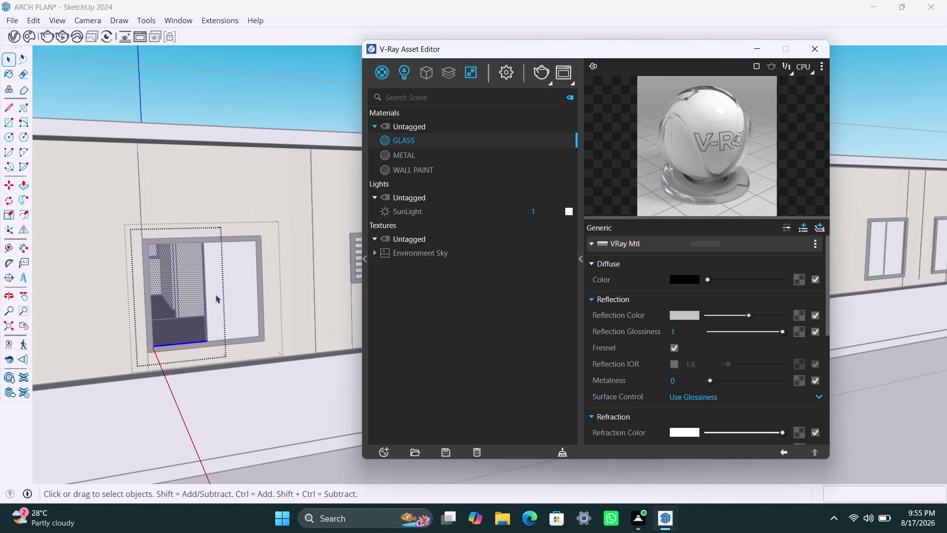
Apply GLASS to the side-wall window's right pane, then bring the wall vent into view.
triple_click(226, 286)
click(228, 284)
right_click(417, 145)
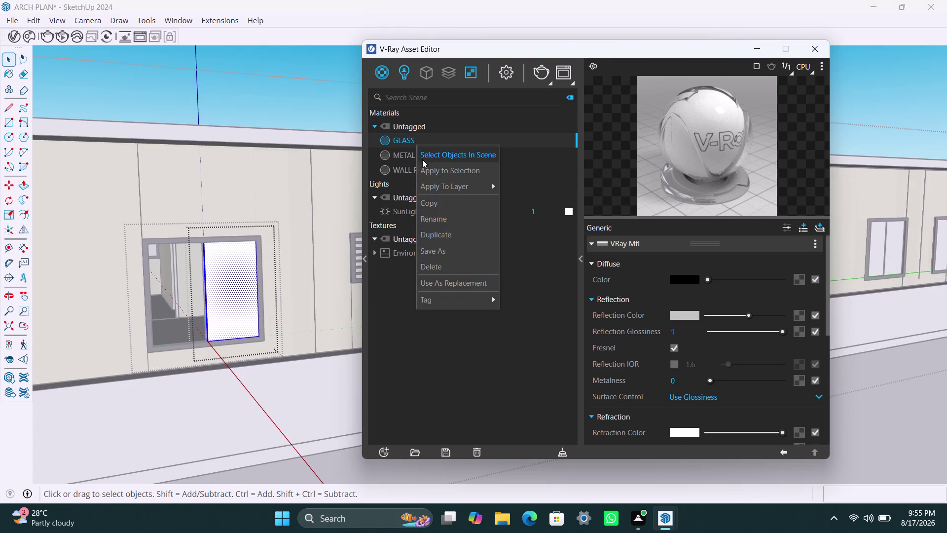
click(426, 170)
scroll(down, 3)
middle_drag(304, 347, 238, 352)
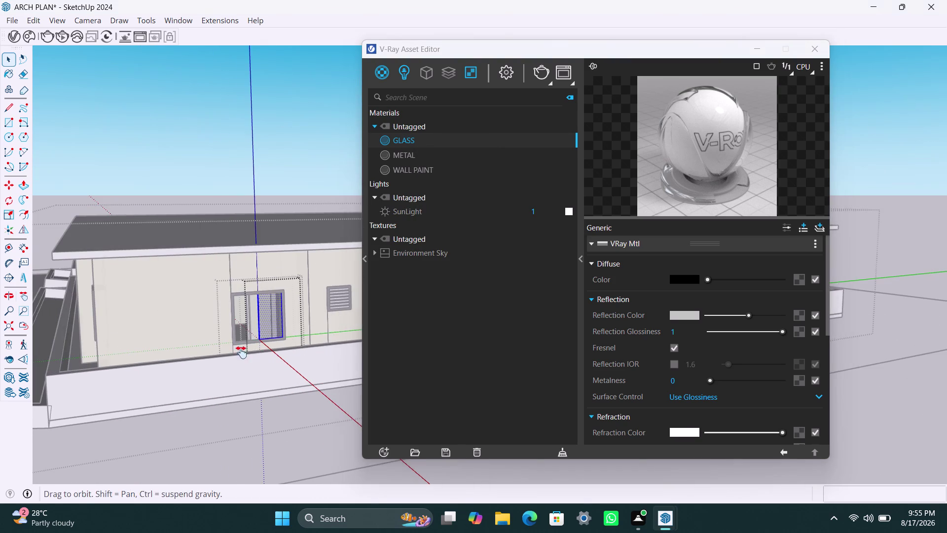
middle_drag(238, 352, 227, 355)
scroll(up, 3)
Apply GLASS to the vent's top two slats.
scroll(up, 3)
scroll(up, 3)
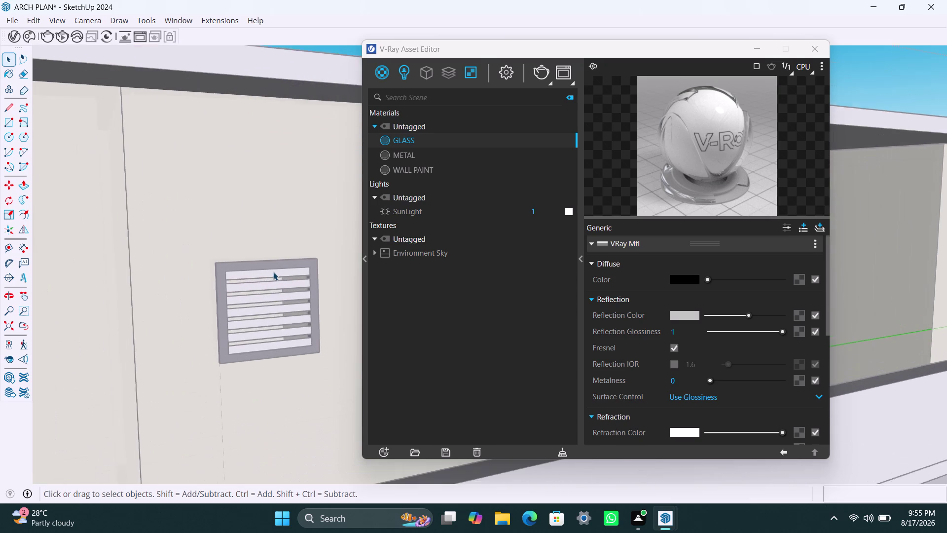
triple_click(274, 272)
click(273, 272)
right_click(273, 272)
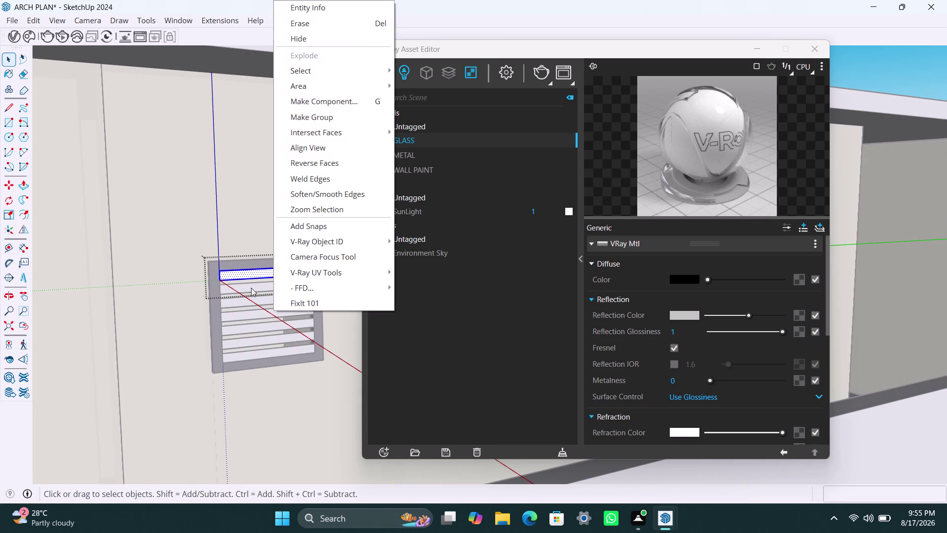
click(247, 274)
right_click(400, 141)
click(405, 168)
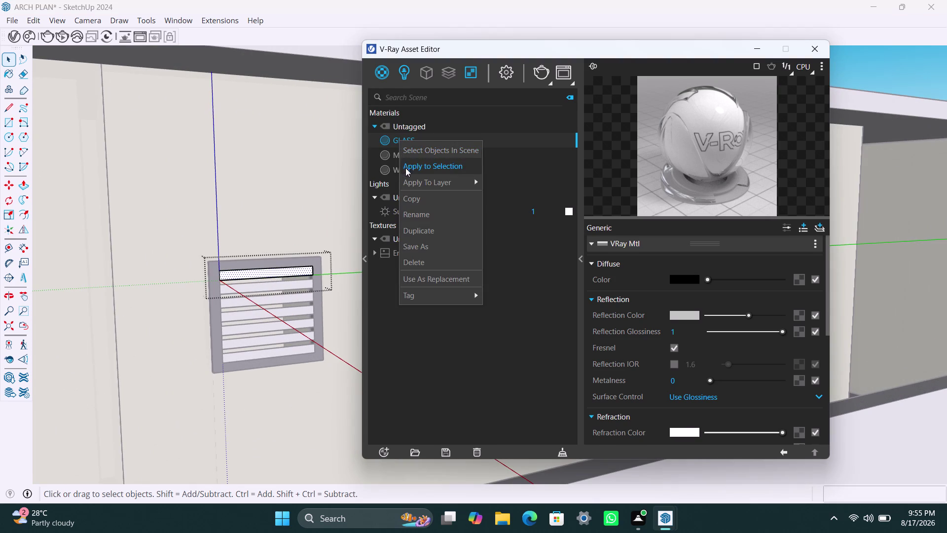
triple_click(280, 285)
click(280, 284)
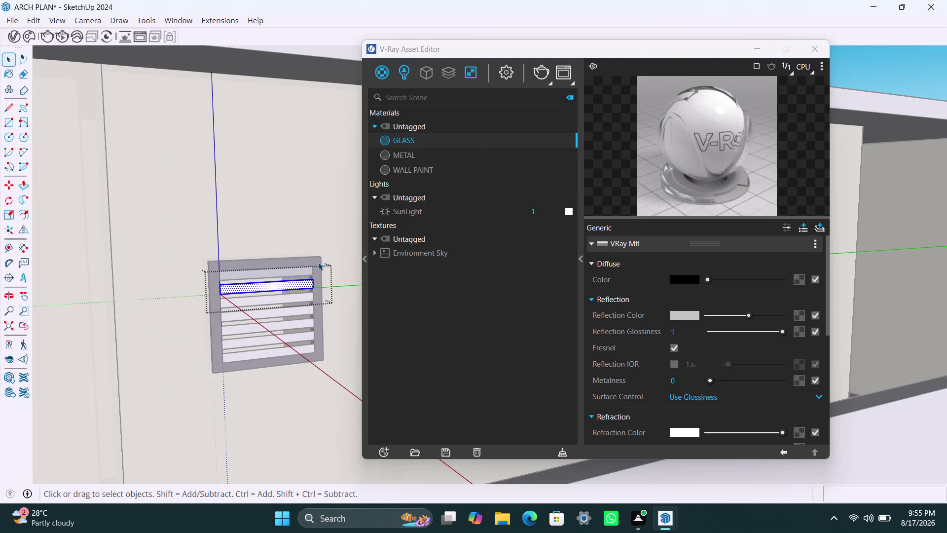
right_click(418, 138)
click(423, 163)
triple_click(267, 303)
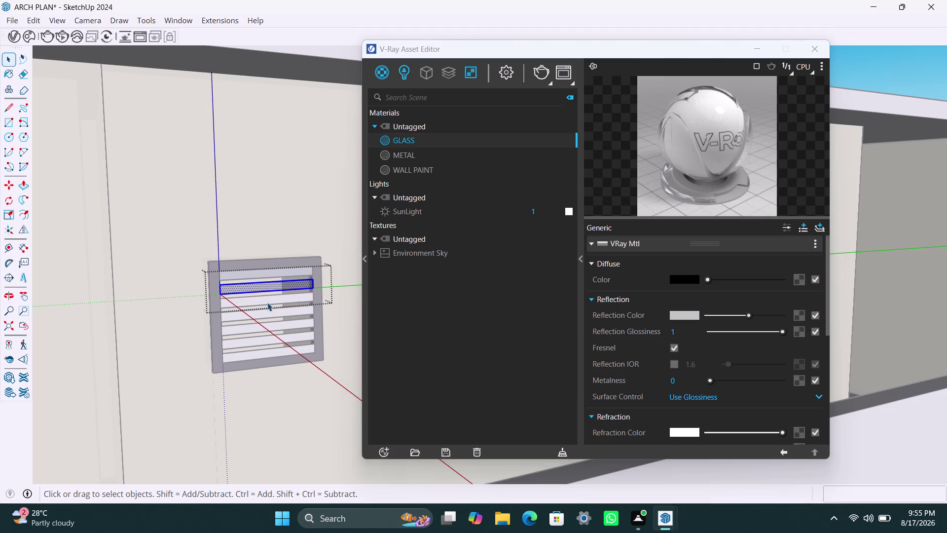
right_click(427, 140)
click(426, 166)
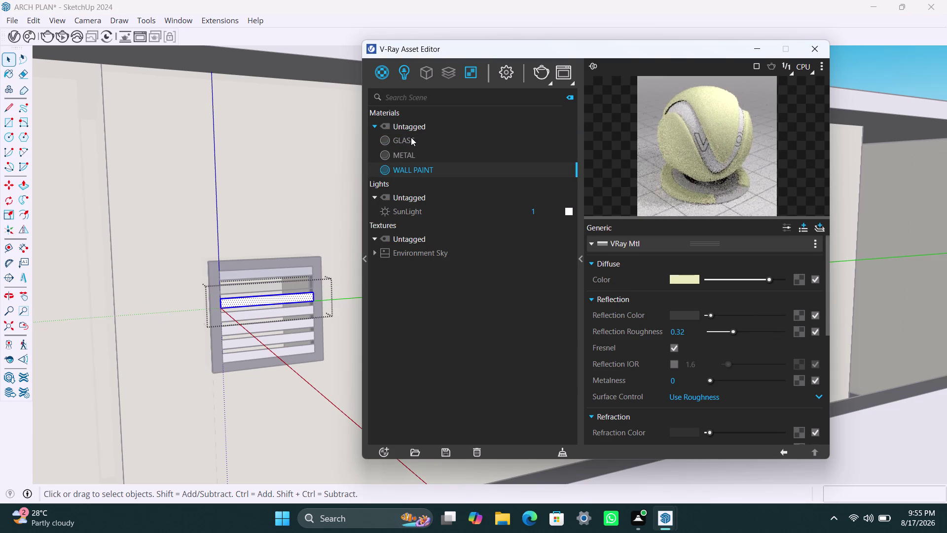
click(411, 137)
right_click(411, 137)
click(427, 165)
Apply GLASS to the next three vent slats going down.
click(282, 310)
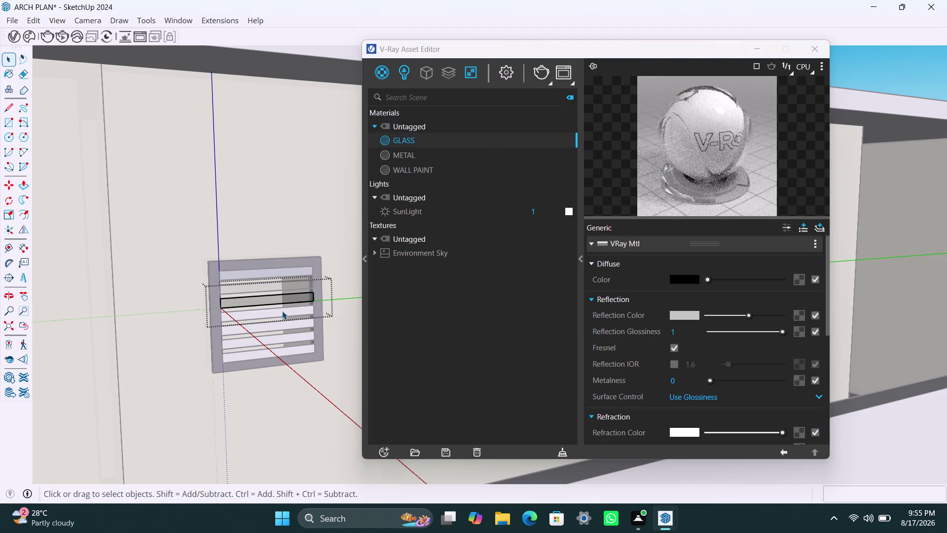
double_click(282, 311)
right_click(425, 138)
click(435, 162)
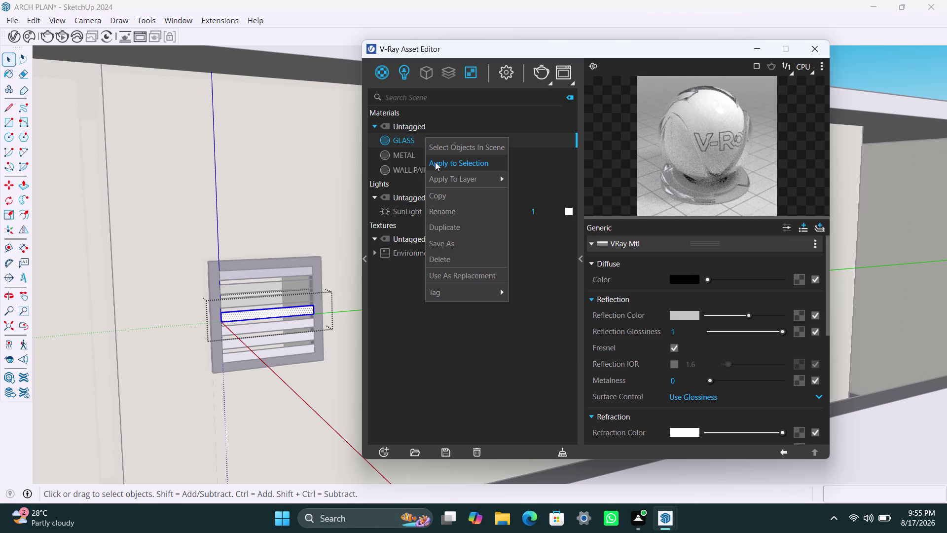
triple_click(298, 325)
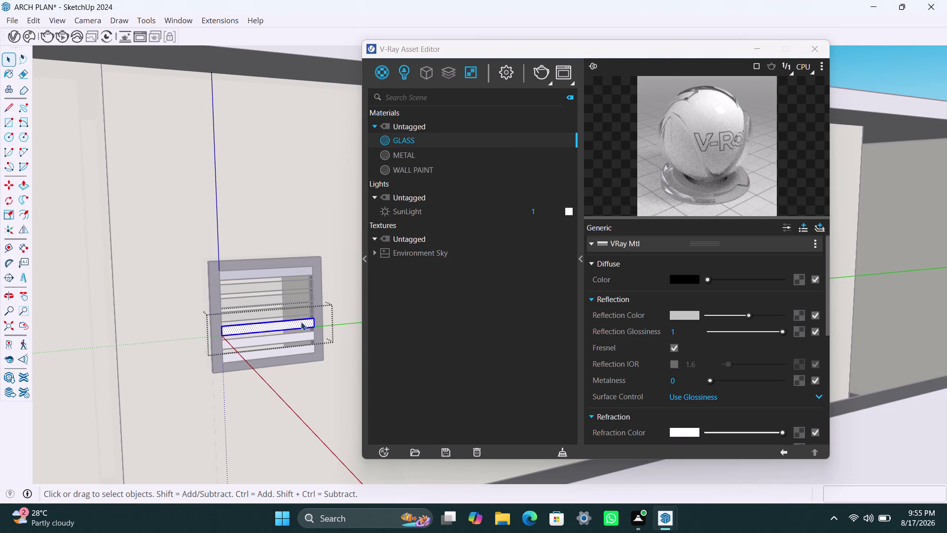
right_click(414, 141)
double_click(430, 165)
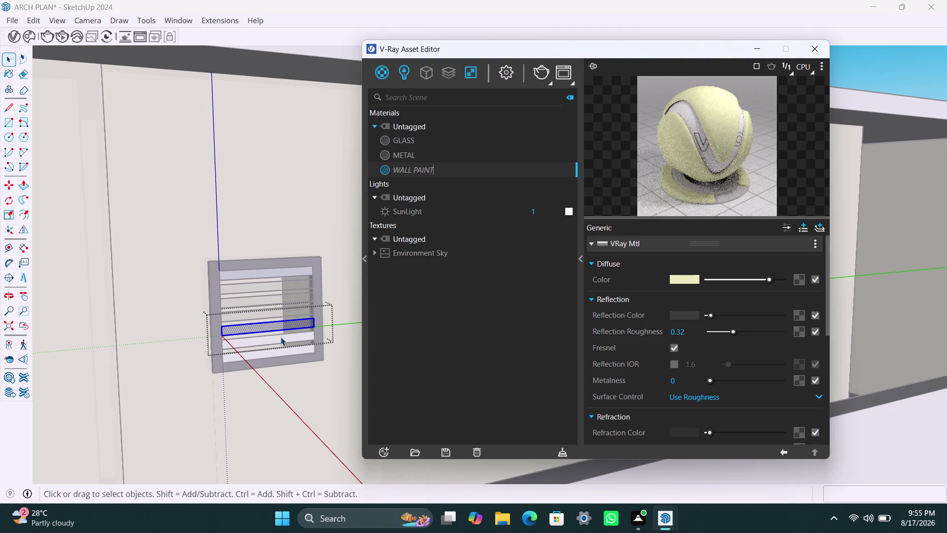
triple_click(280, 340)
click(281, 341)
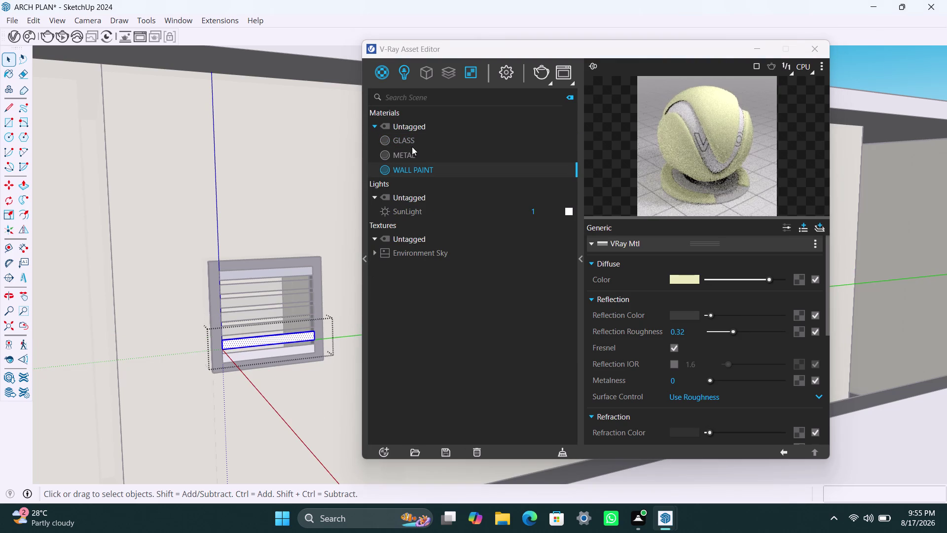
click(411, 143)
right_click(411, 143)
click(432, 165)
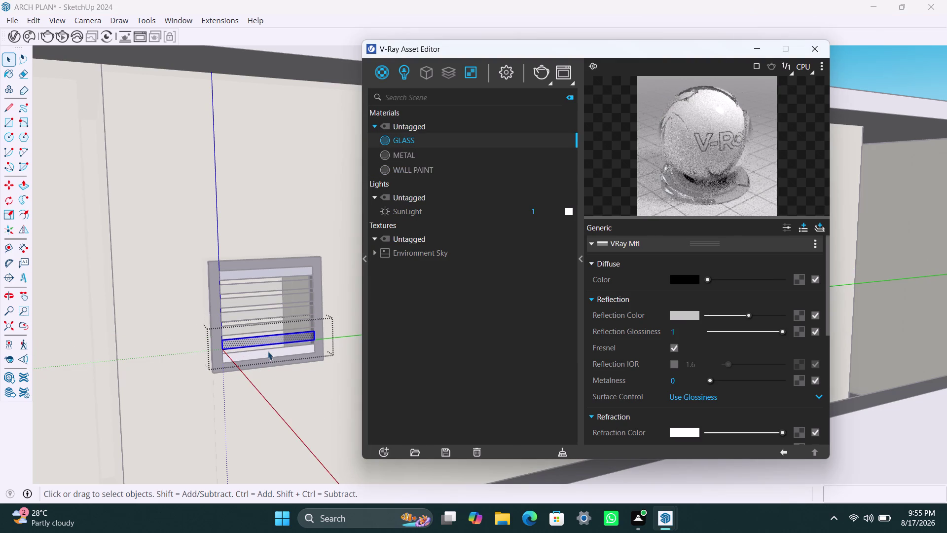
Apply GLASS to the bottom vent slat, then orbit to the next side window.
triple_click(268, 351)
right_click(414, 144)
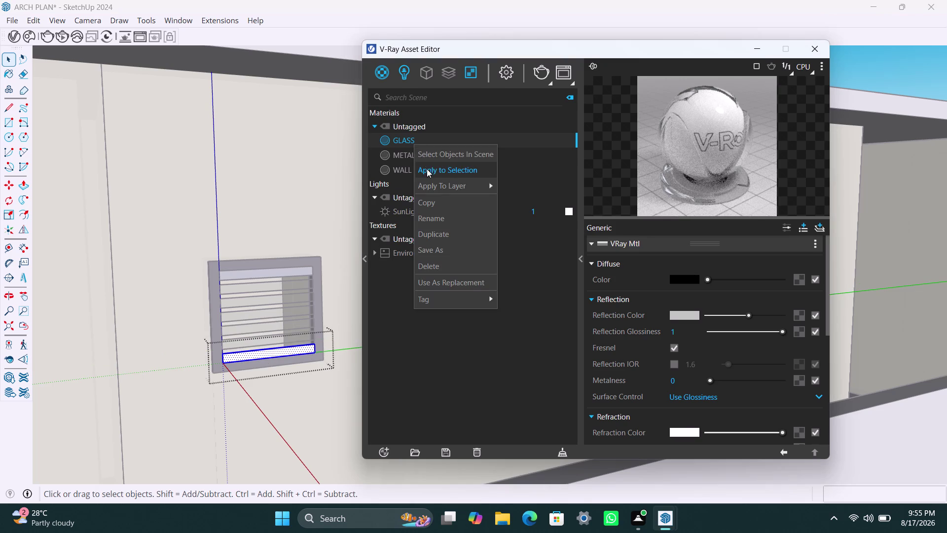
click(426, 169)
scroll(down, 3)
middle_drag(322, 335, 155, 350)
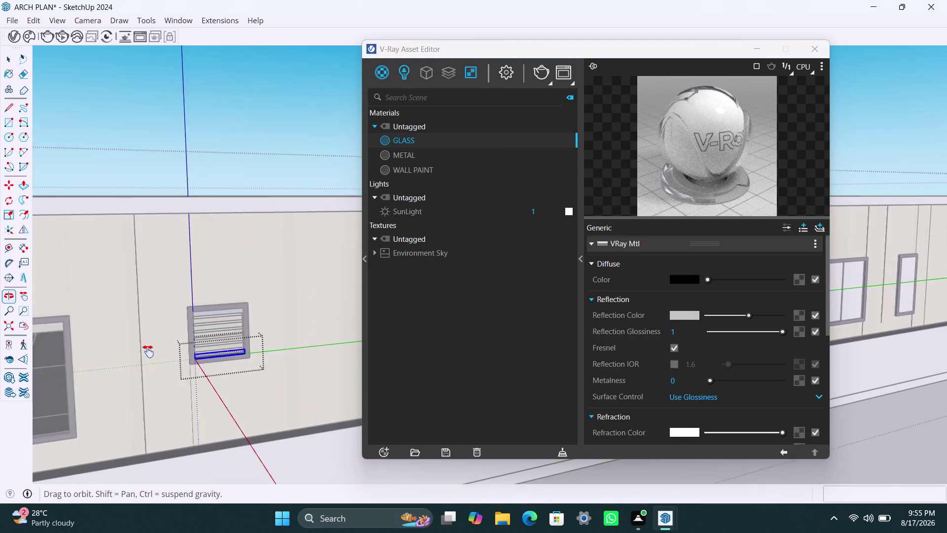
middle_drag(154, 350, 147, 352)
scroll(down, 3)
scroll(down, 3)
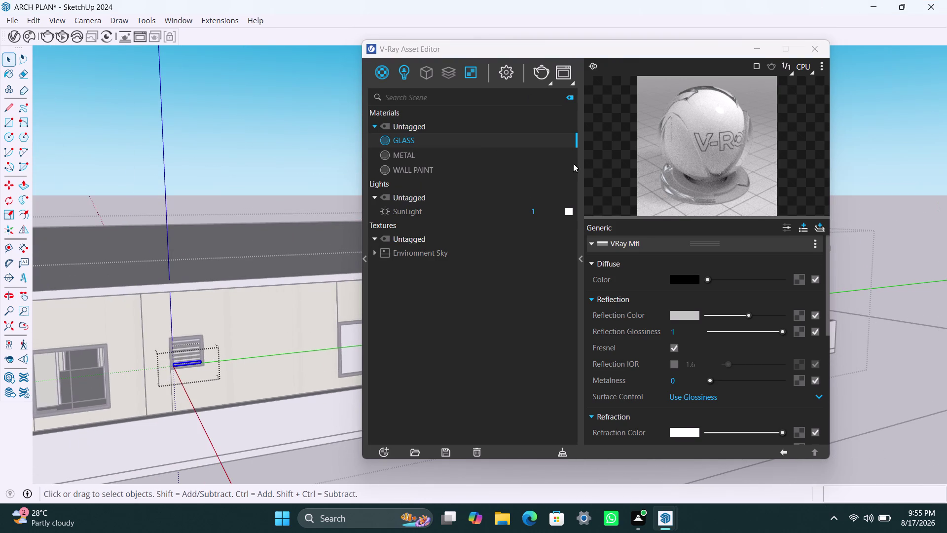
scroll(down, 3)
middle_drag(300, 364, 166, 360)
Apply GLASS to the left and right panes of the first front-wall window.
scroll(up, 3)
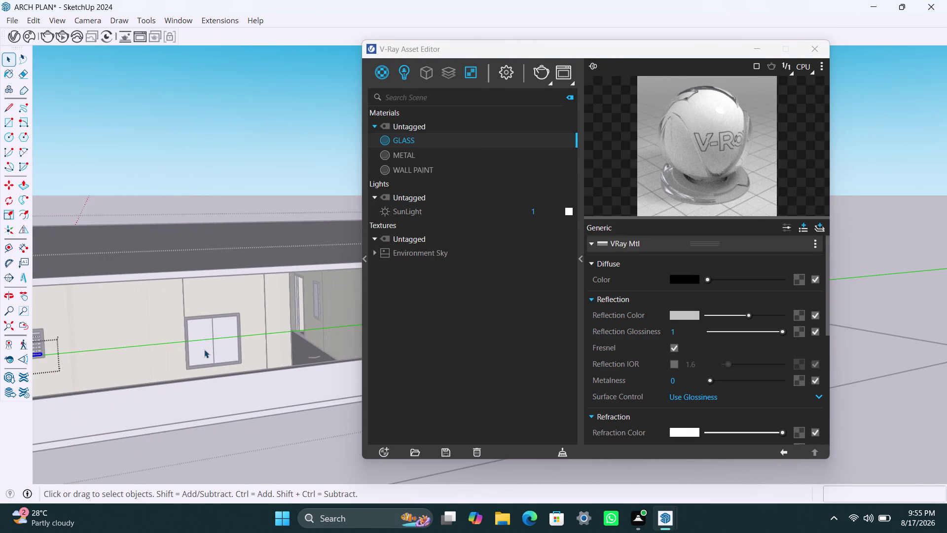
triple_click(205, 349)
click(204, 349)
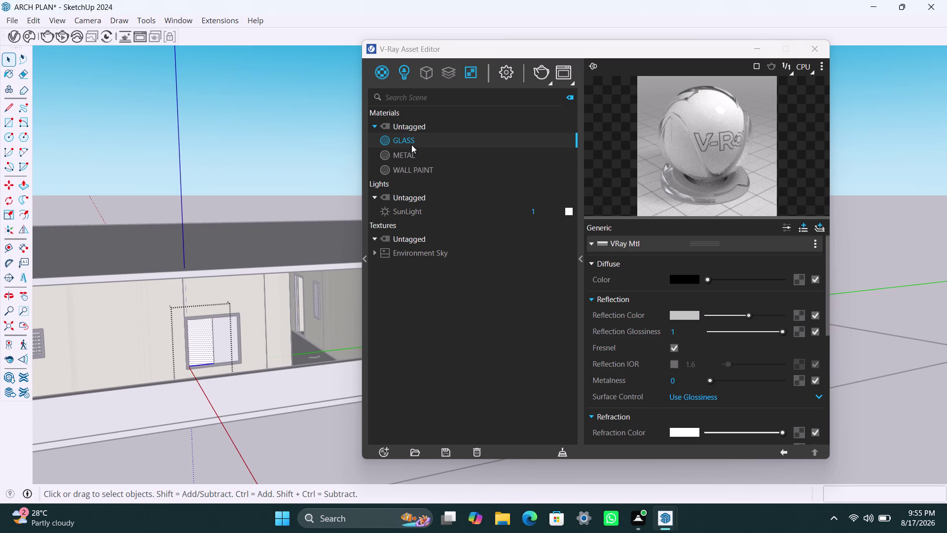
right_click(412, 145)
click(418, 166)
triple_click(224, 342)
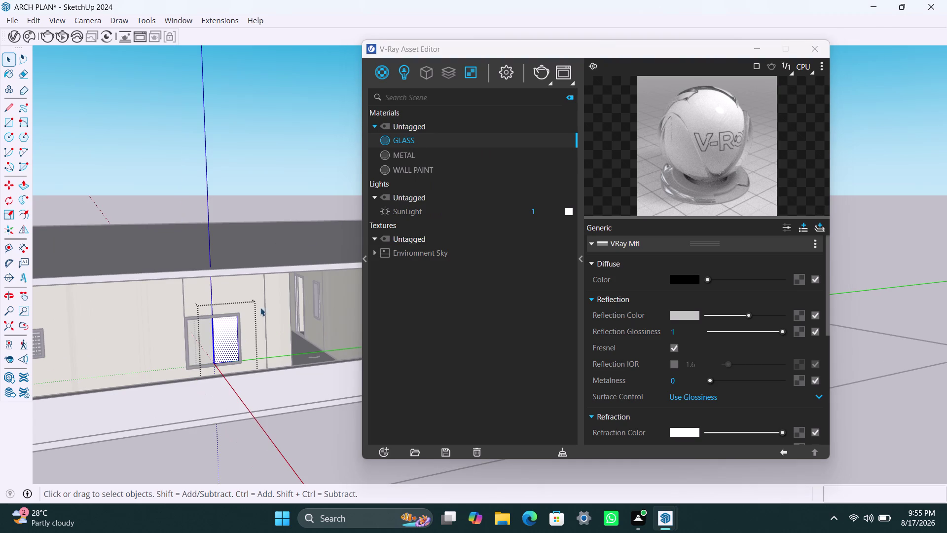
right_click(428, 144)
click(436, 171)
Move along the wall and glaze both panes of the next window with GLASS.
scroll(down, 3)
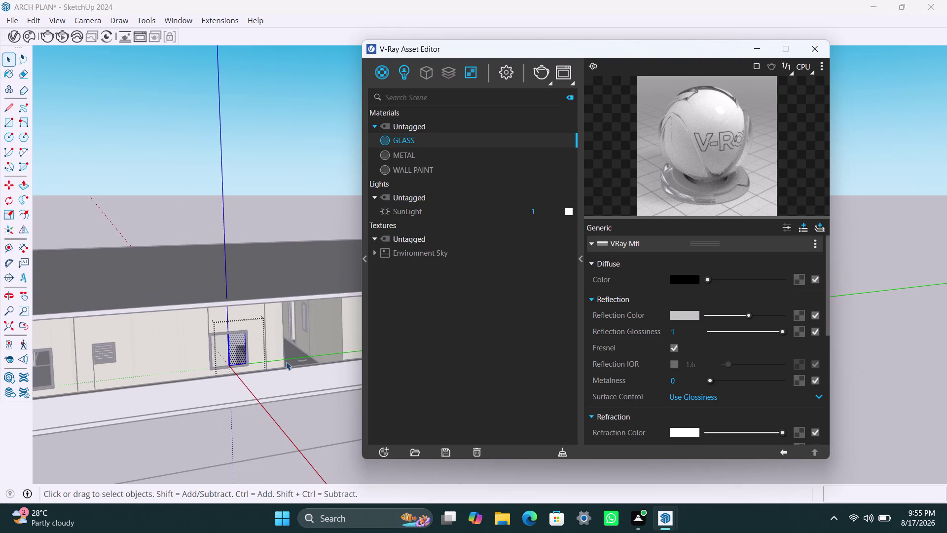
middle_drag(297, 356, 160, 366)
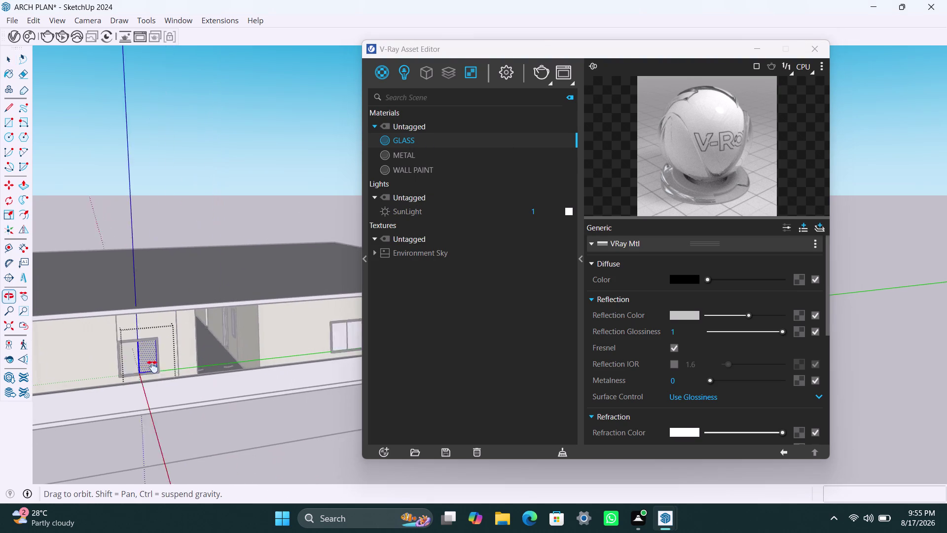
middle_drag(160, 367, 152, 367)
scroll(up, 3)
scroll(up, 3)
triple_click(258, 338)
double_click(258, 339)
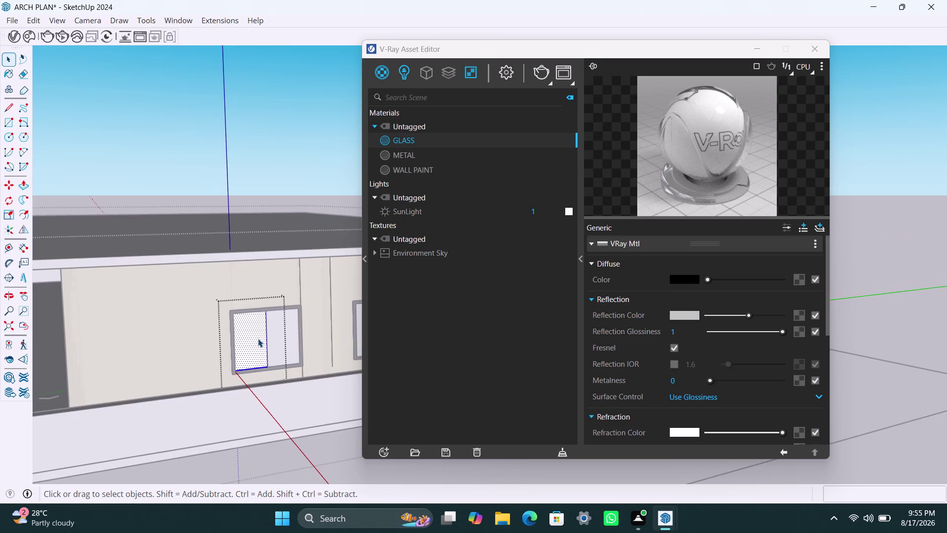
right_click(441, 142)
click(459, 169)
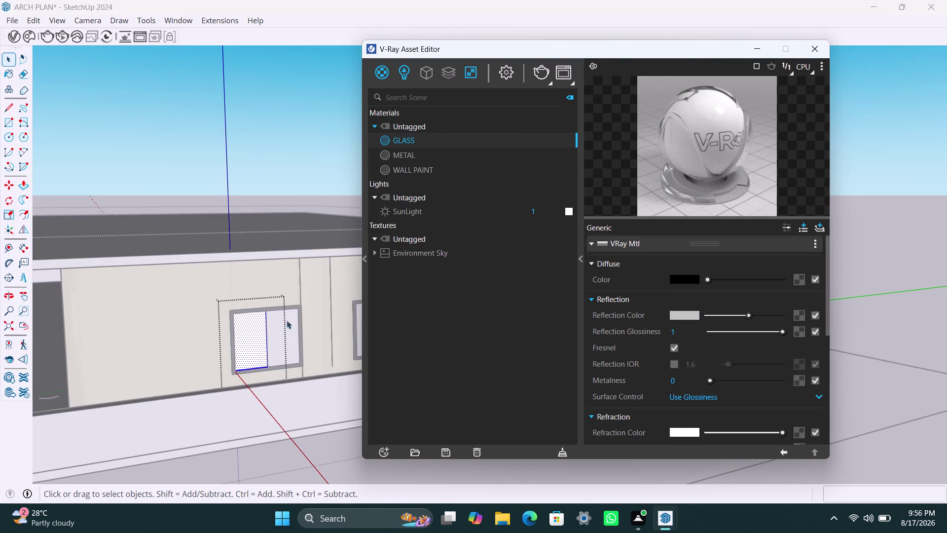
triple_click(276, 336)
right_click(421, 142)
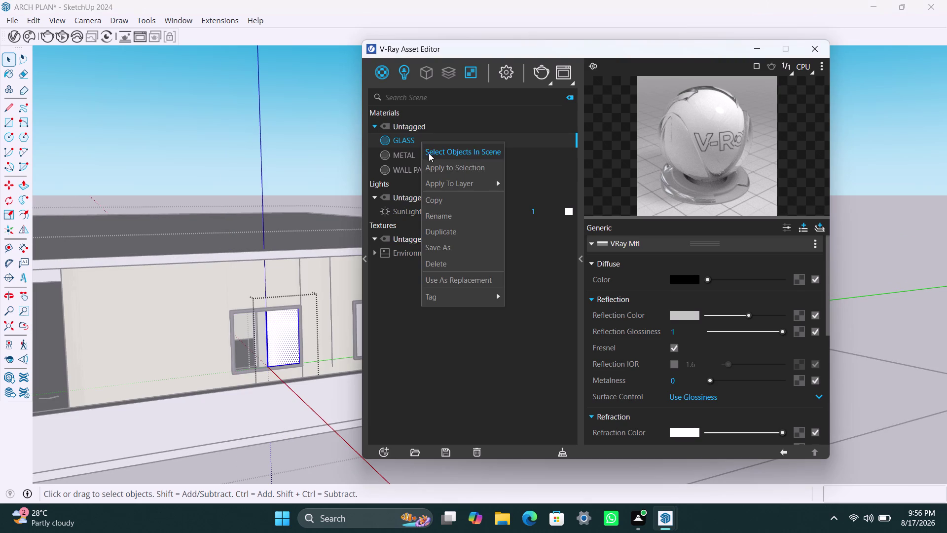
click(434, 162)
Apply GLASS to the pane of the following window.
scroll(down, 3)
middle_drag(303, 382, 191, 386)
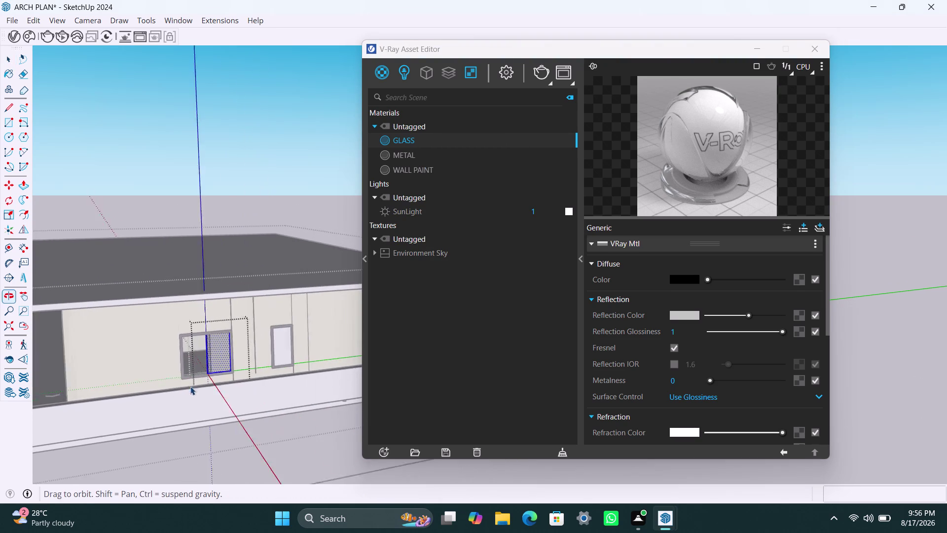
scroll(up, 3)
triple_click(244, 341)
right_click(423, 138)
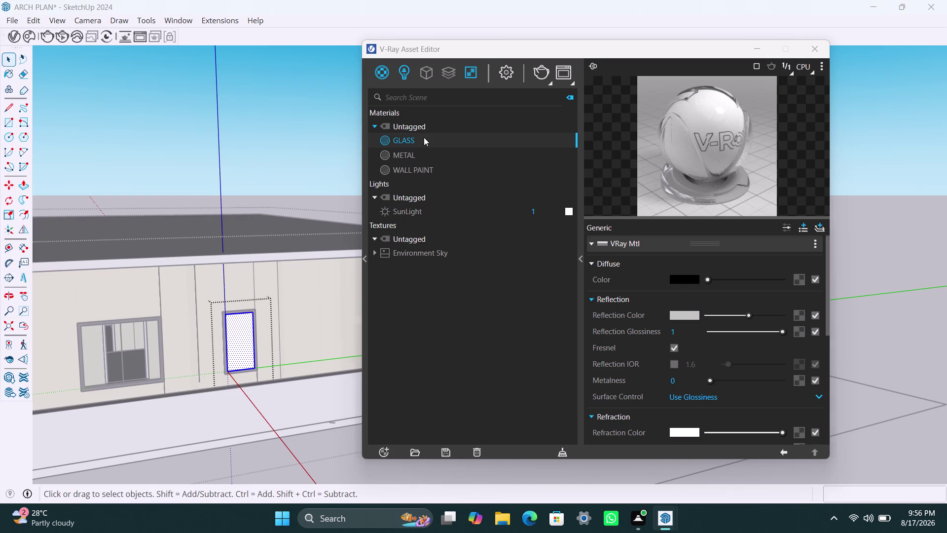
click(436, 159)
Give both panes of the next wall window the GLASS material.
scroll(down, 3)
middle_drag(316, 377, 197, 388)
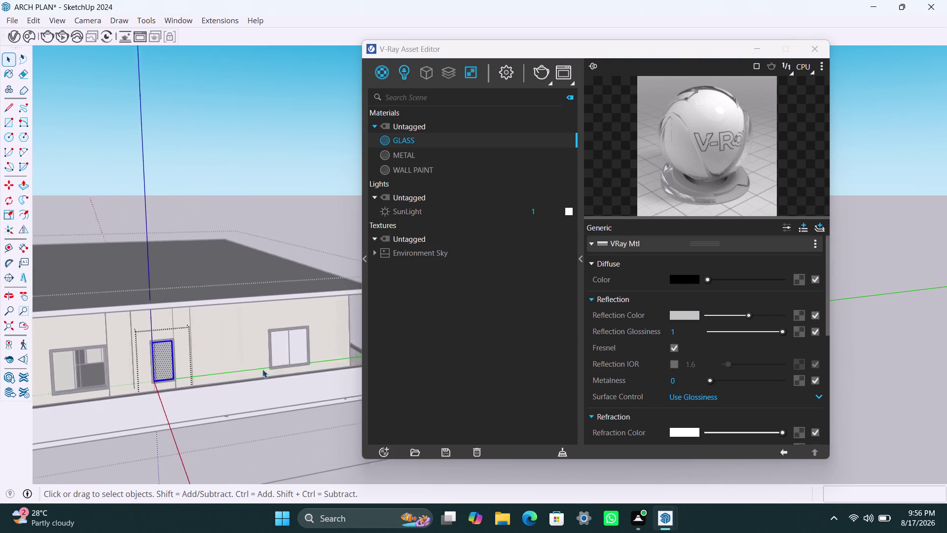
scroll(up, 3)
triple_click(264, 338)
double_click(265, 339)
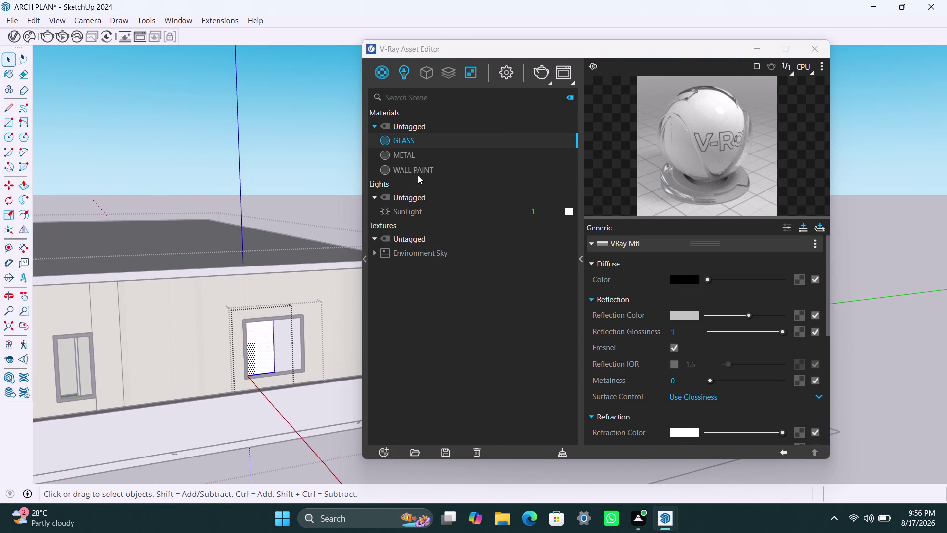
right_click(431, 138)
click(436, 159)
triple_click(281, 342)
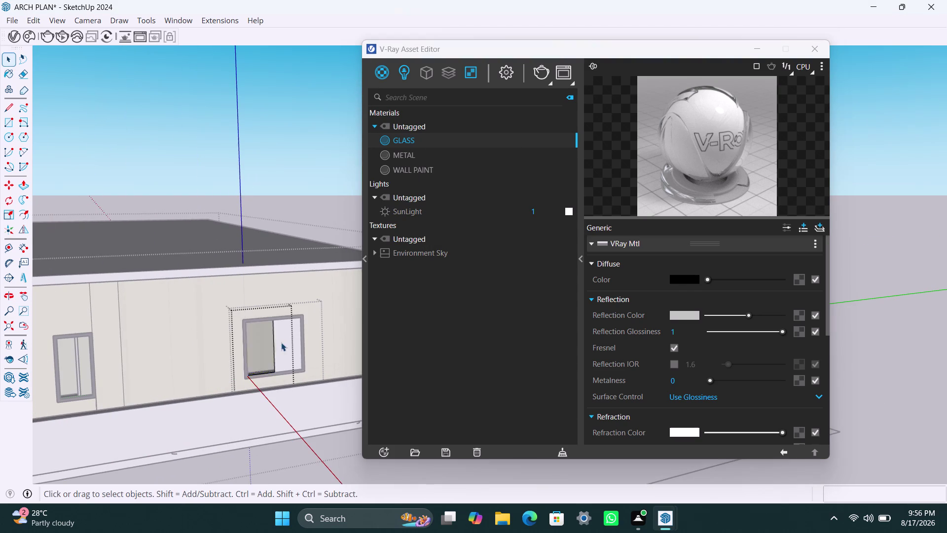
right_click(449, 139)
click(460, 165)
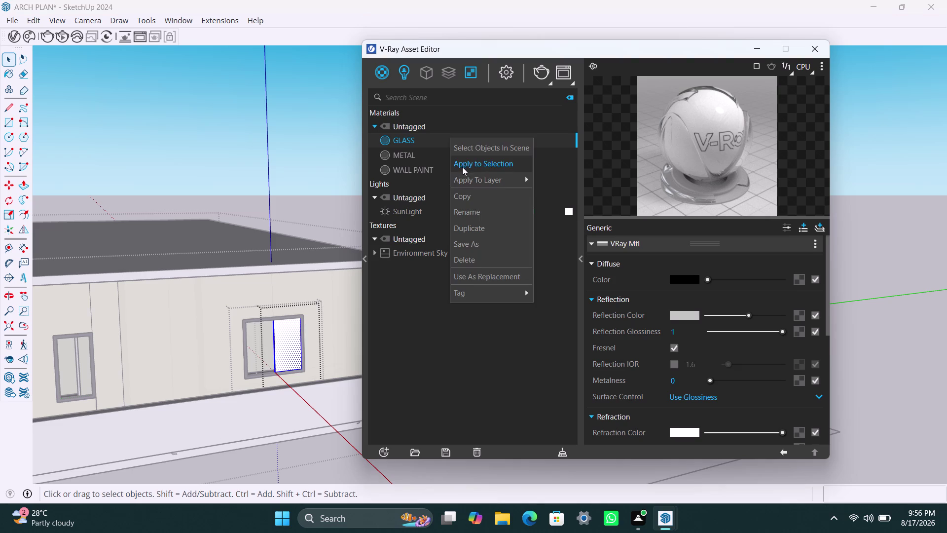
Orbit the model toward the next window along the house.
scroll(down, 3)
middle_drag(306, 384, 101, 397)
scroll(down, 3)
middle_drag(225, 380, 179, 386)
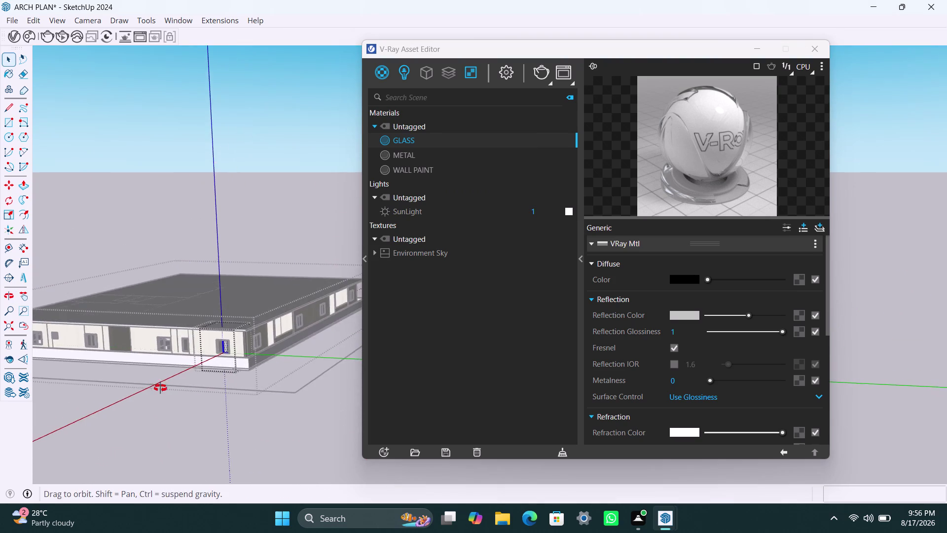
Orbit around the house and apply GLASS to the next window's pane.
middle_drag(179, 386, 105, 389)
scroll(up, 3)
middle_drag(275, 360, 164, 369)
scroll(up, 3)
scroll(up, 3)
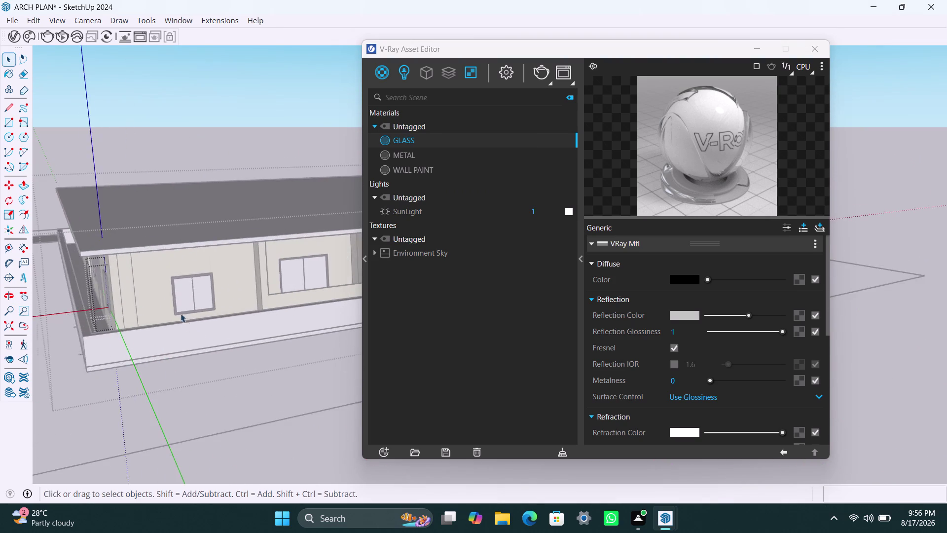
scroll(up, 3)
triple_click(177, 289)
double_click(179, 288)
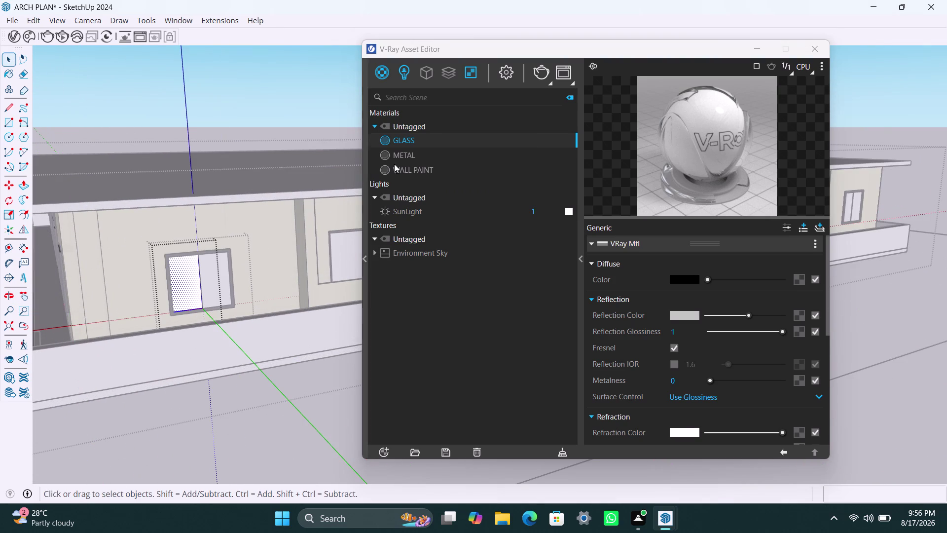
right_click(443, 141)
click(448, 170)
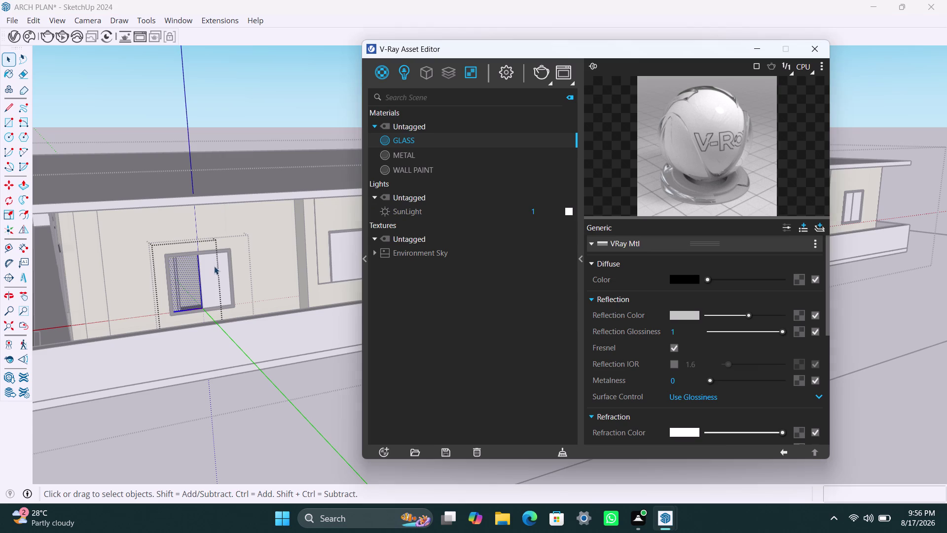
Apply GLASS to a second pane of that window.
double_click(215, 266)
double_click(216, 266)
right_click(439, 142)
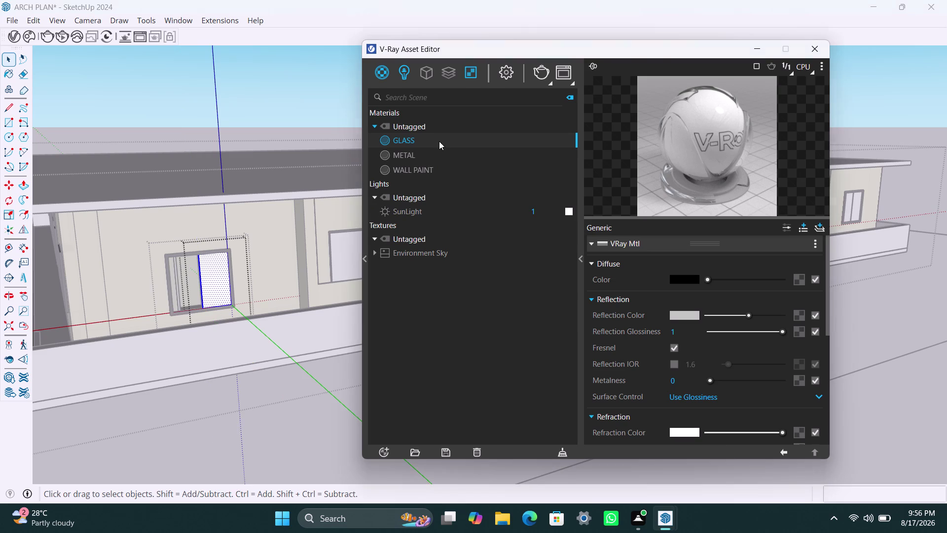
click(447, 170)
double_click(342, 248)
Glaze both panes of the following window with GLASS.
scroll(down, 3)
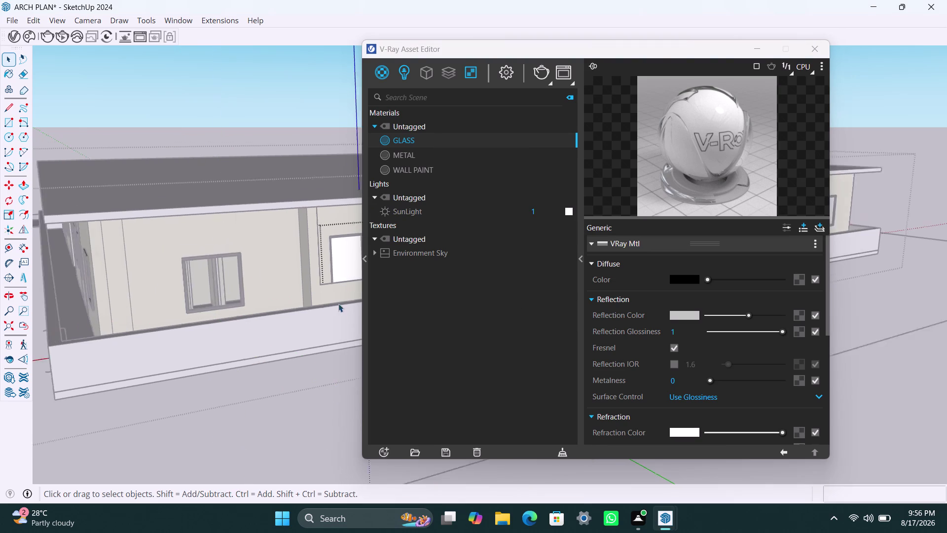
middle_drag(339, 310, 225, 323)
scroll(up, 3)
triple_click(244, 274)
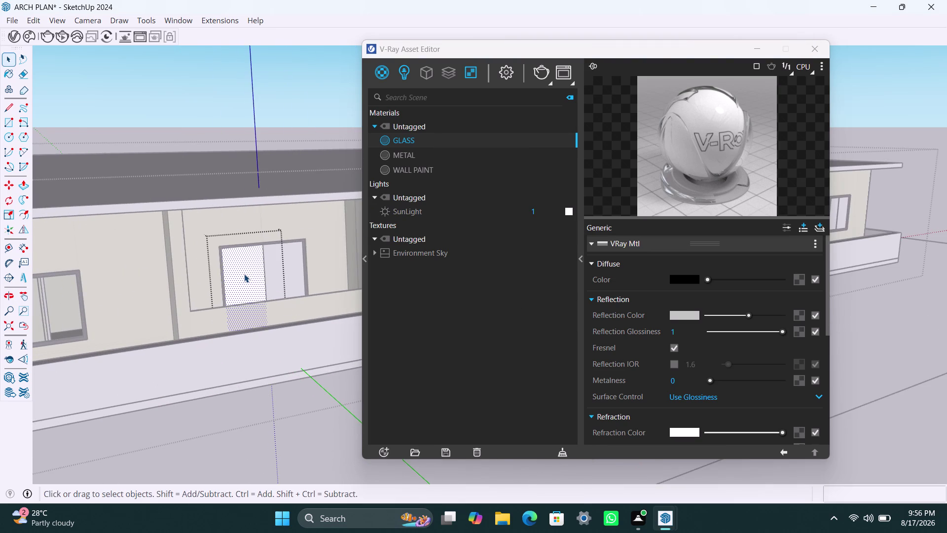
right_click(434, 139)
click(450, 166)
triple_click(290, 265)
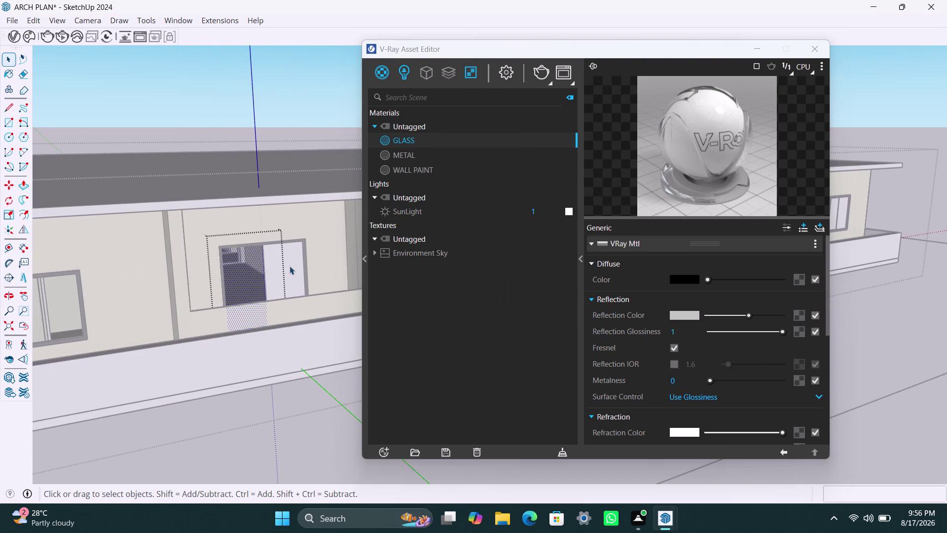
right_click(419, 137)
click(431, 161)
Orbit to the next window and give its two panes the GLASS material.
scroll(down, 3)
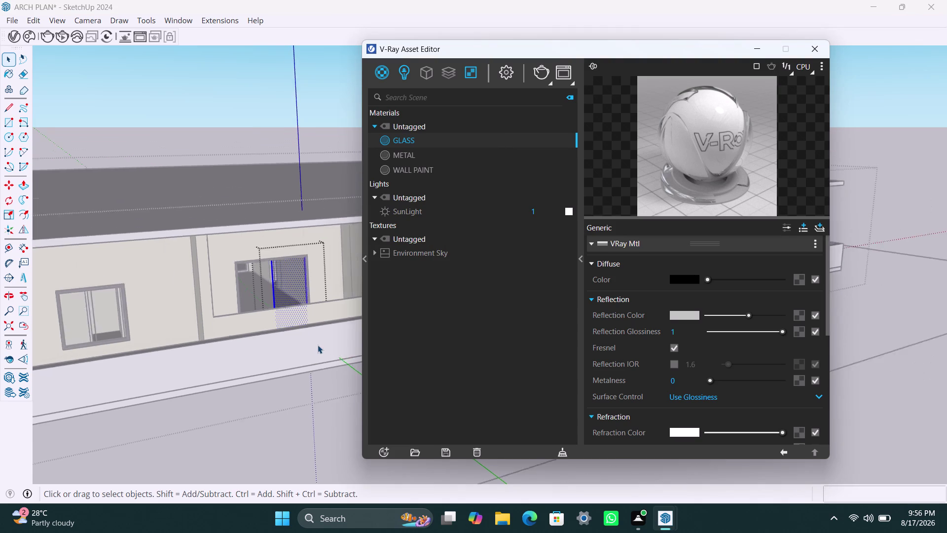
scroll(down, 3)
middle_drag(316, 351, 173, 369)
scroll(up, 3)
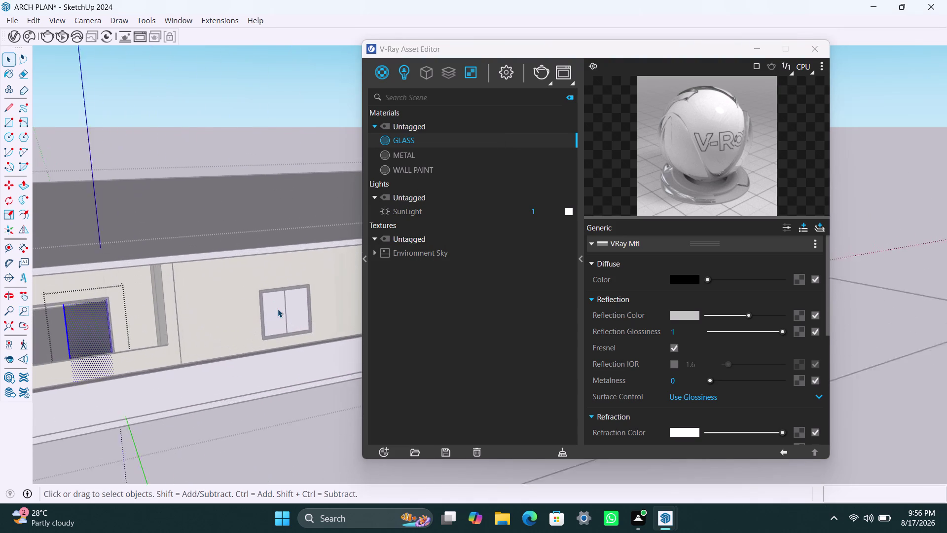
triple_click(277, 308)
double_click(278, 309)
click(278, 308)
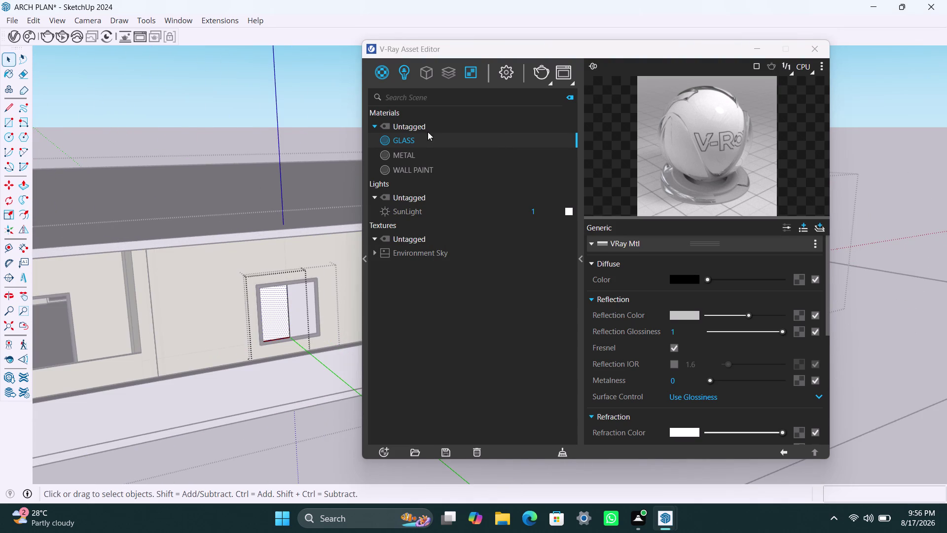
right_click(421, 141)
click(431, 168)
triple_click(298, 324)
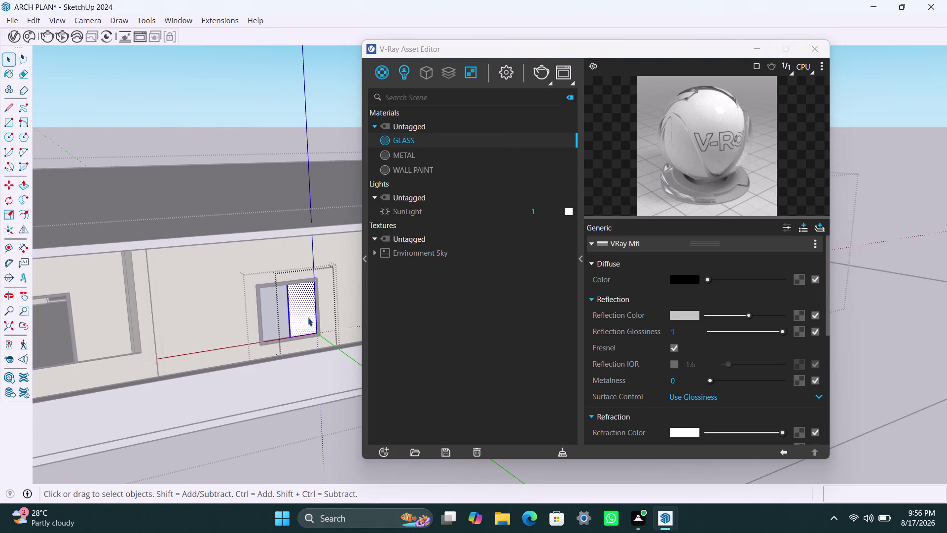
right_click(420, 143)
click(433, 170)
Apply GLASS to two more panes in the same area of the wall.
scroll(up, 3)
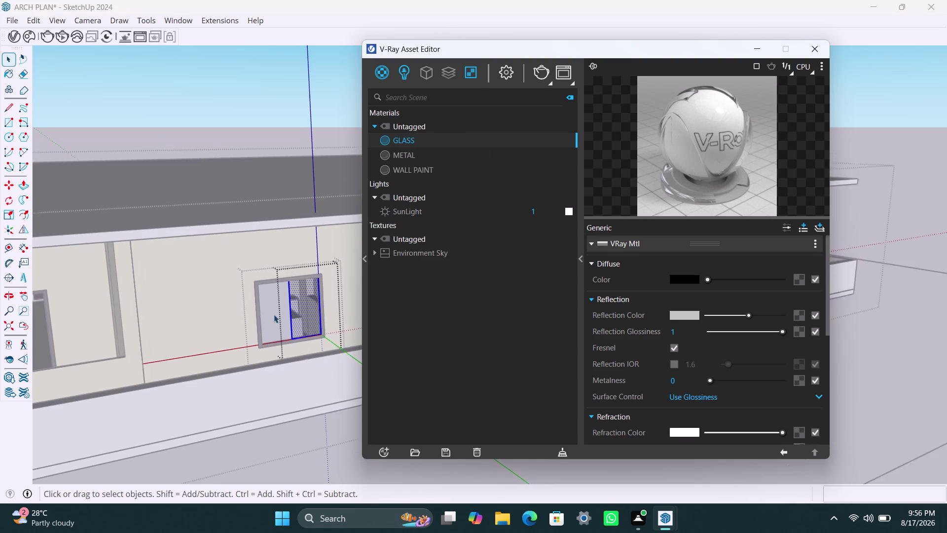
double_click(274, 314)
double_click(275, 313)
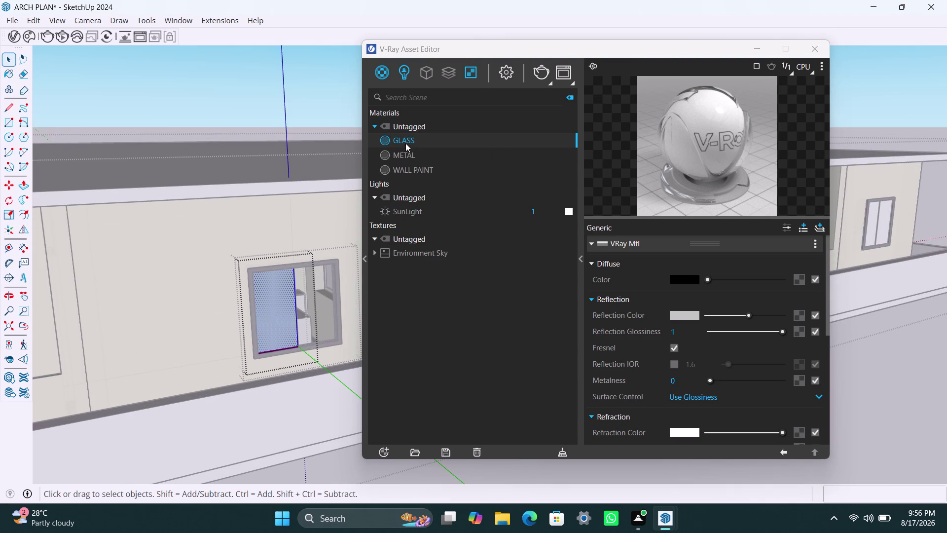
right_click(405, 143)
click(429, 170)
scroll(down, 3)
triple_click(305, 328)
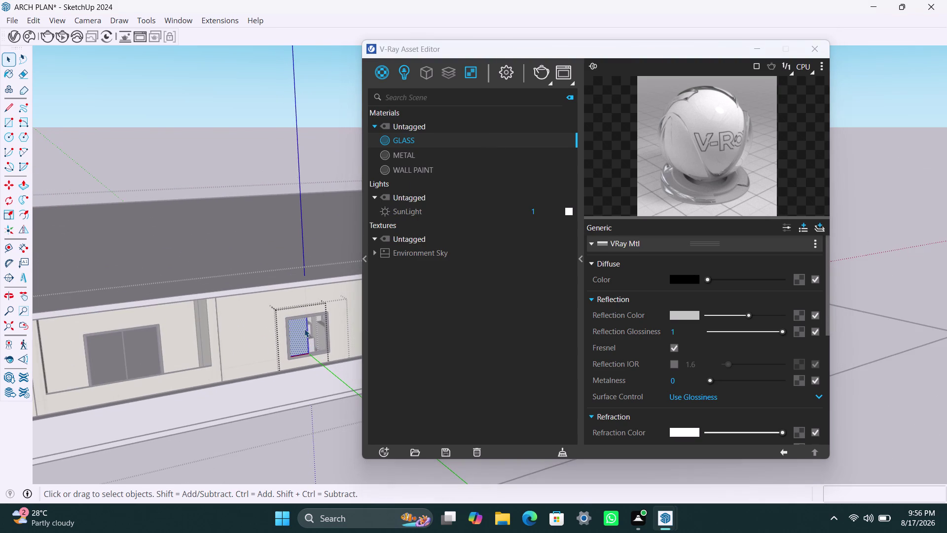
click(304, 329)
right_click(419, 141)
click(433, 165)
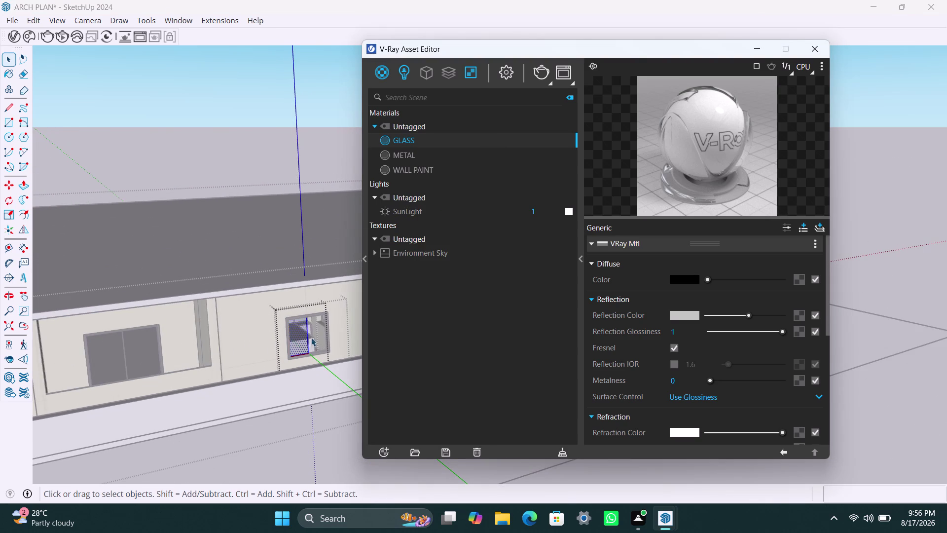
Orbit to another small wall window and apply GLASS to its pane.
scroll(down, 3)
middle_drag(302, 373, 116, 386)
scroll(up, 3)
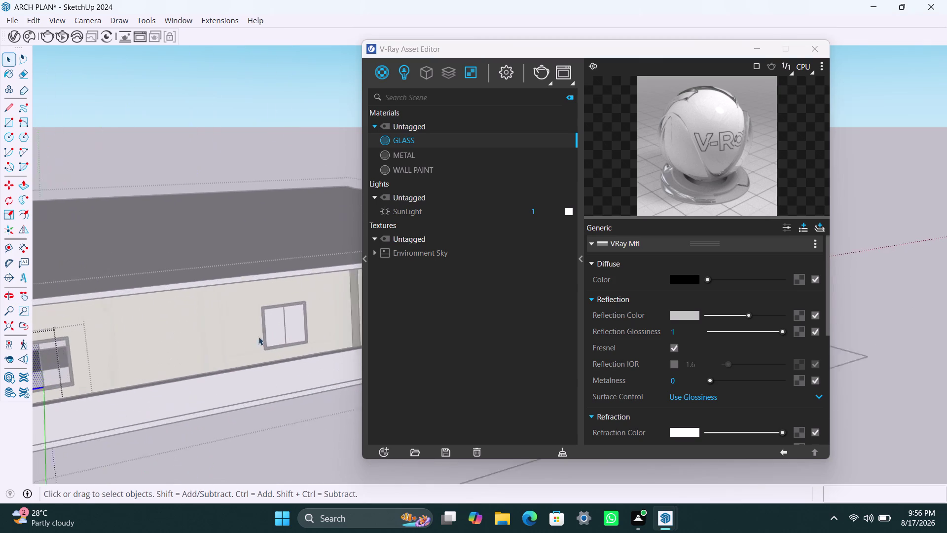
triple_click(285, 331)
triple_click(285, 332)
click(286, 330)
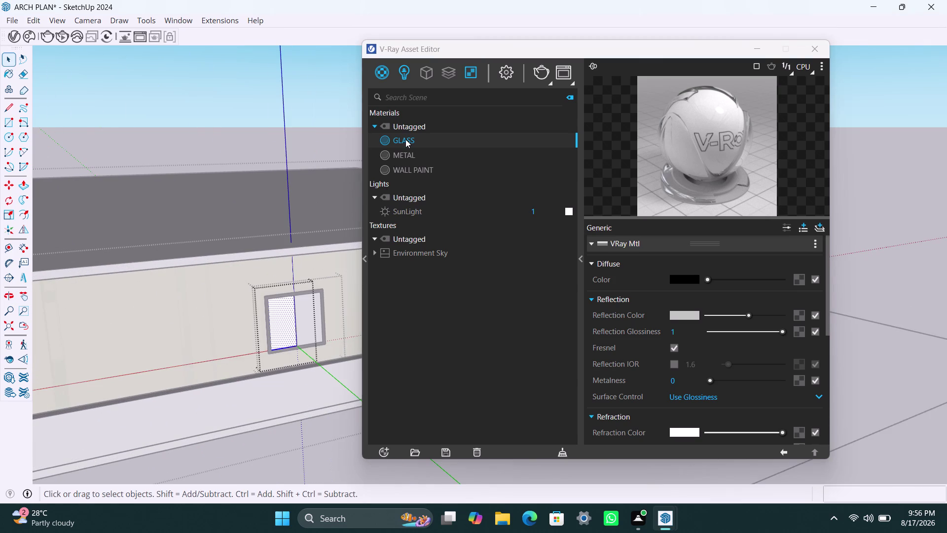
right_click(406, 139)
click(420, 158)
Glaze the neighbouring pane with GLASS, then orbit onward.
triple_click(308, 305)
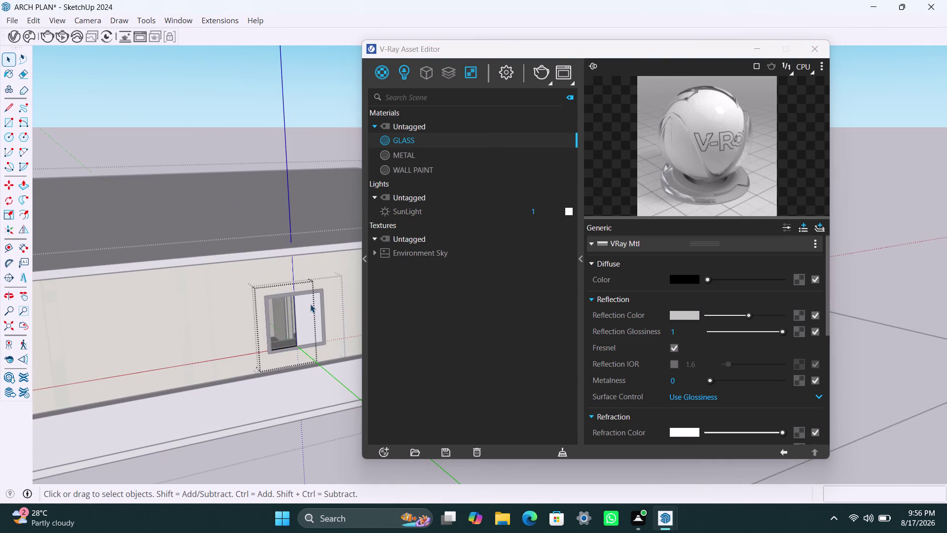
triple_click(308, 307)
right_click(422, 146)
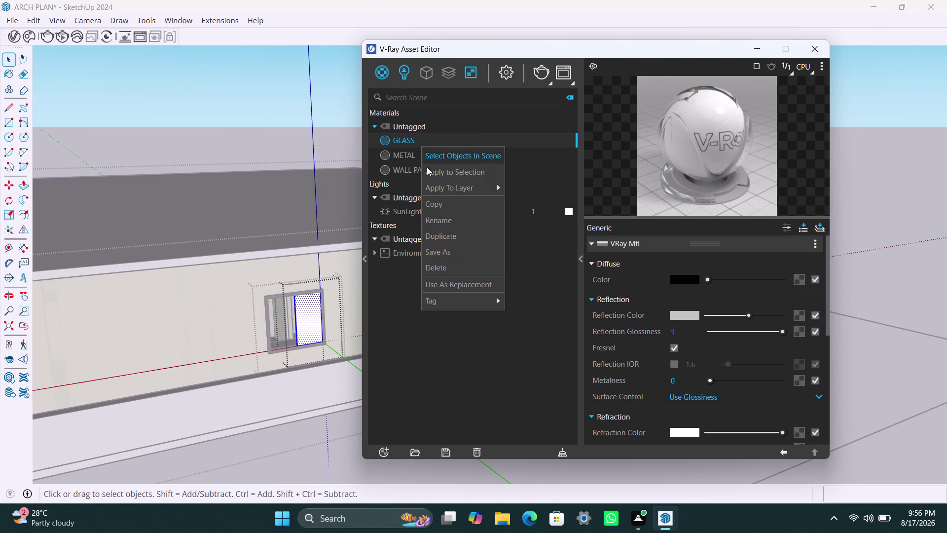
click(428, 172)
scroll(down, 3)
middle_drag(321, 402, 141, 397)
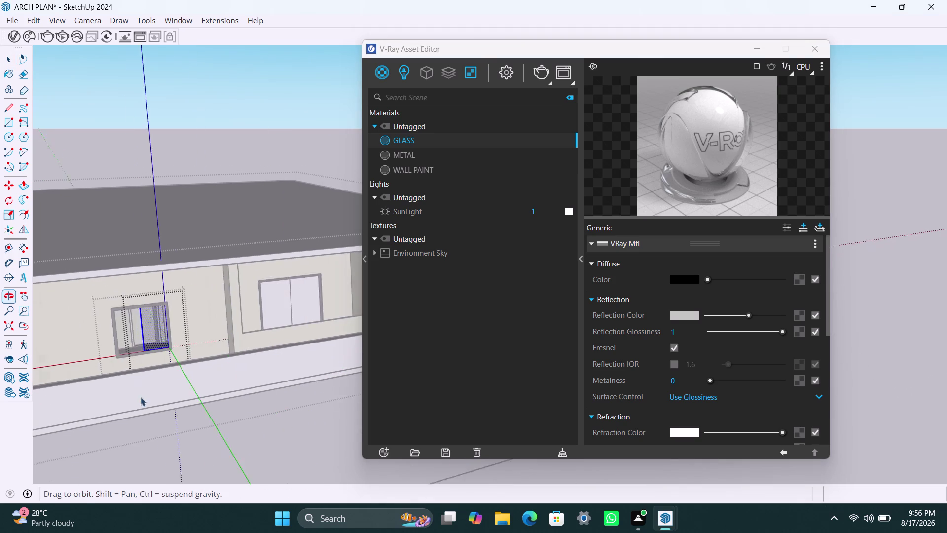
Apply the GLASS material to the first window's two glass panes.
scroll(up, 3)
triple_click(262, 295)
double_click(262, 295)
double_click(281, 322)
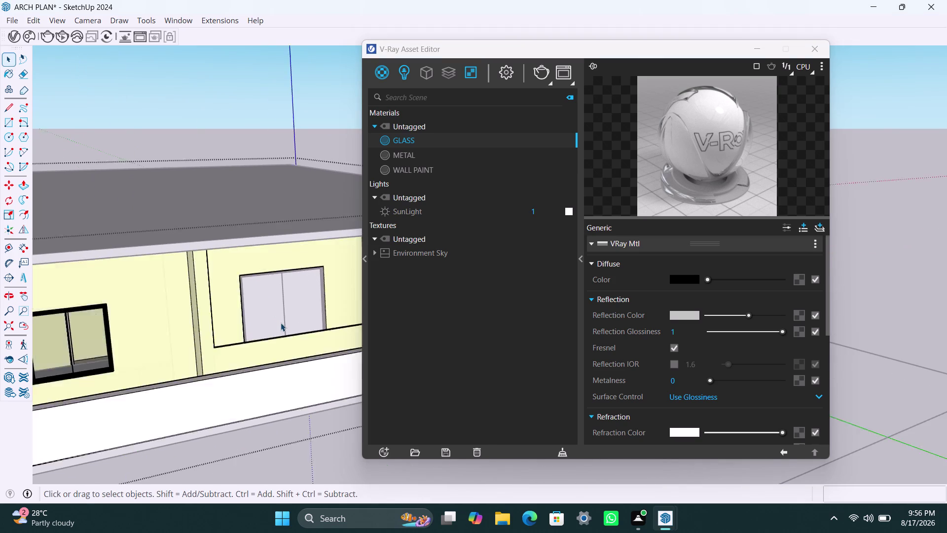
triple_click(281, 323)
right_click(438, 141)
click(441, 162)
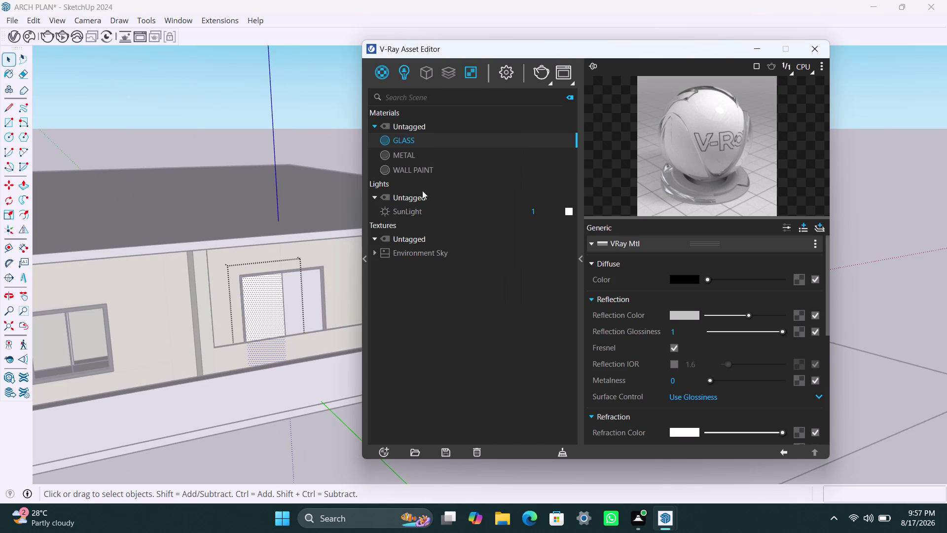
triple_click(294, 303)
double_click(294, 304)
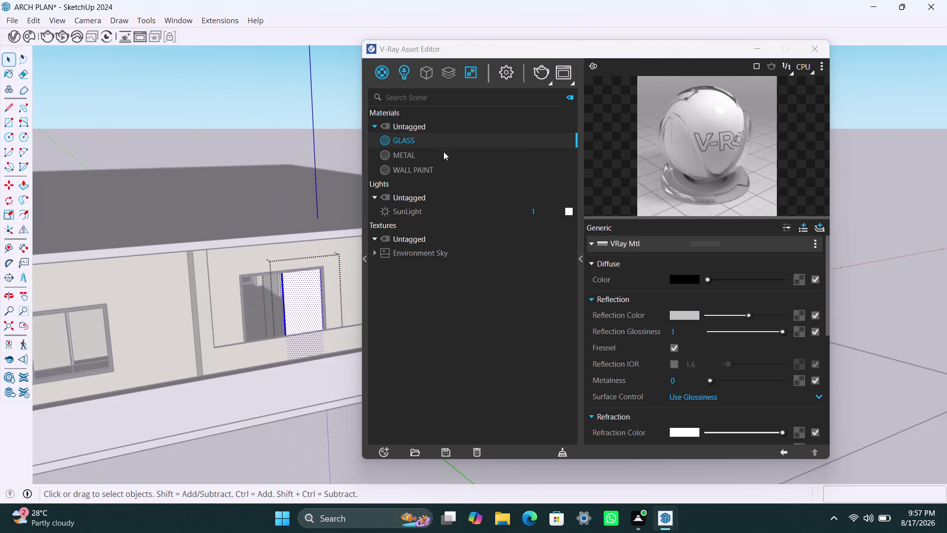
right_click(445, 143)
click(454, 173)
Orbit to face the wall window and give its left pane GLASS.
scroll(down, 3)
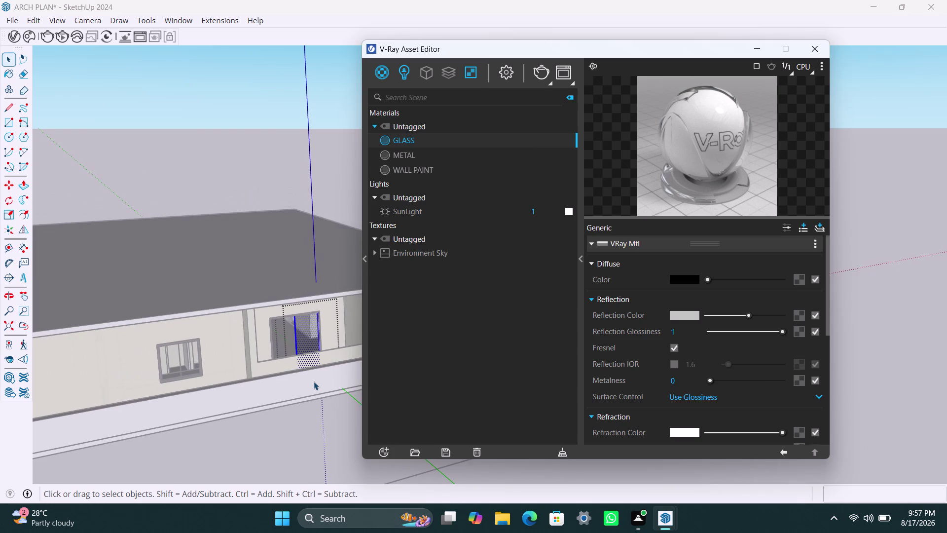
middle_drag(314, 381, 154, 390)
scroll(up, 3)
triple_click(279, 320)
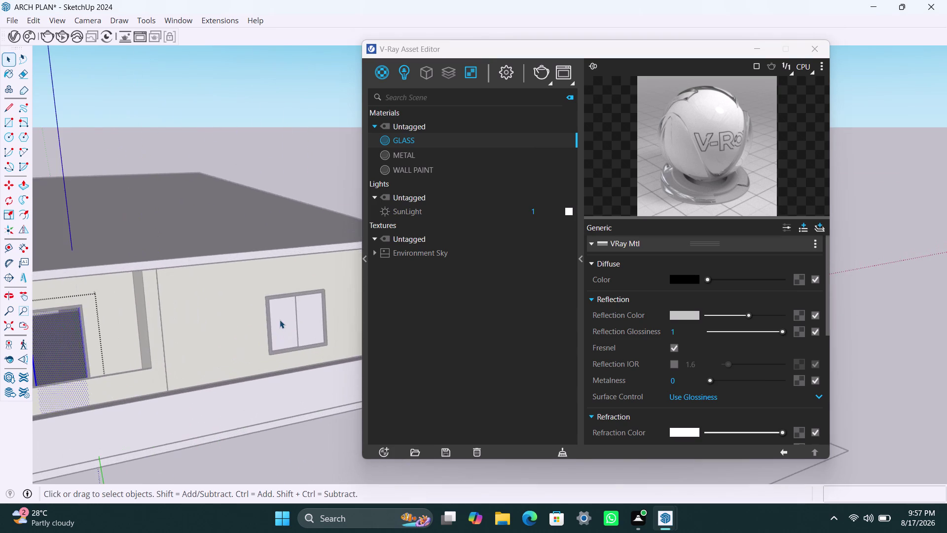
triple_click(279, 319)
double_click(279, 319)
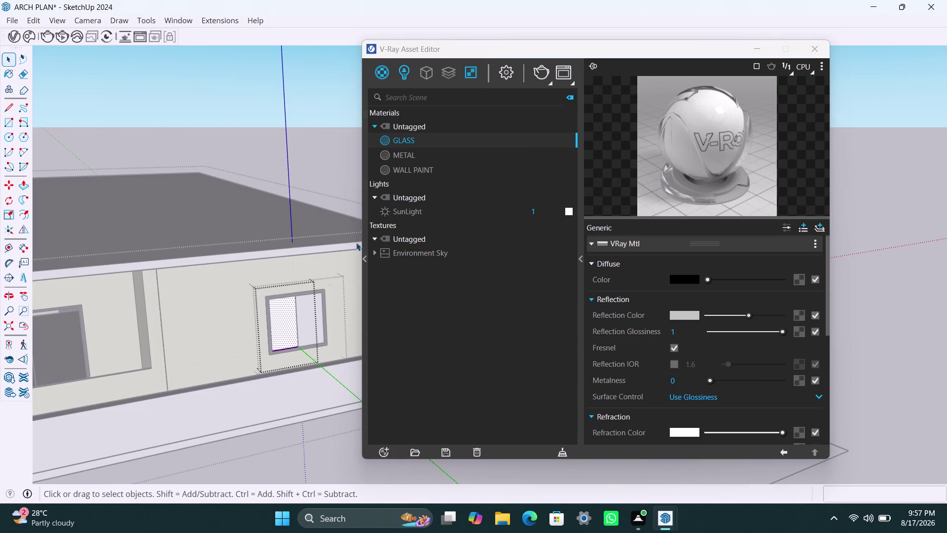
right_click(429, 141)
click(440, 167)
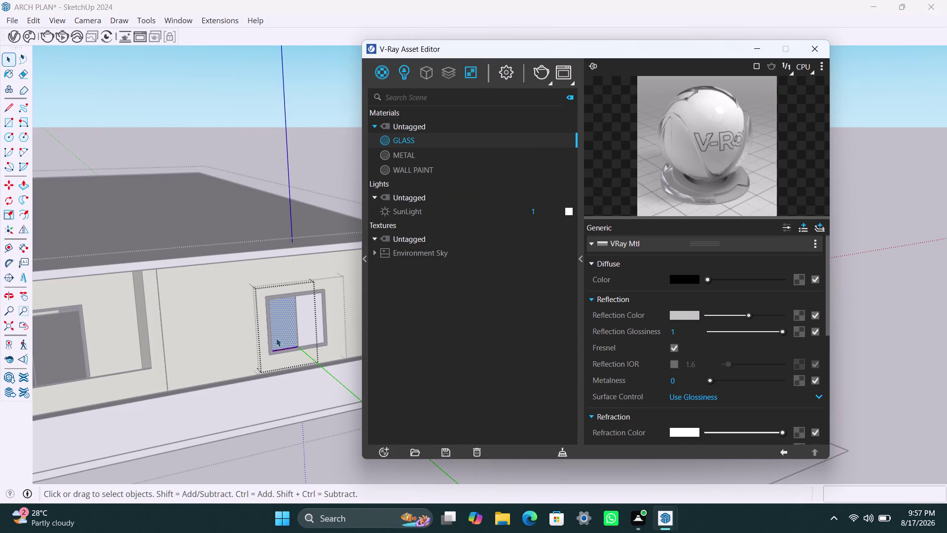
Give the wall window's remaining glass panes the GLASS material.
double_click(276, 338)
triple_click(306, 318)
click(305, 318)
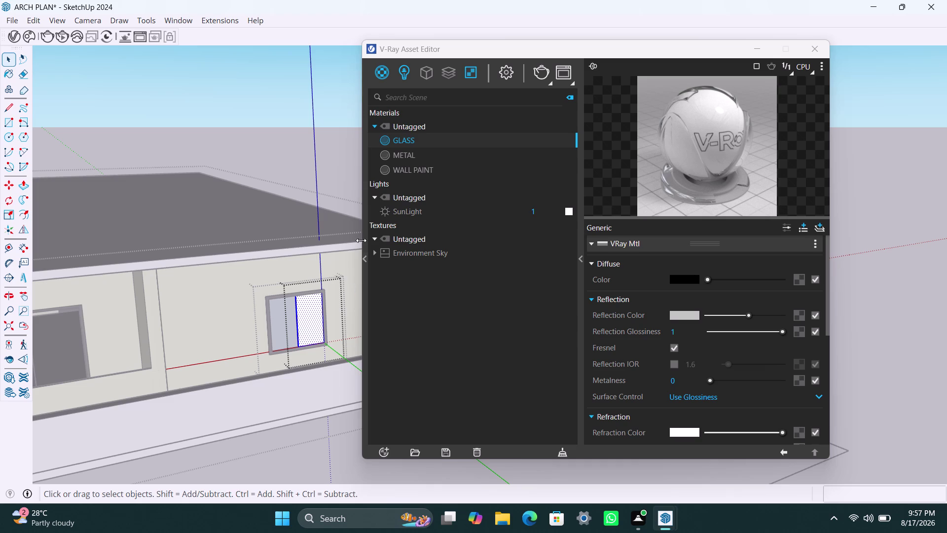
right_click(406, 141)
click(421, 173)
triple_click(290, 324)
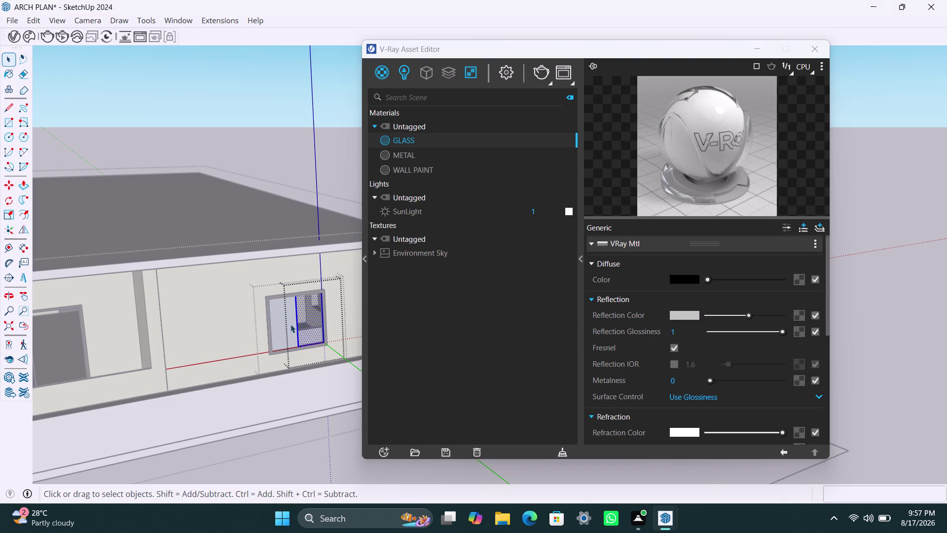
click(292, 323)
right_click(416, 136)
click(433, 164)
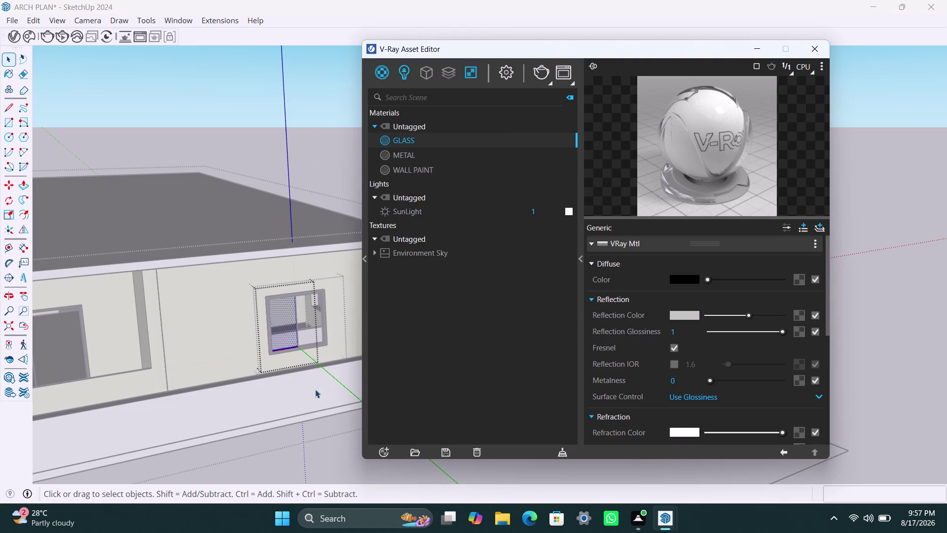
Orbit to the side wall and apply GLASS to a window pane there.
scroll(down, 3)
middle_drag(311, 401, 120, 401)
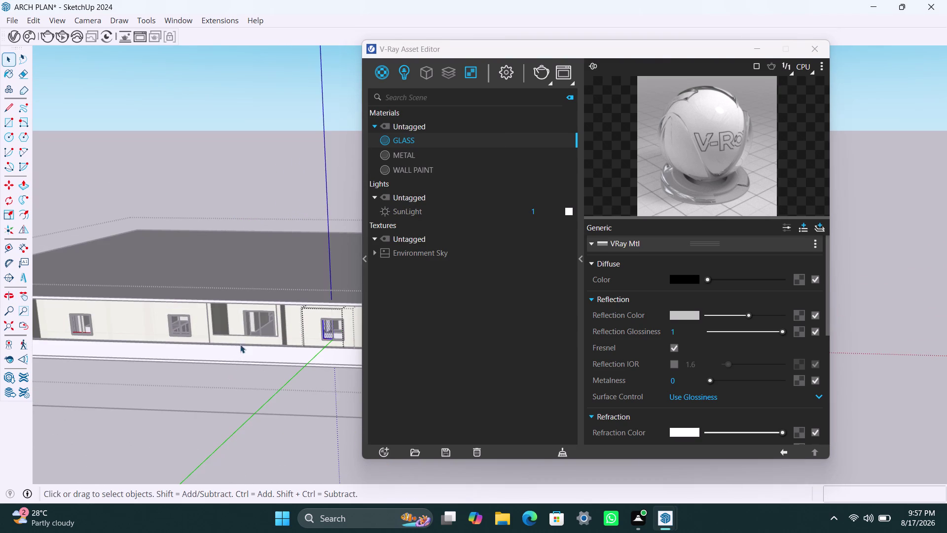
middle_drag(260, 380, 116, 369)
scroll(down, 3)
middle_drag(282, 353, 155, 370)
scroll(up, 3)
click(276, 295)
triple_click(271, 300)
double_click(271, 301)
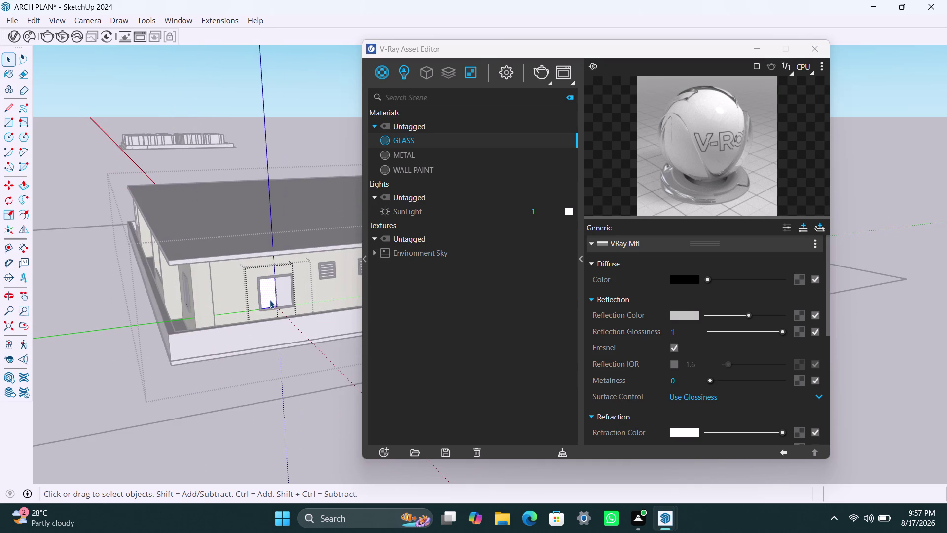
right_click(406, 145)
click(421, 163)
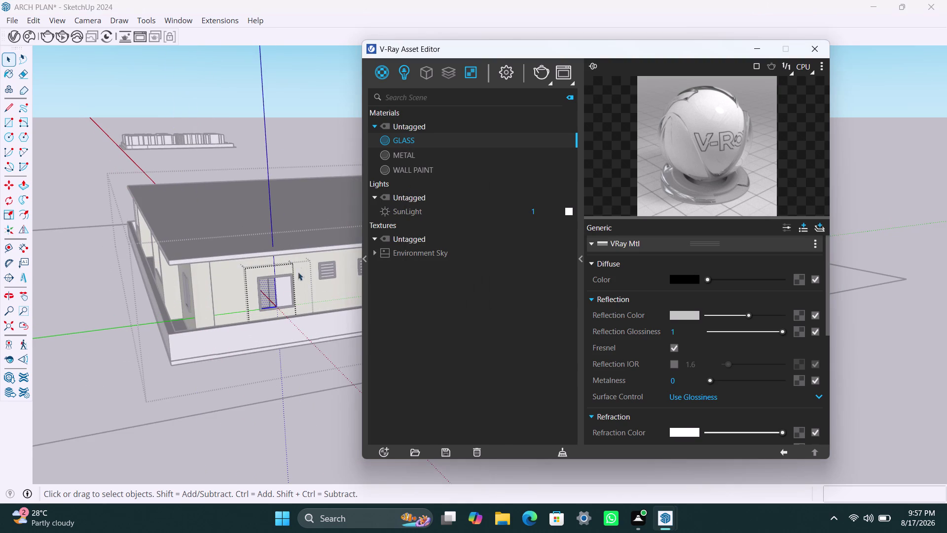
Apply GLASS to the side-wall window's other pane.
triple_click(282, 290)
click(282, 289)
right_click(406, 140)
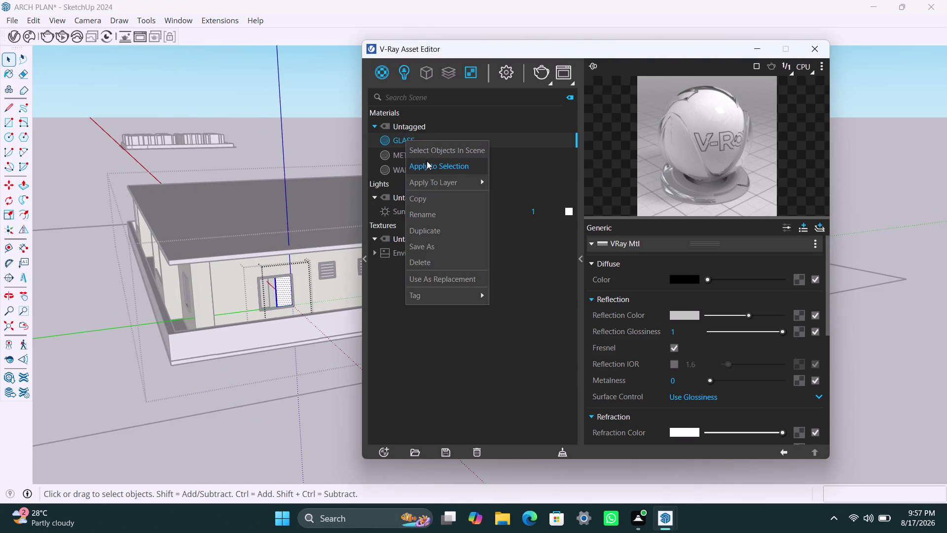
click(427, 161)
Apply GLASS to the top two slats of the wall vent.
scroll(up, 3)
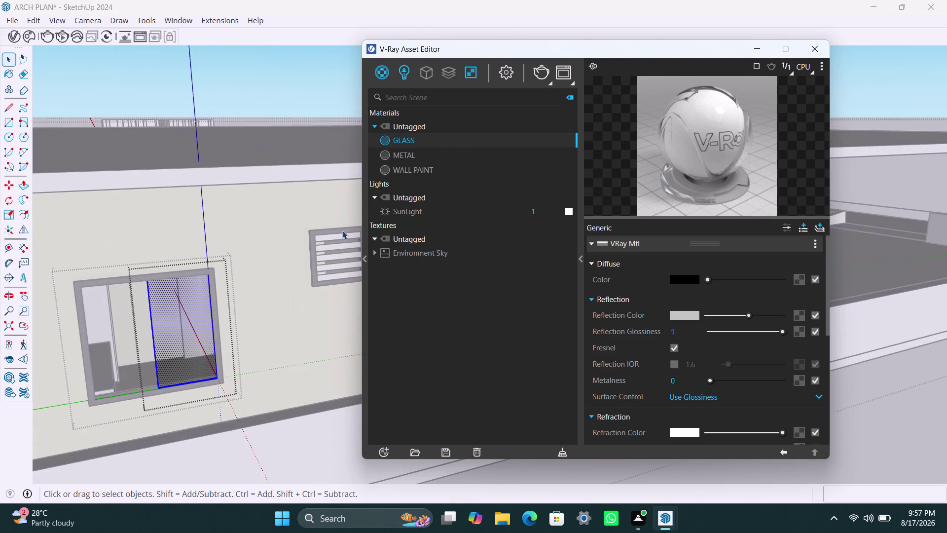
click(340, 238)
triple_click(339, 233)
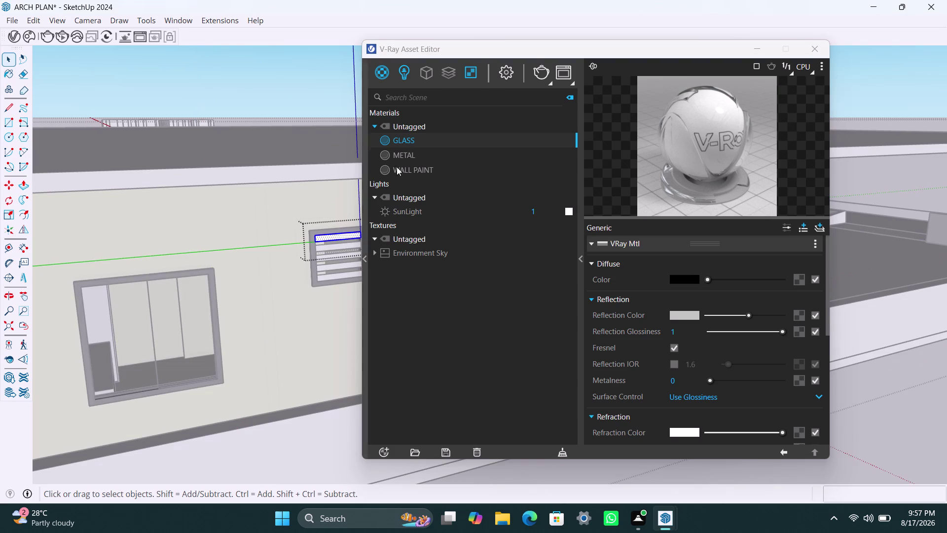
right_click(418, 139)
click(430, 165)
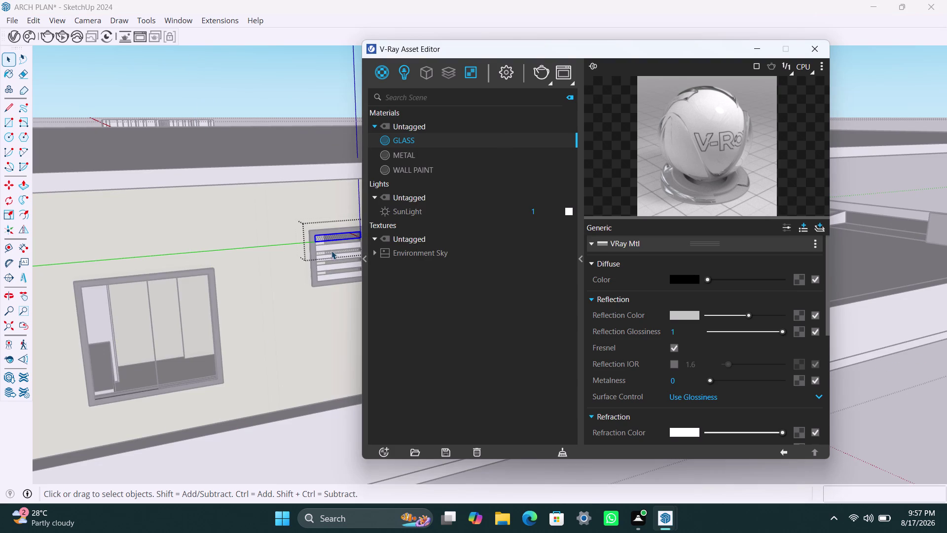
scroll(up, 3)
triple_click(331, 248)
click(331, 246)
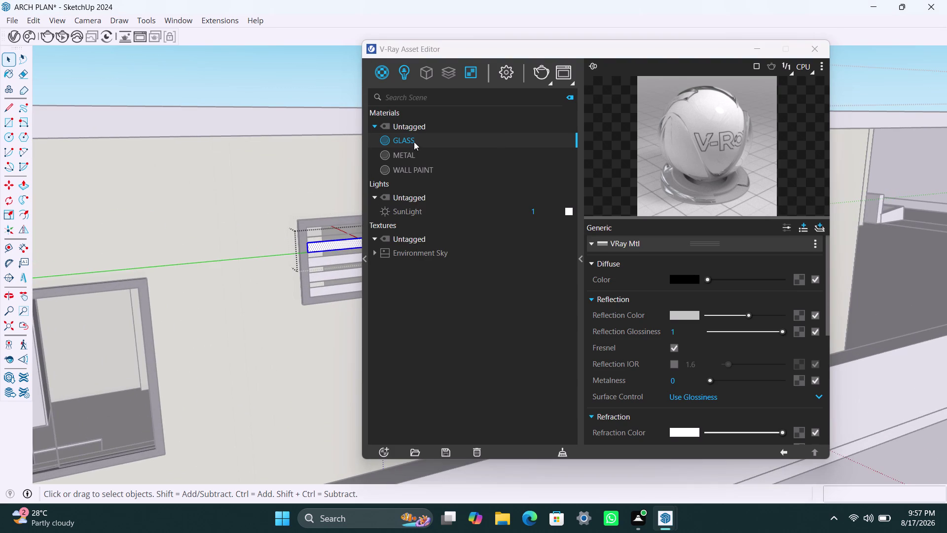
right_click(414, 142)
click(424, 160)
Apply GLASS to the next three vent slats.
click(330, 264)
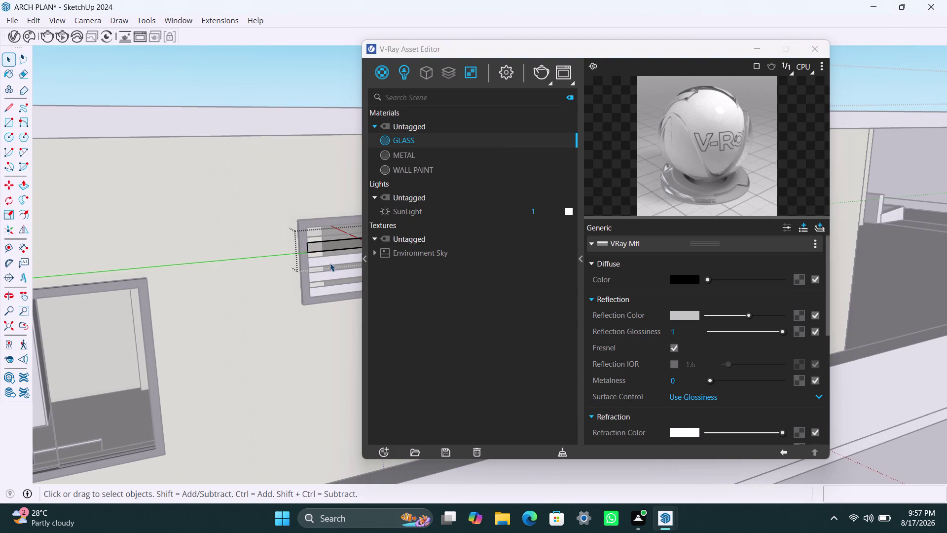
triple_click(329, 259)
right_click(412, 134)
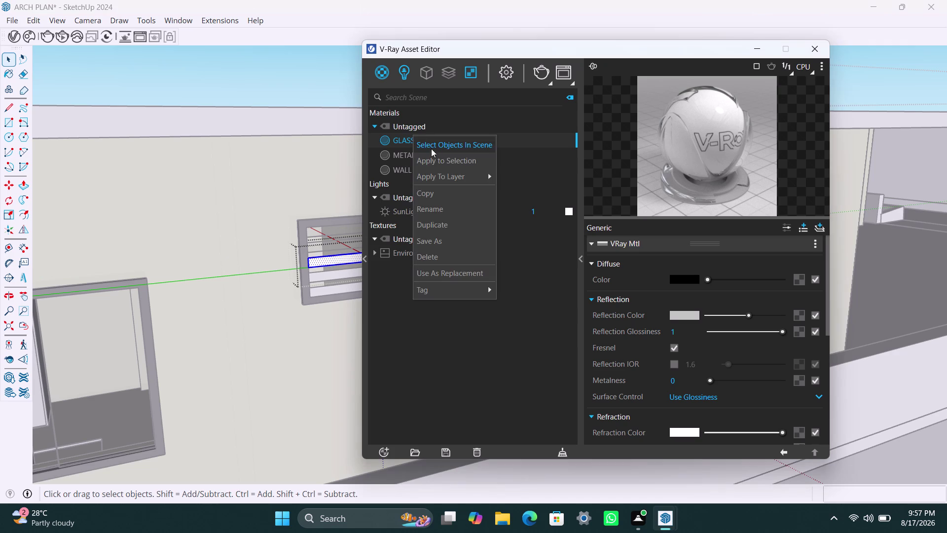
double_click(434, 157)
triple_click(334, 272)
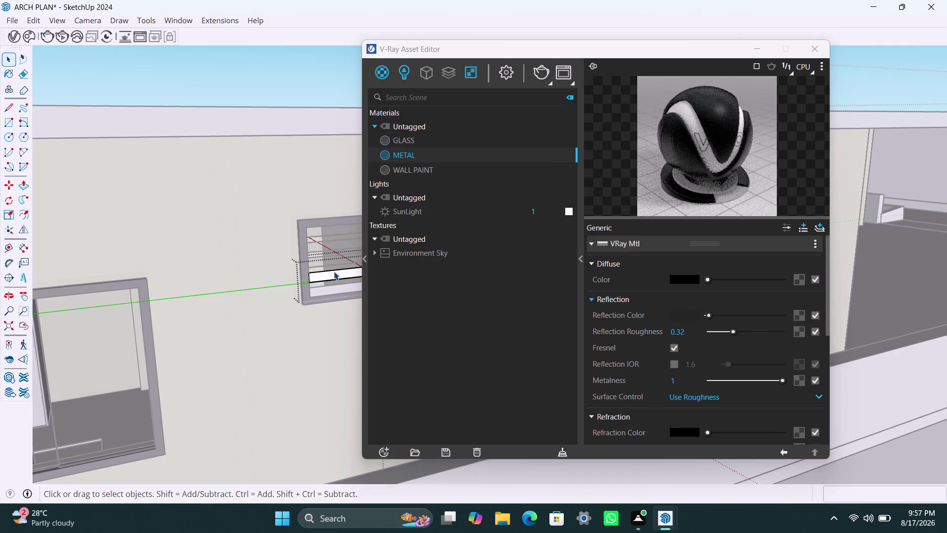
click(405, 142)
right_click(406, 141)
click(425, 167)
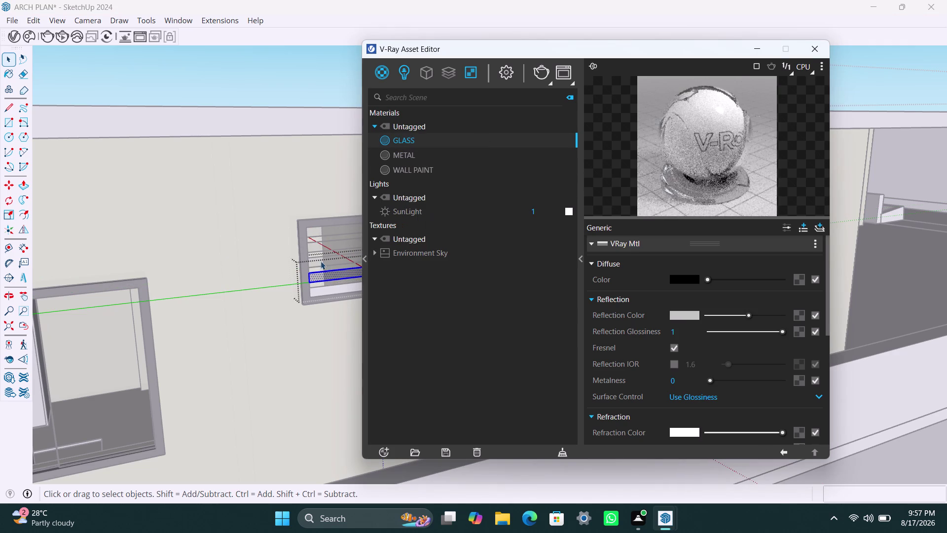
triple_click(317, 288)
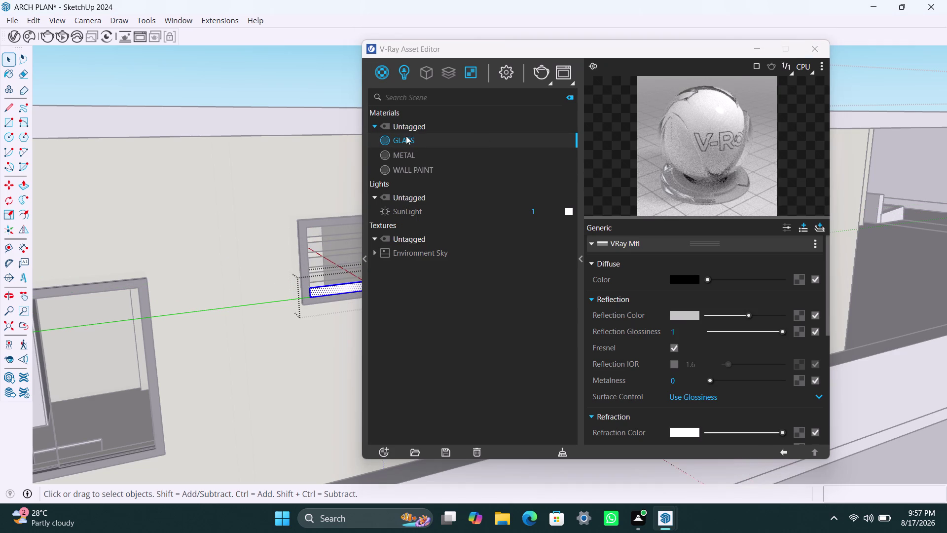
right_click(406, 139)
double_click(417, 159)
Orbit to face the vent head-on and glaze its top and second slats.
scroll(down, 3)
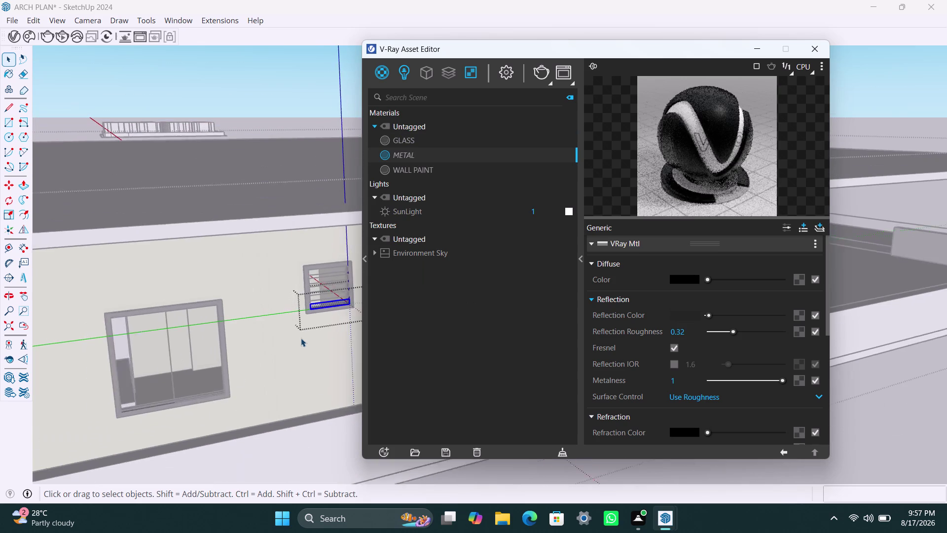
middle_drag(301, 338, 58, 369)
scroll(up, 3)
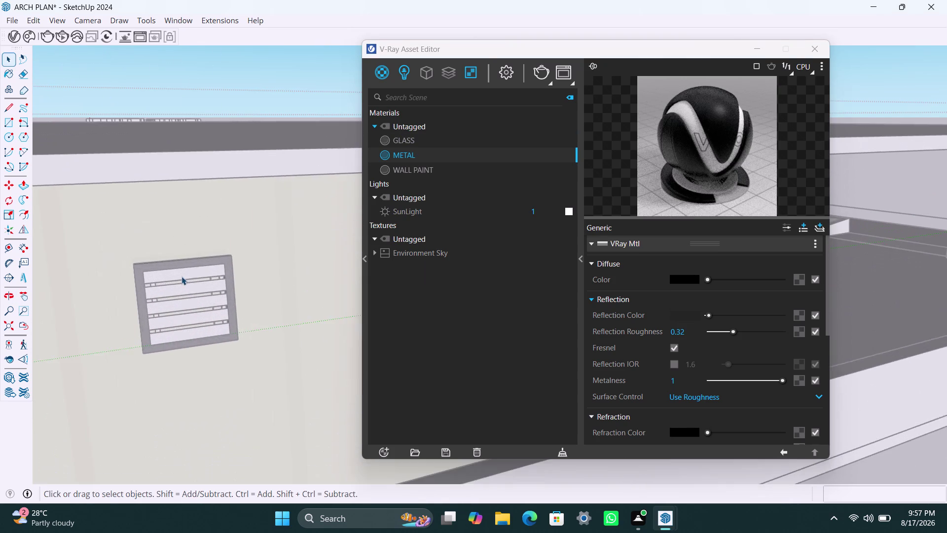
click(181, 276)
triple_click(181, 276)
right_click(403, 141)
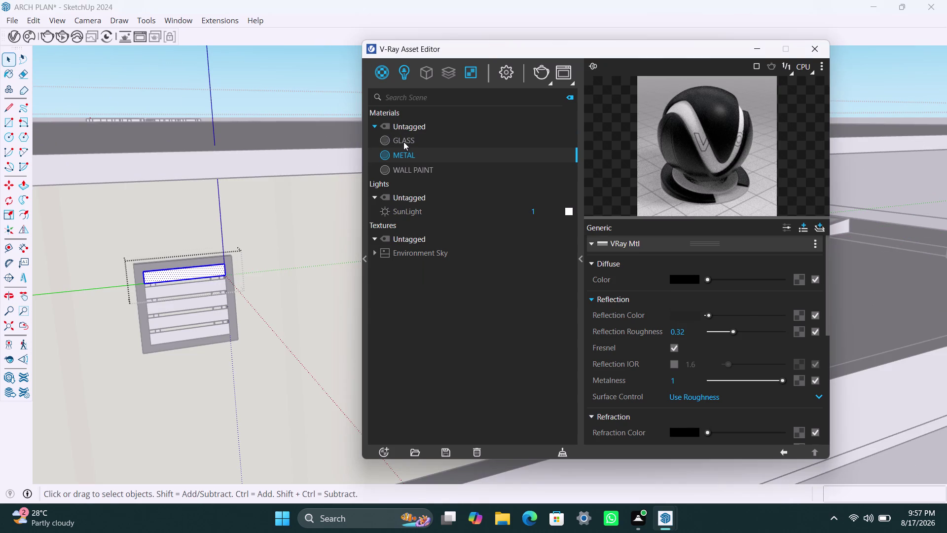
click(403, 142)
click(428, 168)
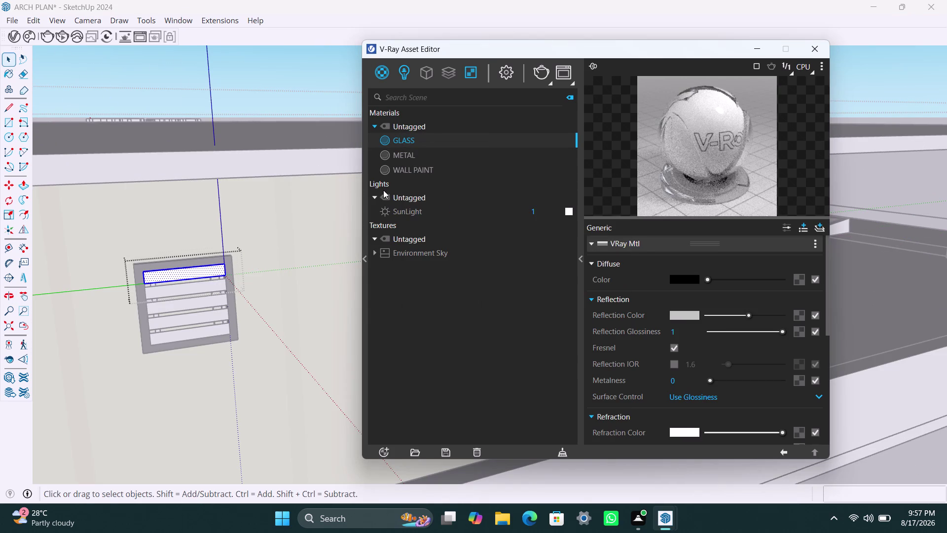
triple_click(197, 287)
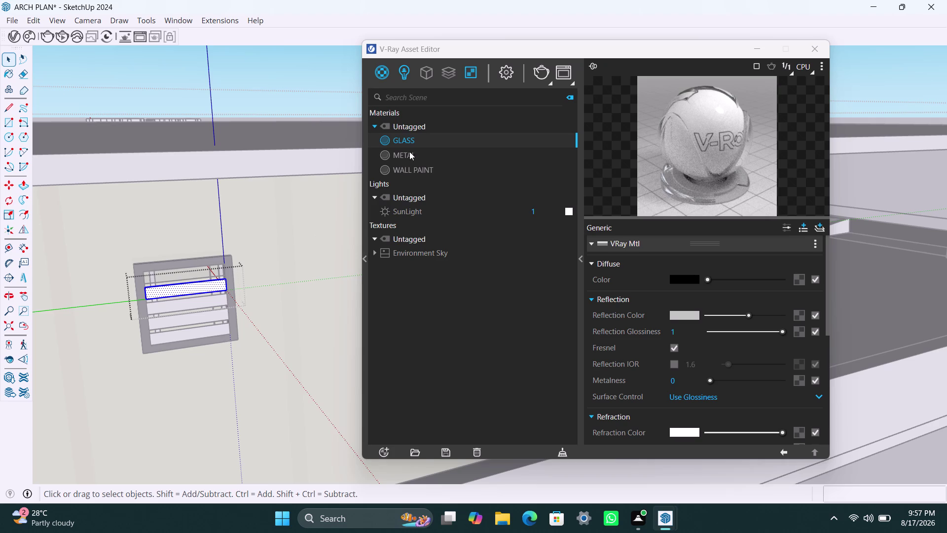
right_click(413, 141)
click(430, 163)
Glaze the third and bottom vent slats with GLASS.
triple_click(194, 303)
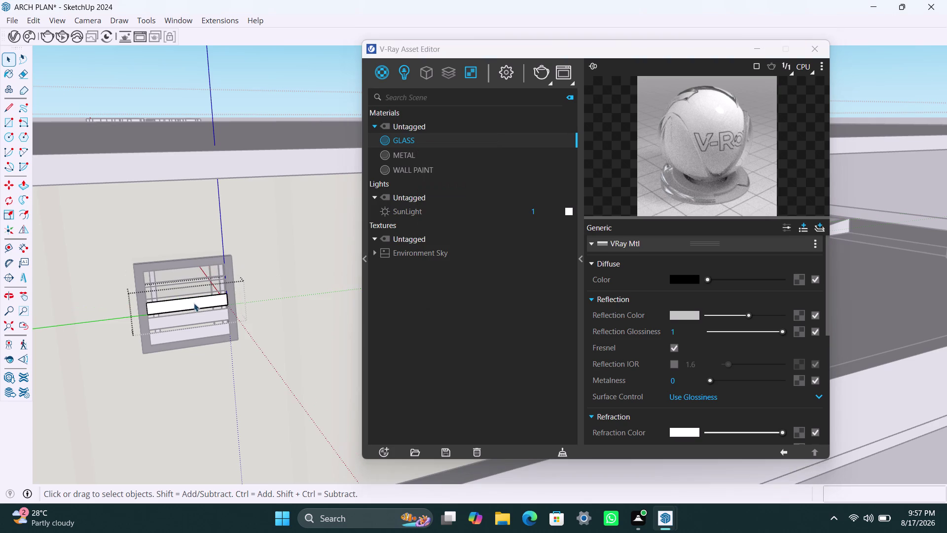
right_click(423, 141)
click(438, 168)
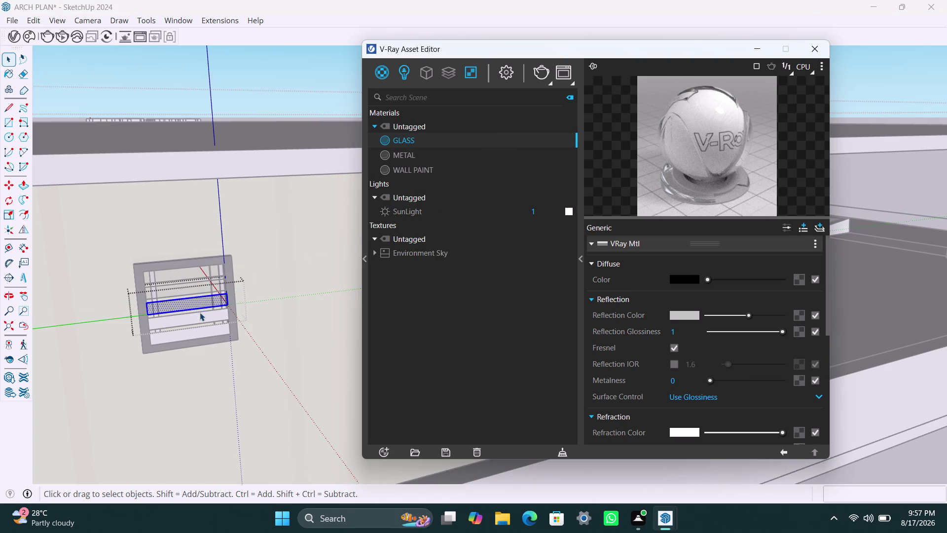
triple_click(195, 313)
right_click(407, 140)
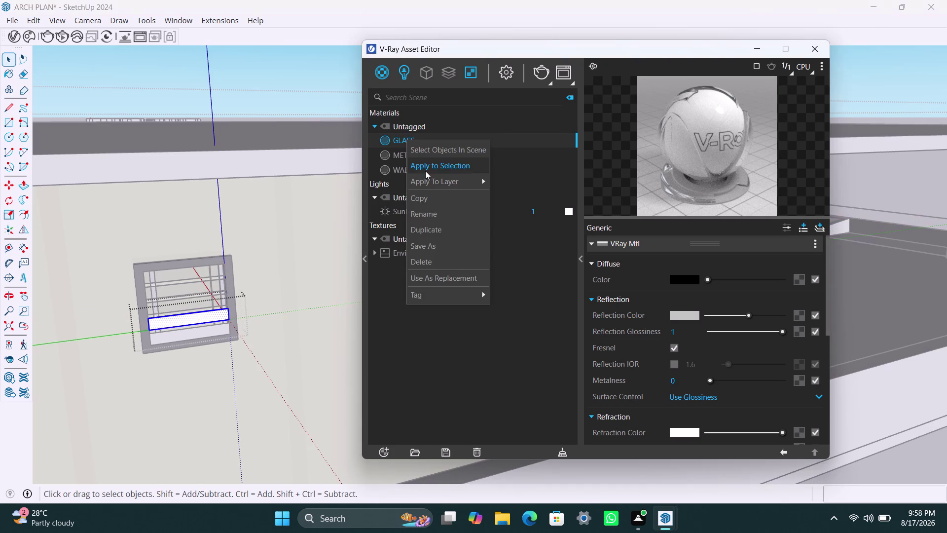
click(425, 170)
triple_click(189, 331)
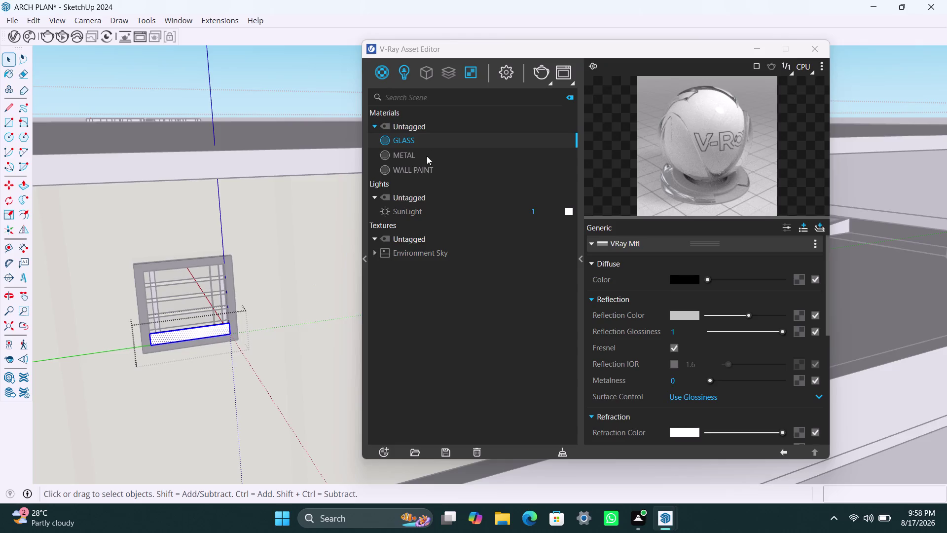
right_click(429, 143)
click(437, 173)
scroll(down, 3)
middle_drag(274, 355, 162, 366)
Apply GLASS to the black-framed window's left pane.
middle_drag(266, 352, 192, 351)
scroll(up, 3)
triple_click(200, 326)
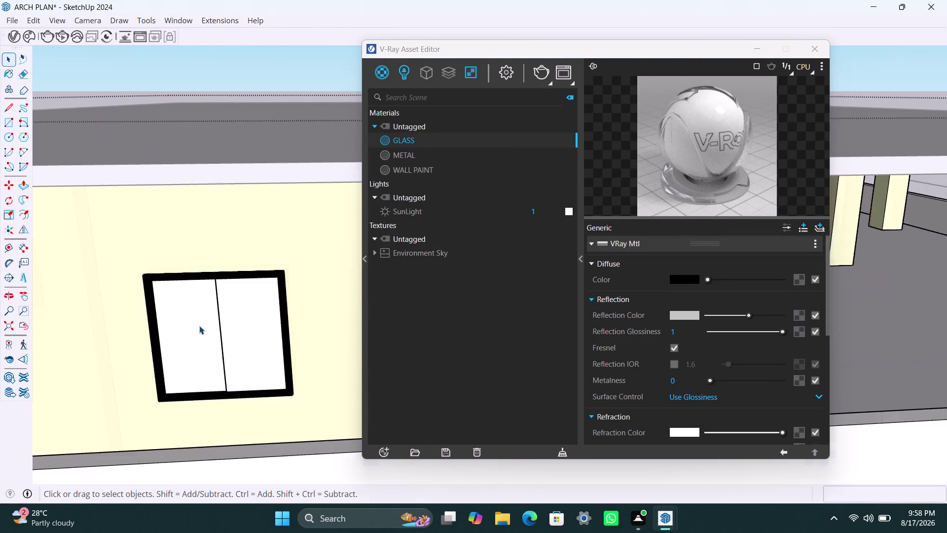
click(199, 326)
right_click(436, 141)
click(445, 169)
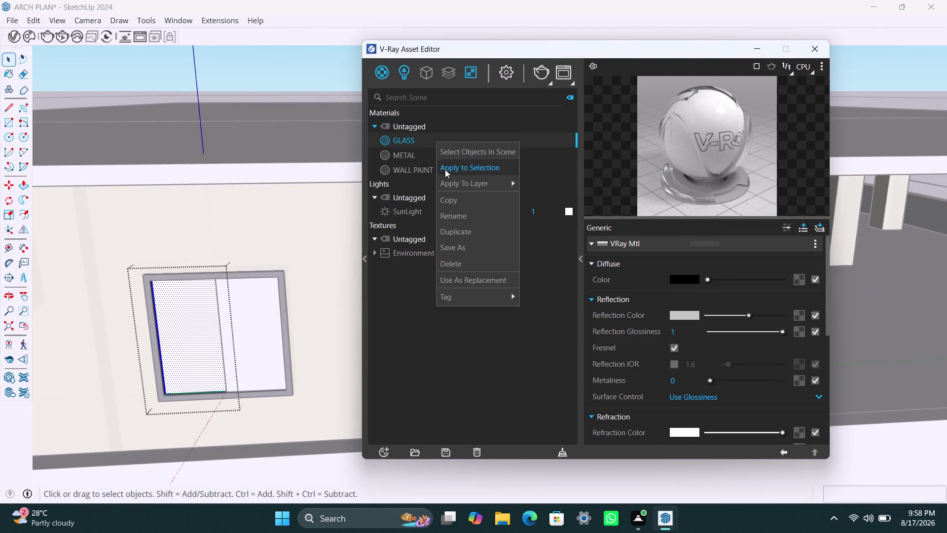
double_click(249, 332)
right_click(434, 141)
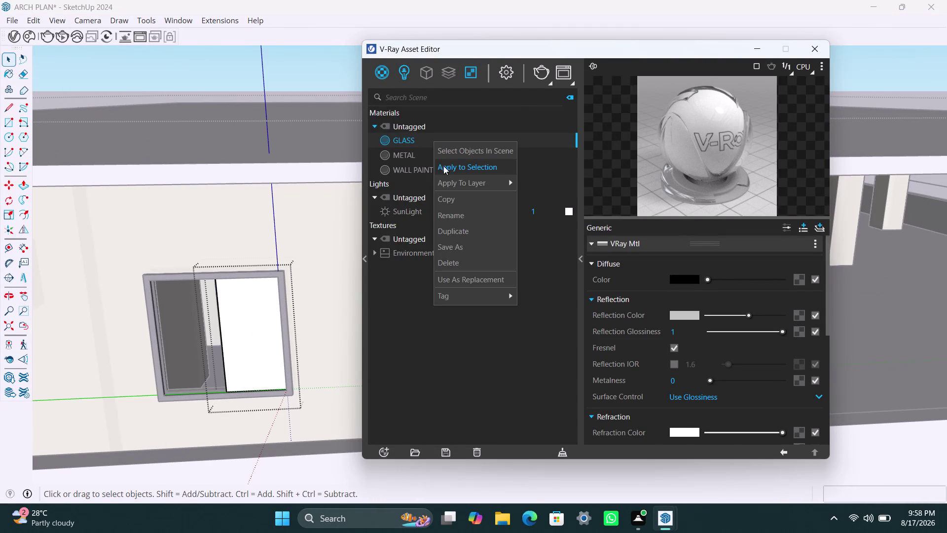
click(444, 166)
right_click(419, 141)
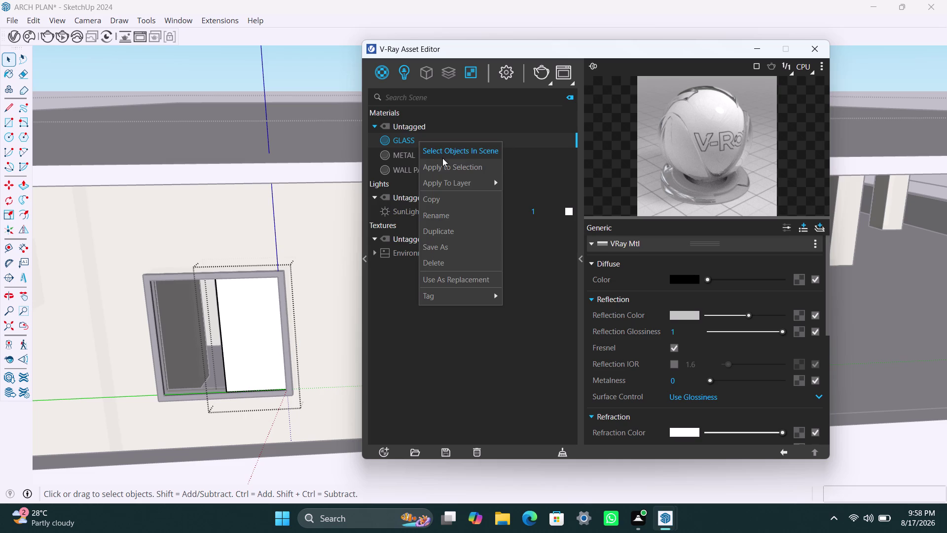
click(442, 166)
Apply GLASS to the black-framed window's right pane.
double_click(243, 358)
double_click(242, 355)
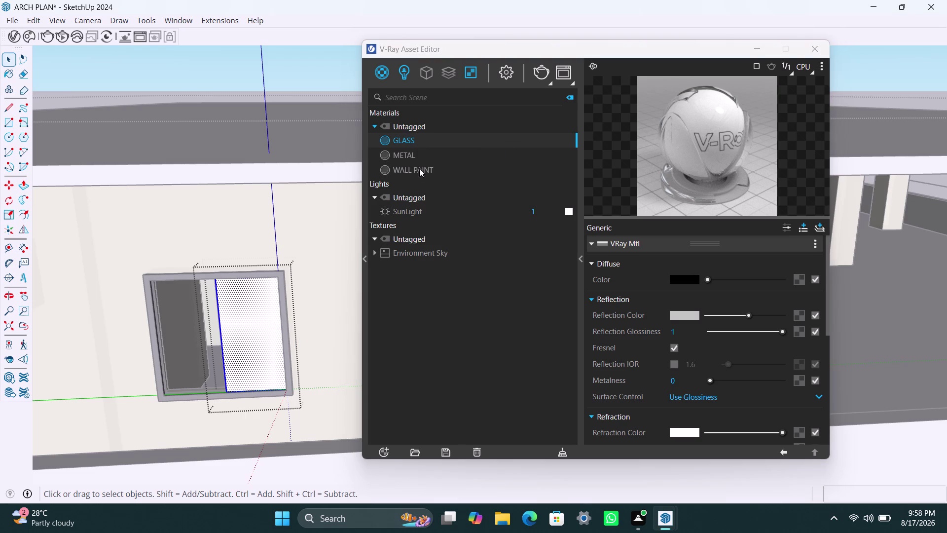
right_click(431, 139)
click(446, 166)
scroll(down, 3)
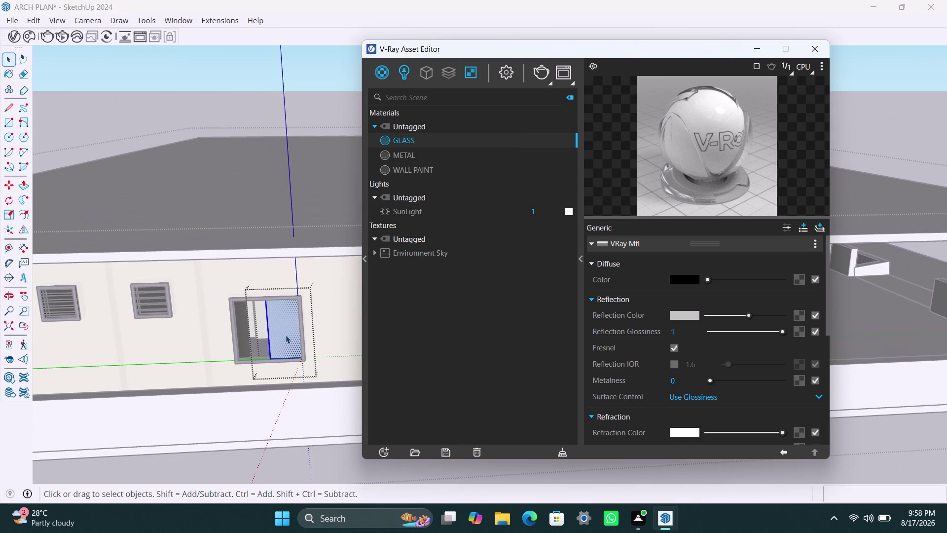
triple_click(283, 334)
right_click(421, 144)
click(448, 165)
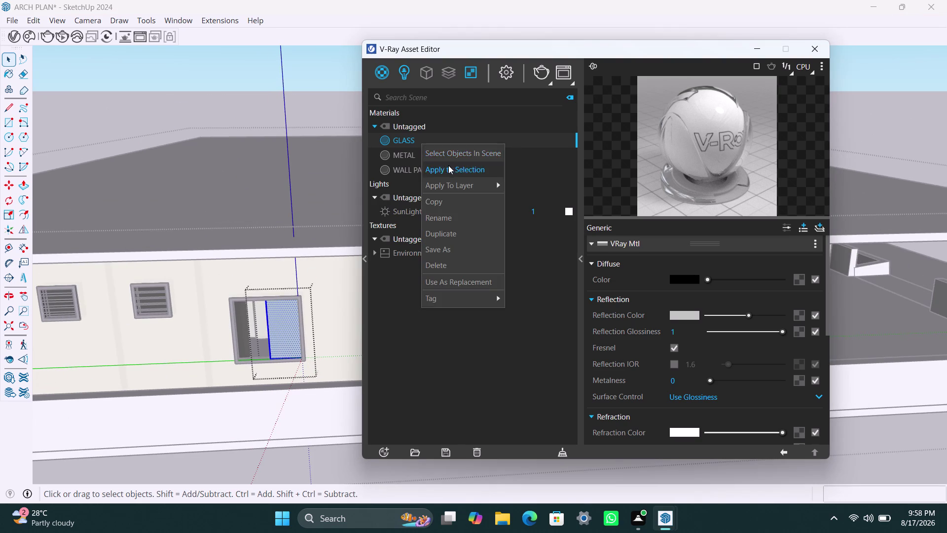
Orbit along the wall and give the narrow window's pane GLASS.
scroll(down, 3)
middle_drag(317, 346, 150, 358)
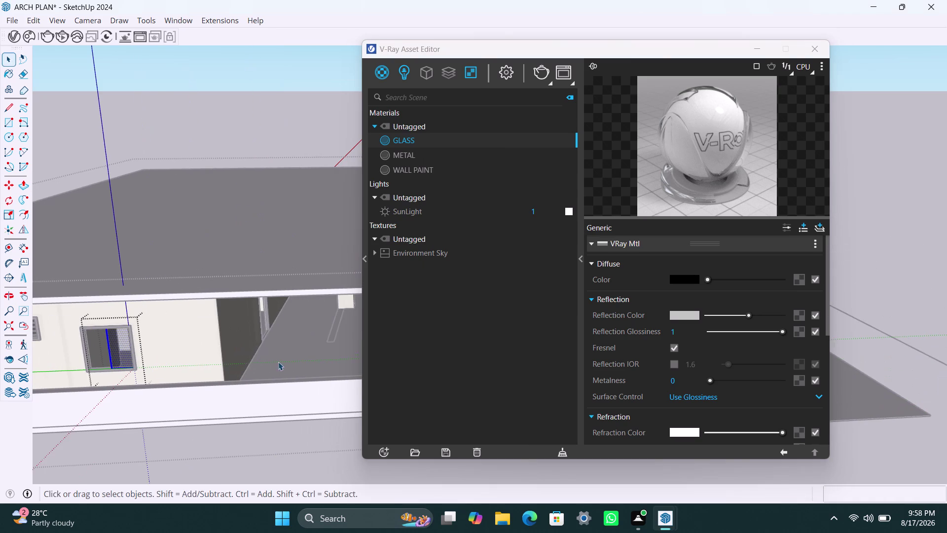
middle_drag(279, 361, 152, 335)
scroll(up, 3)
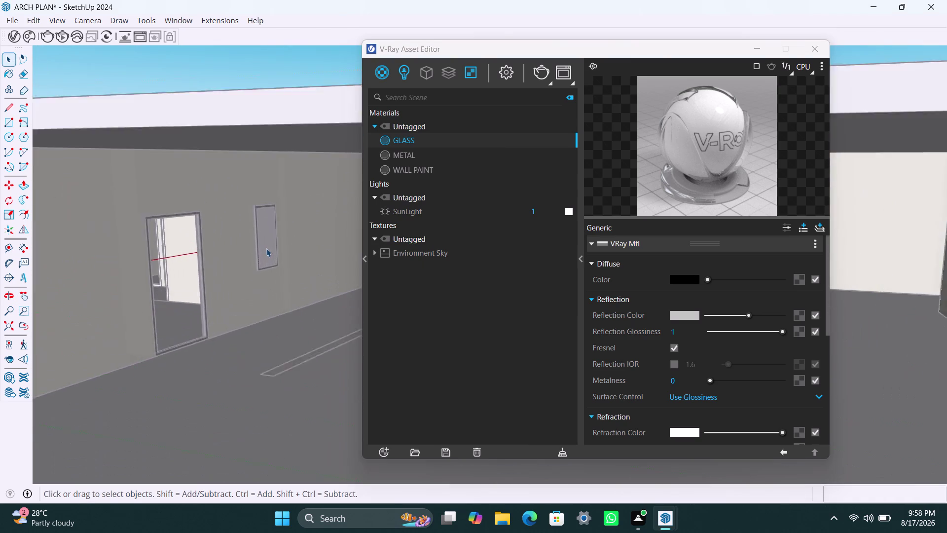
scroll(up, 3)
click(267, 248)
triple_click(266, 248)
click(268, 249)
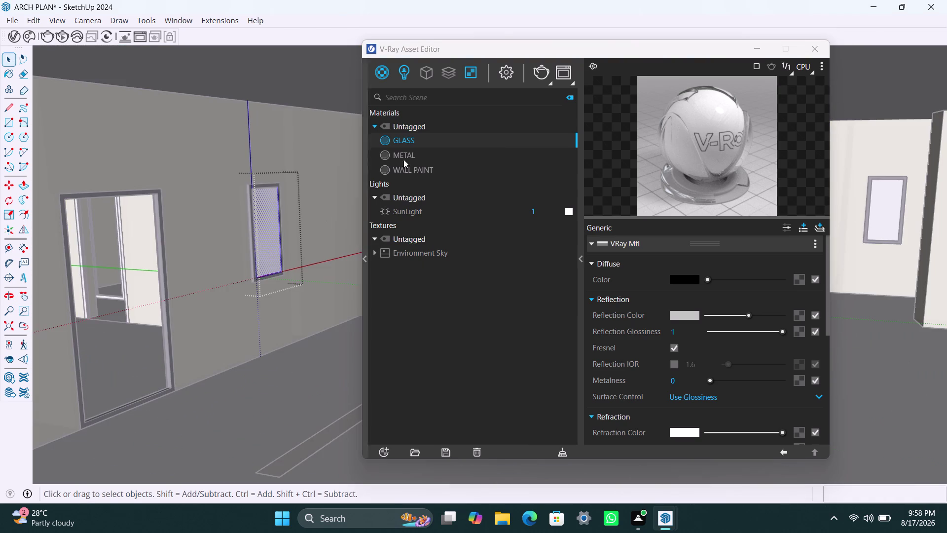
right_click(432, 140)
click(453, 168)
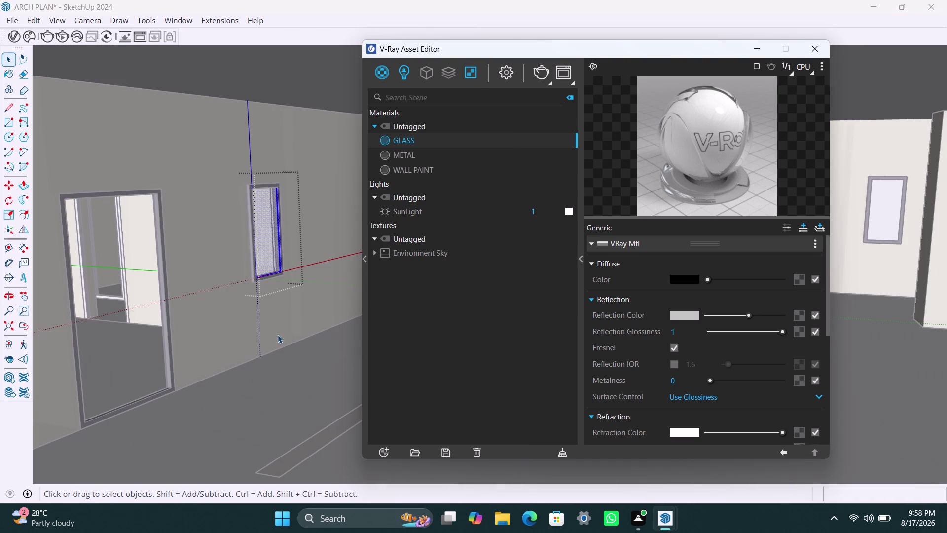
Orbit back out to view the wall and the building.
scroll(down, 3)
middle_drag(279, 347, 185, 339)
scroll(up, 3)
middle_drag(258, 353, 209, 340)
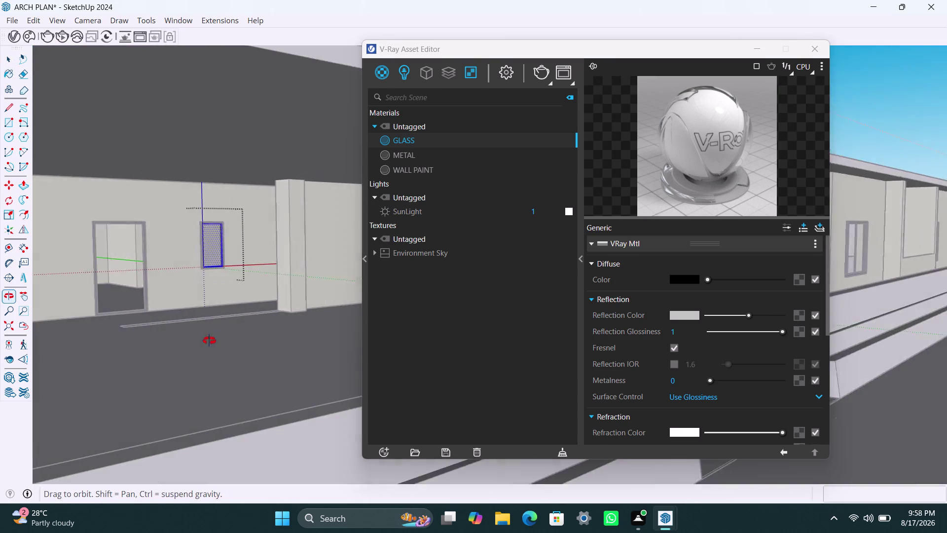
middle_drag(209, 340, 356, 353)
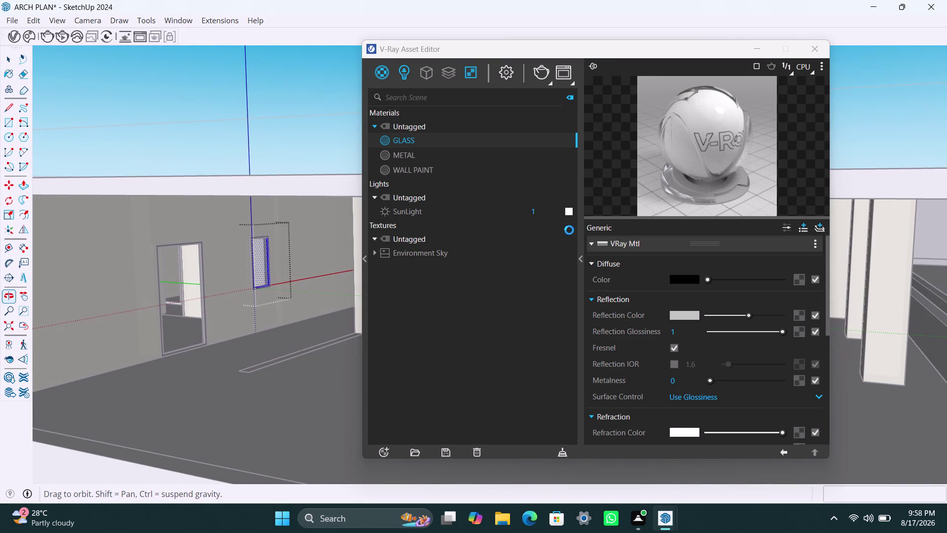
Clear the selection and orbit through the entrance into the corridor.
scroll(down, 3)
click(213, 156)
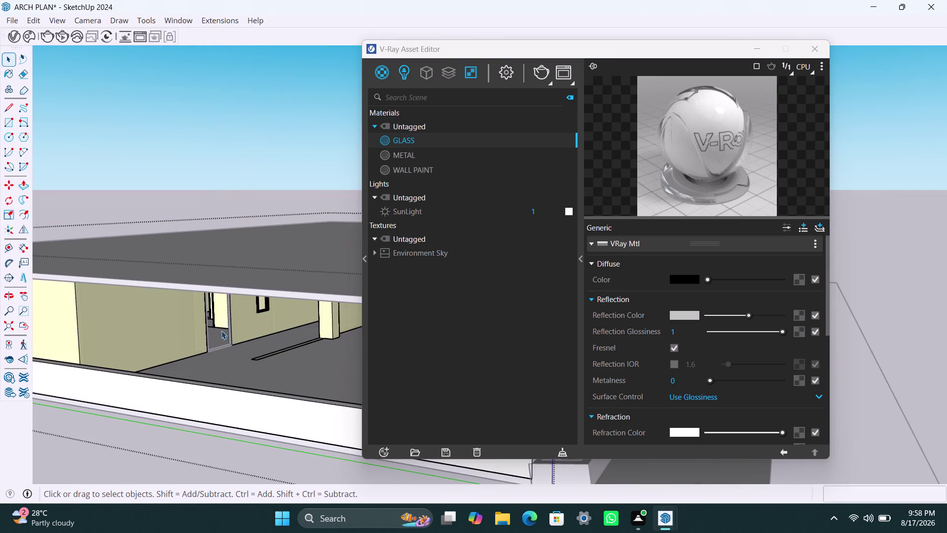
middle_drag(222, 330, 132, 360)
scroll(up, 3)
middle_drag(159, 407, 249, 382)
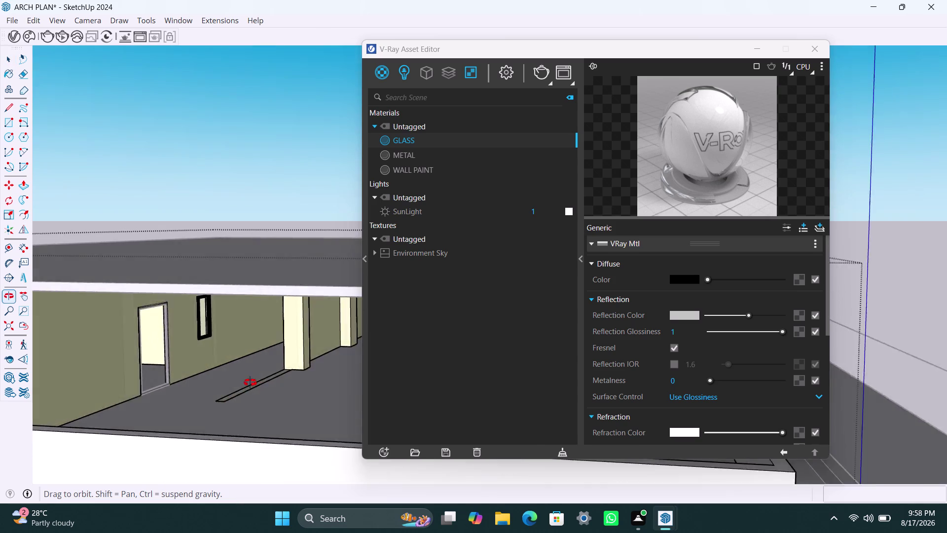
middle_drag(249, 383, 309, 382)
Aim the view down the corridor and close the V-Ray Asset Editor.
scroll(up, 3)
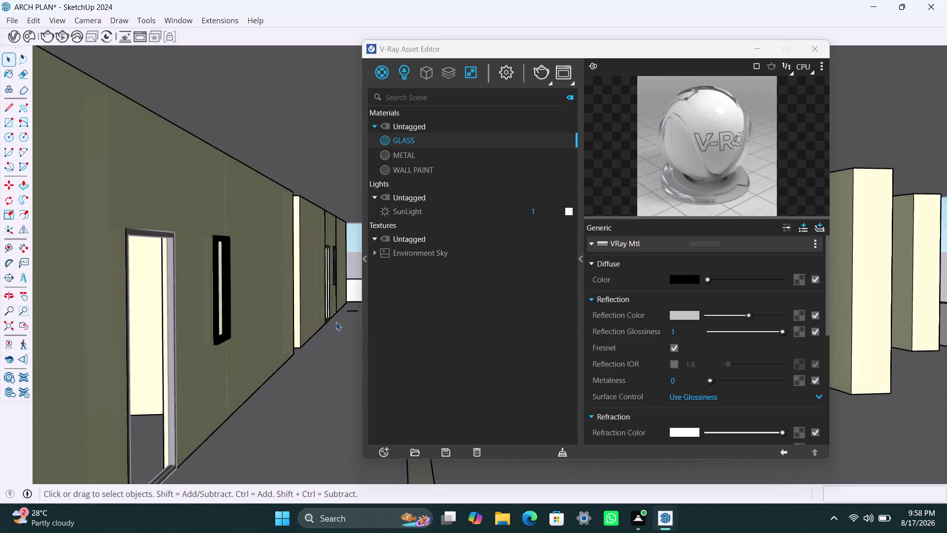
middle_drag(325, 316, 268, 349)
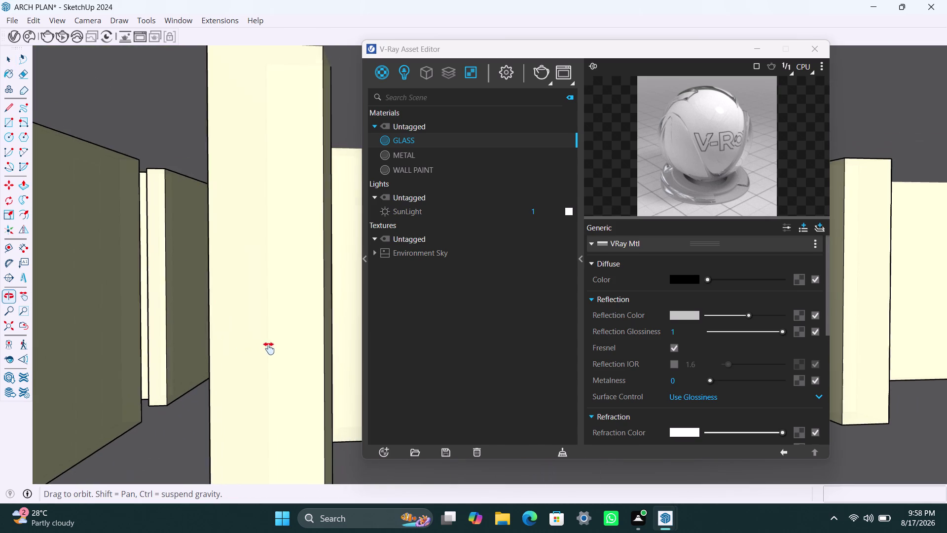
middle_drag(269, 348, 303, 374)
scroll(up, 3)
middle_drag(288, 322, 240, 340)
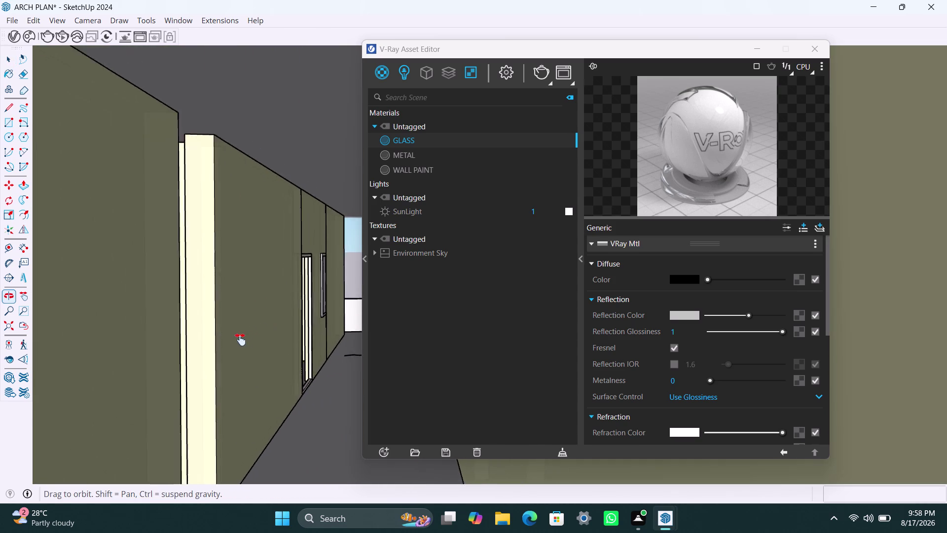
middle_drag(240, 340, 242, 344)
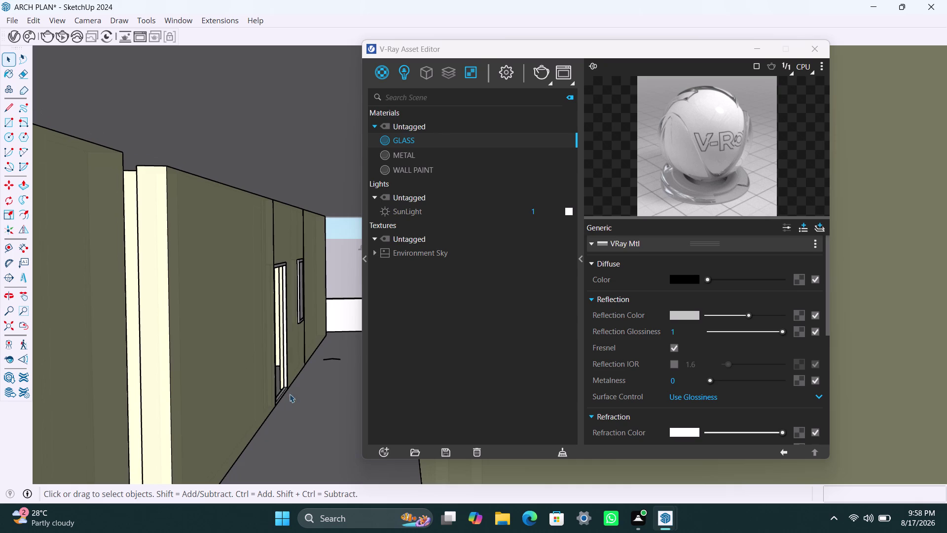
middle_drag(295, 407, 309, 409)
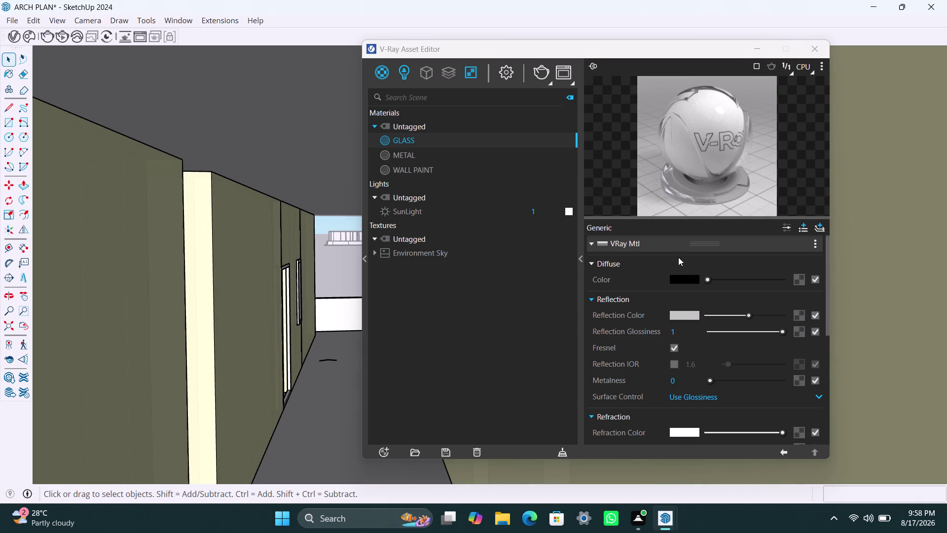
click(759, 45)
scroll(up, 3)
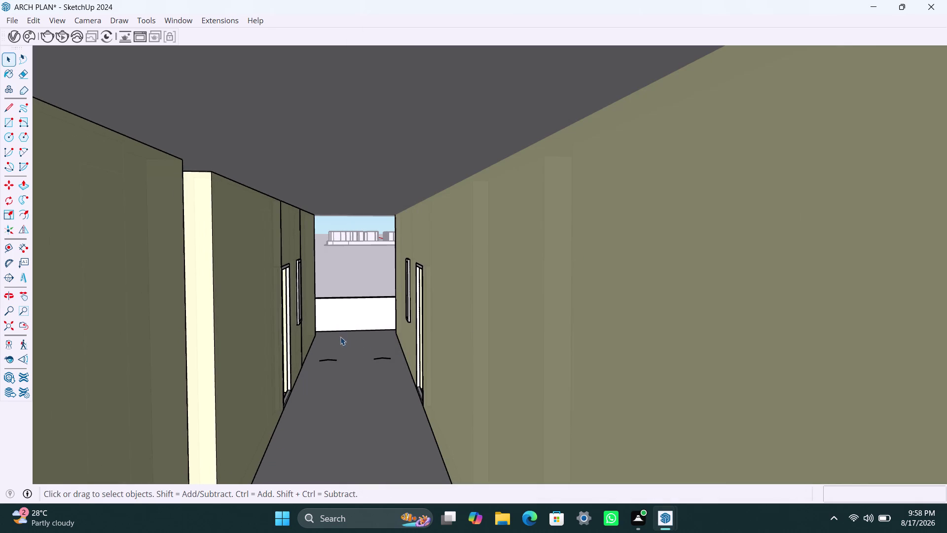
middle_drag(441, 319, 453, 321)
scroll(up, 3)
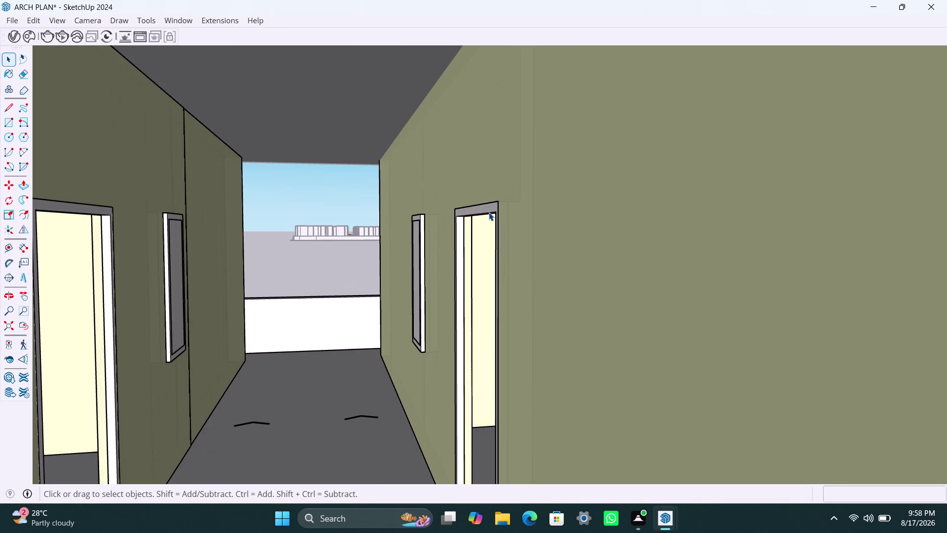
click(488, 213)
double_click(487, 211)
click(487, 210)
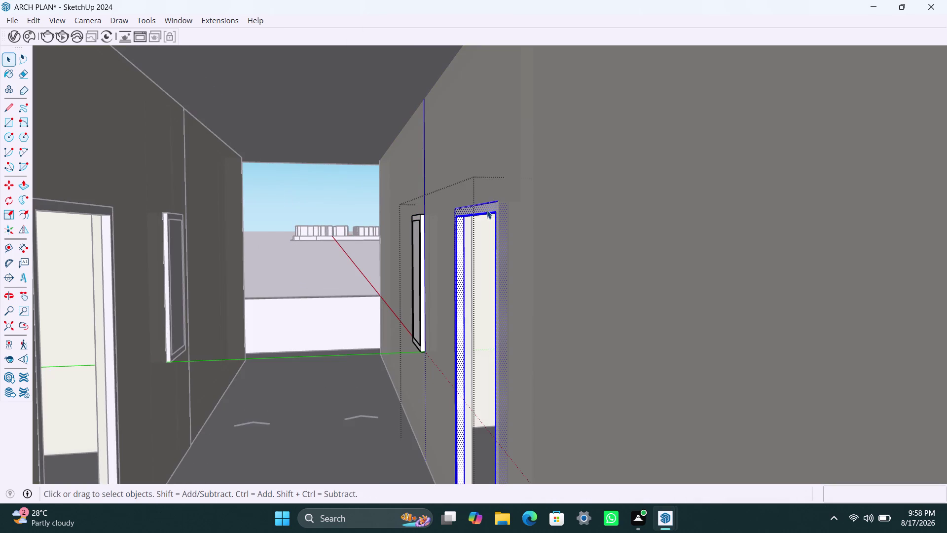
click(660, 516)
click(726, 450)
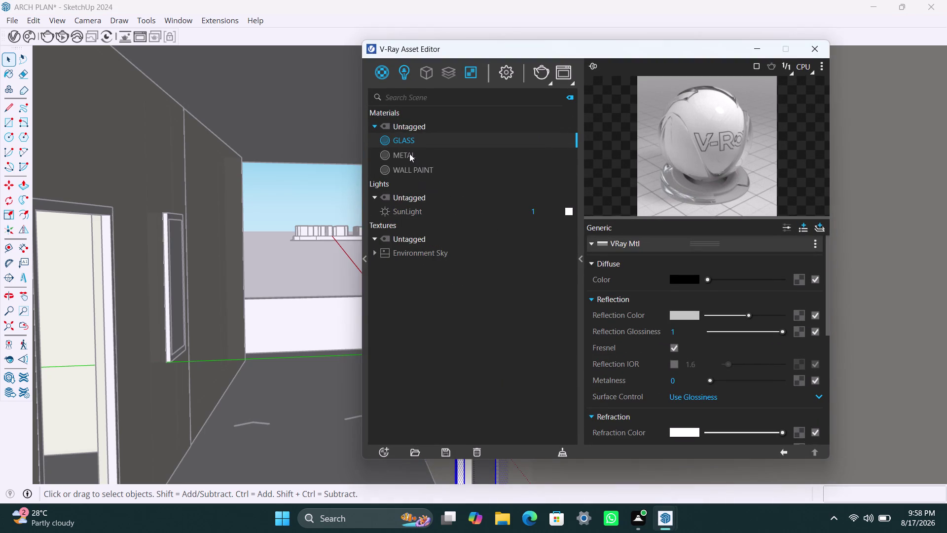
click(410, 153)
right_click(410, 154)
click(444, 177)
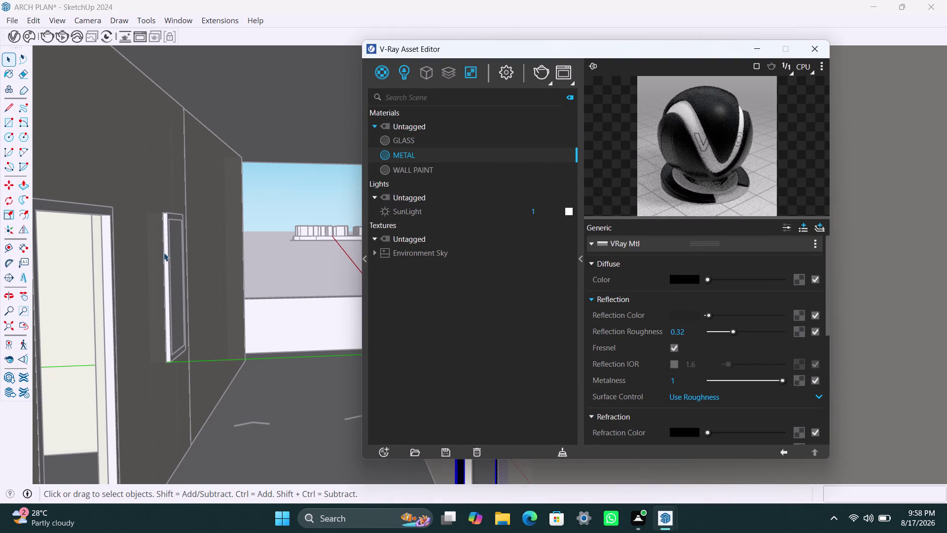
click(165, 251)
double_click(164, 252)
double_click(165, 252)
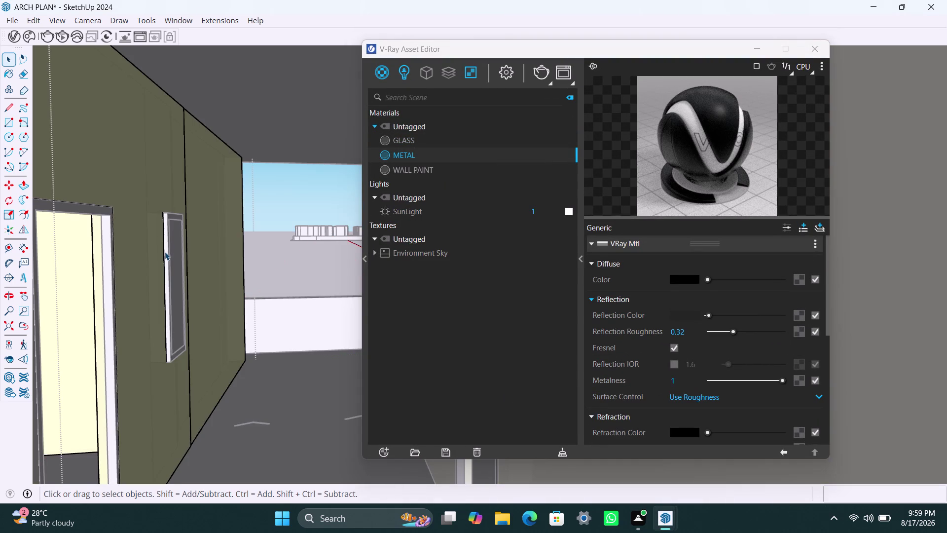
click(164, 252)
double_click(167, 245)
double_click(167, 245)
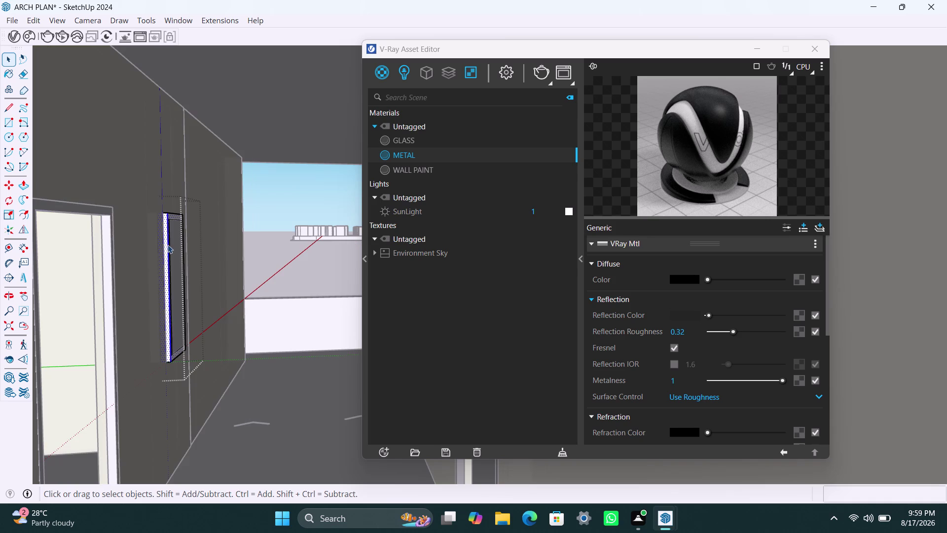
double_click(168, 245)
right_click(424, 154)
click(433, 177)
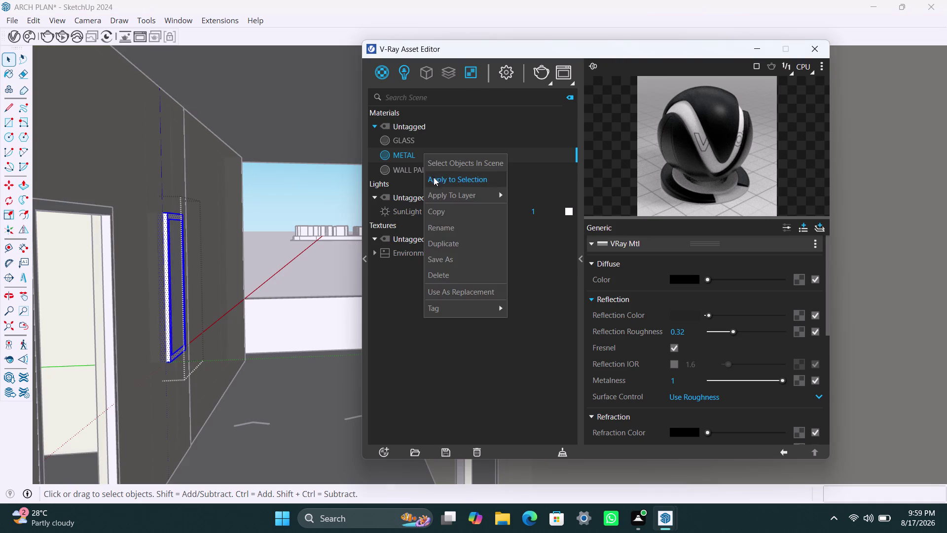
triple_click(100, 210)
double_click(99, 210)
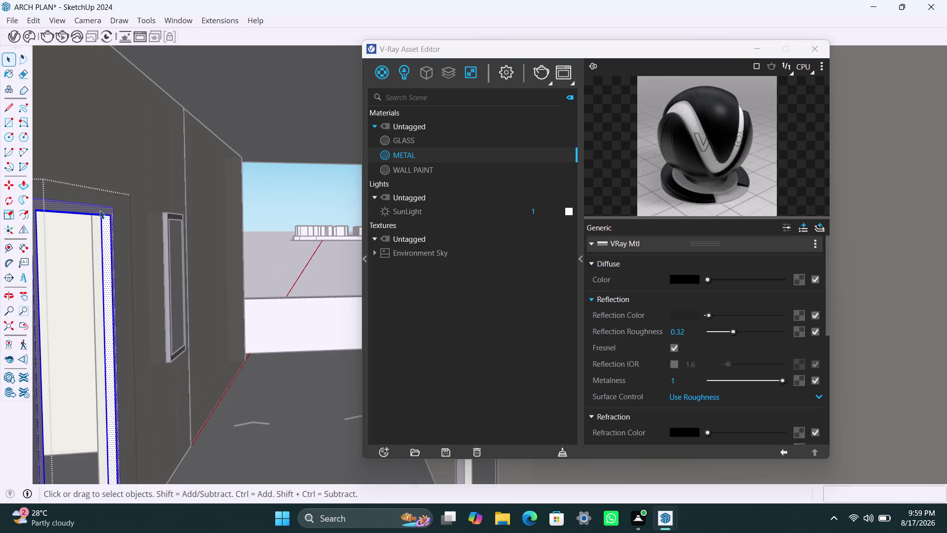
right_click(407, 157)
click(411, 180)
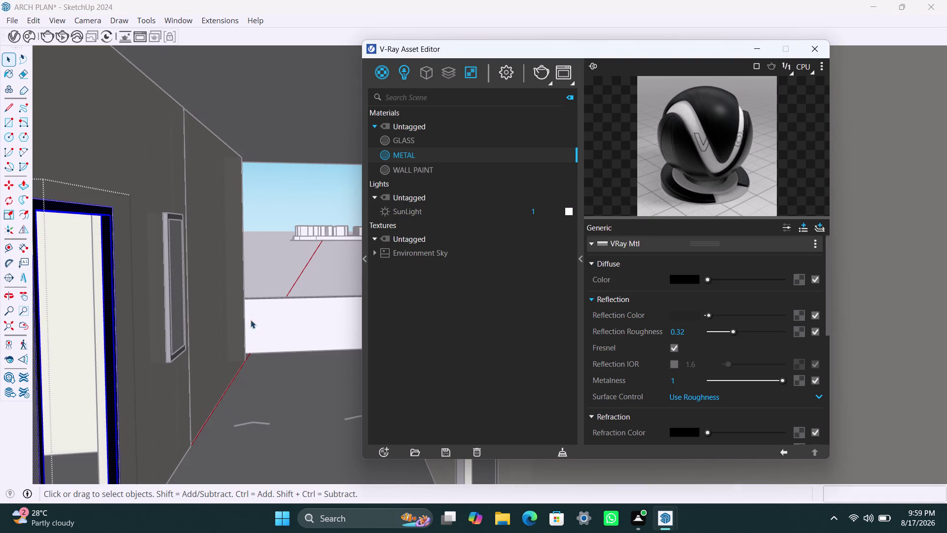
scroll(down, 3)
scroll(up, 3)
click(185, 248)
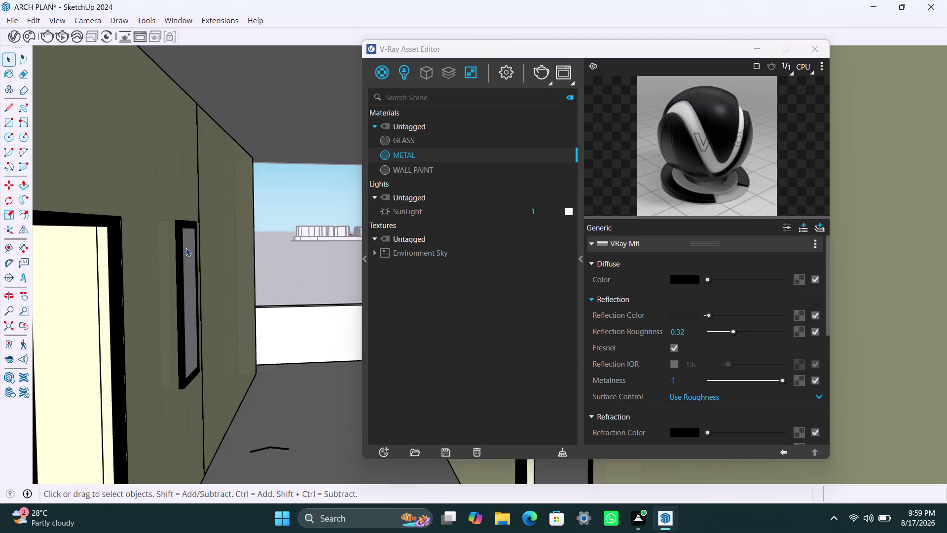
triple_click(186, 248)
click(186, 247)
click(400, 138)
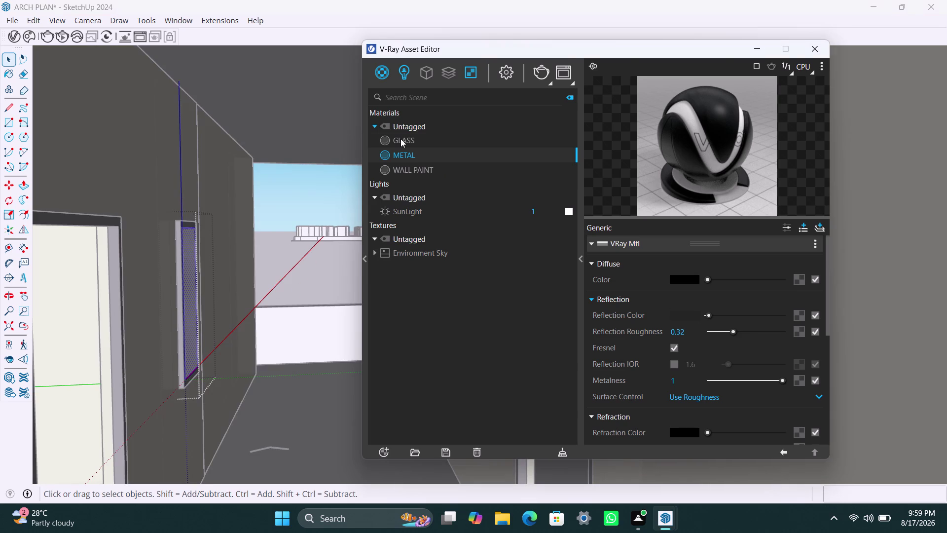
right_click(401, 139)
click(423, 166)
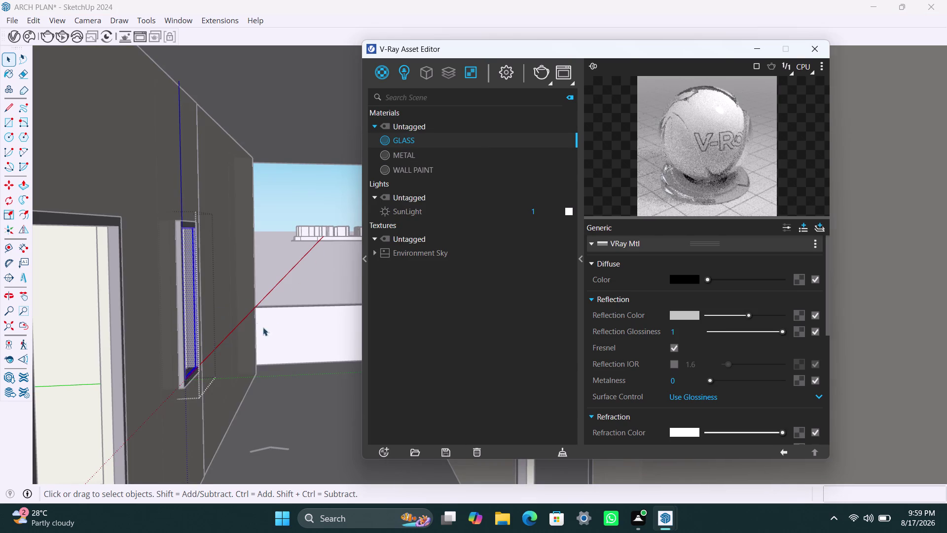
middle_drag(267, 328, 278, 332)
click(278, 322)
scroll(up, 3)
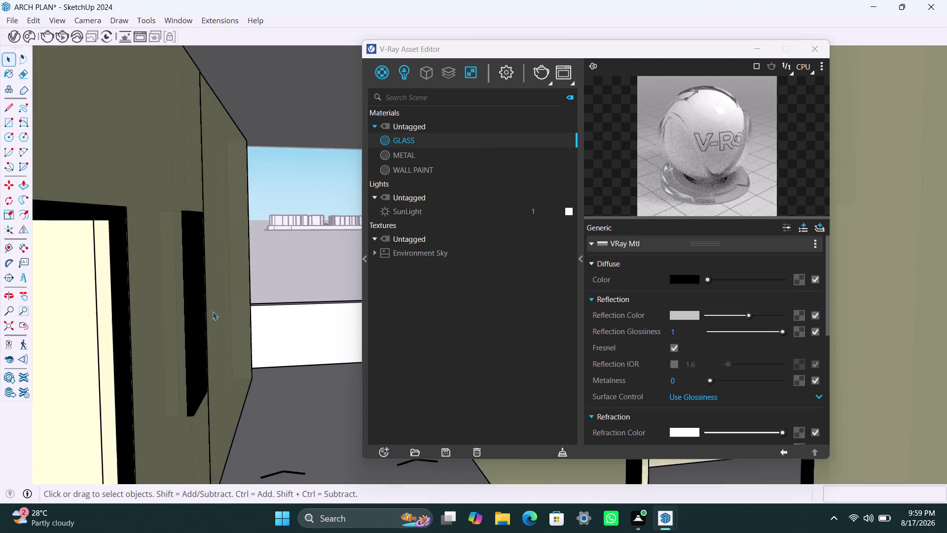
middle_drag(219, 313, 205, 318)
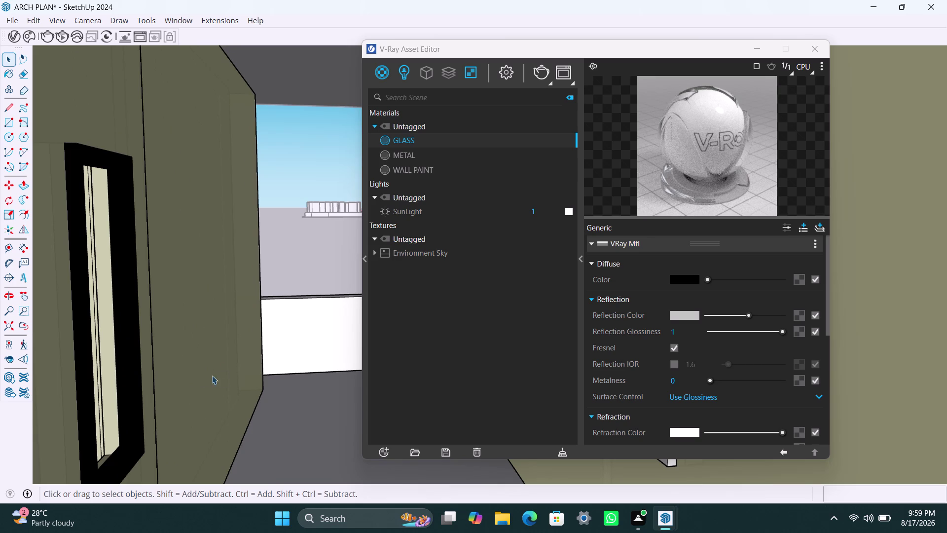
middle_drag(155, 382, 147, 400)
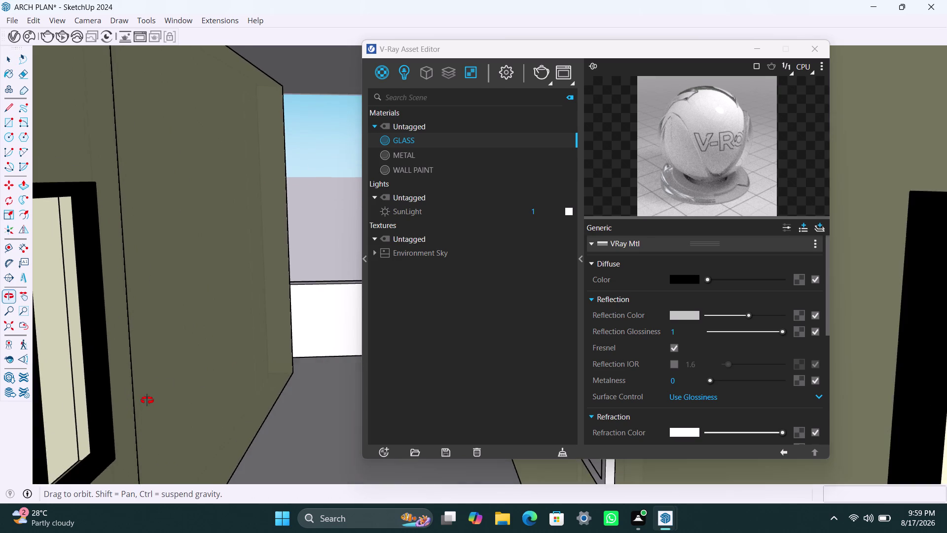
middle_drag(147, 400, 157, 403)
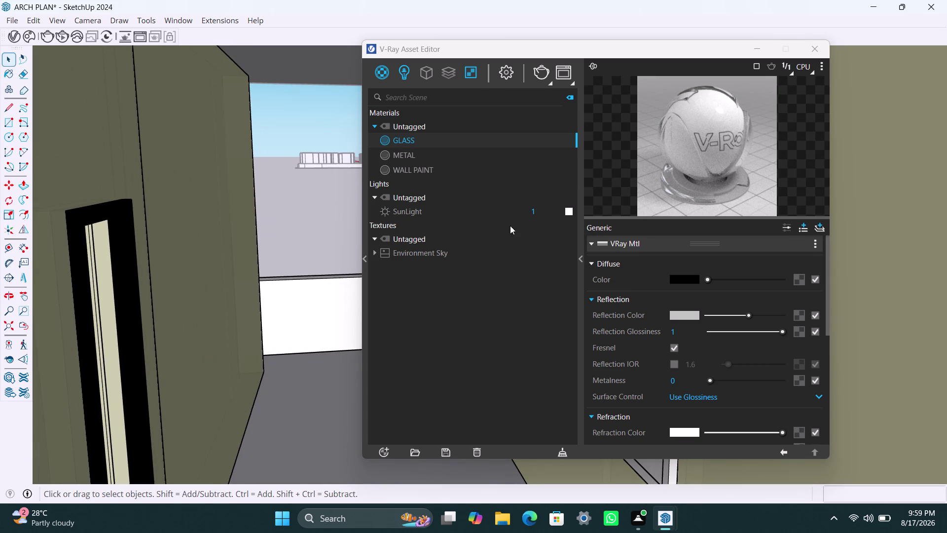
middle_drag(276, 341, 75, 340)
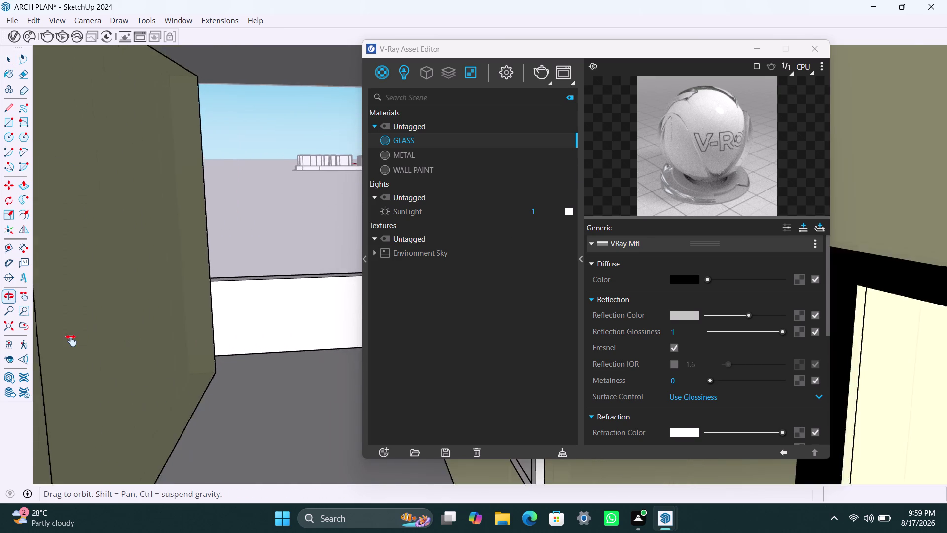
middle_drag(74, 340, 103, 349)
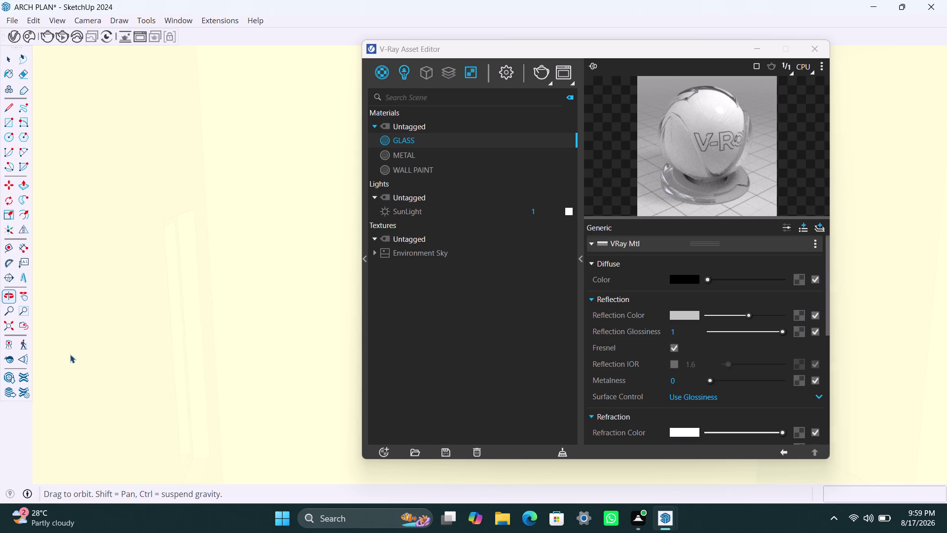
click(8, 324)
scroll(up, 3)
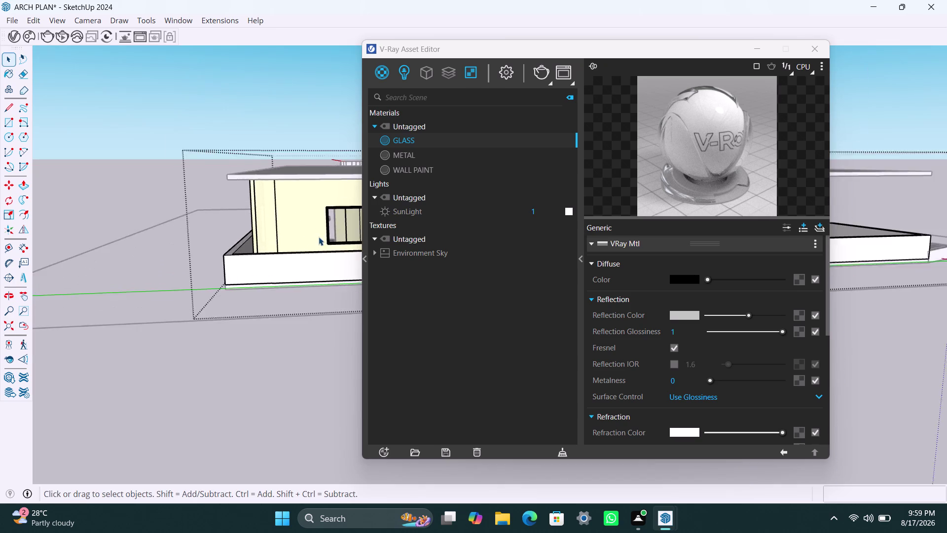
scroll(up, 3)
middle_drag(304, 254, 0, 350)
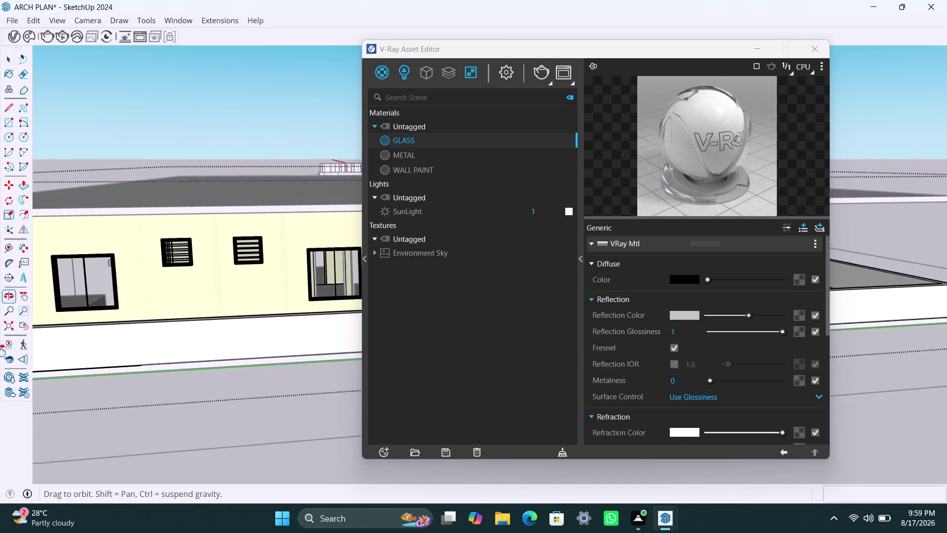
middle_drag(0, 350, 0, 351)
scroll(down, 3)
middle_drag(275, 327, 172, 332)
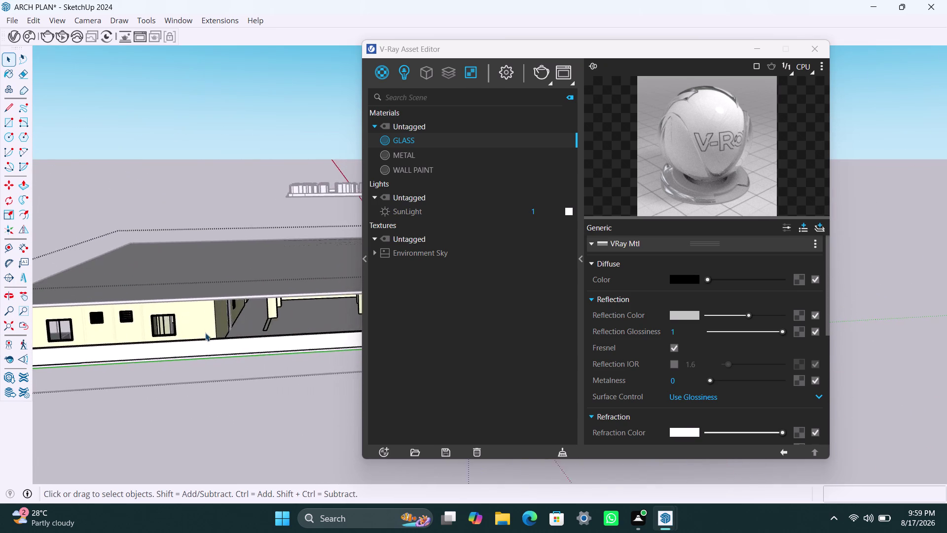
scroll(up, 3)
middle_click(257, 322)
scroll(up, 3)
middle_drag(271, 306, 273, 307)
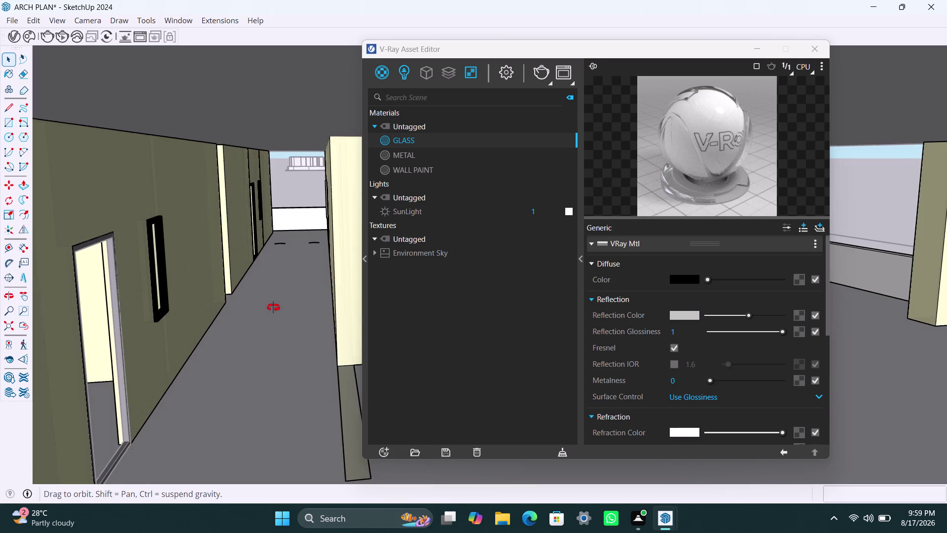
middle_drag(273, 308, 281, 309)
scroll(up, 3)
scroll(up, 3)
scroll(up, 3)
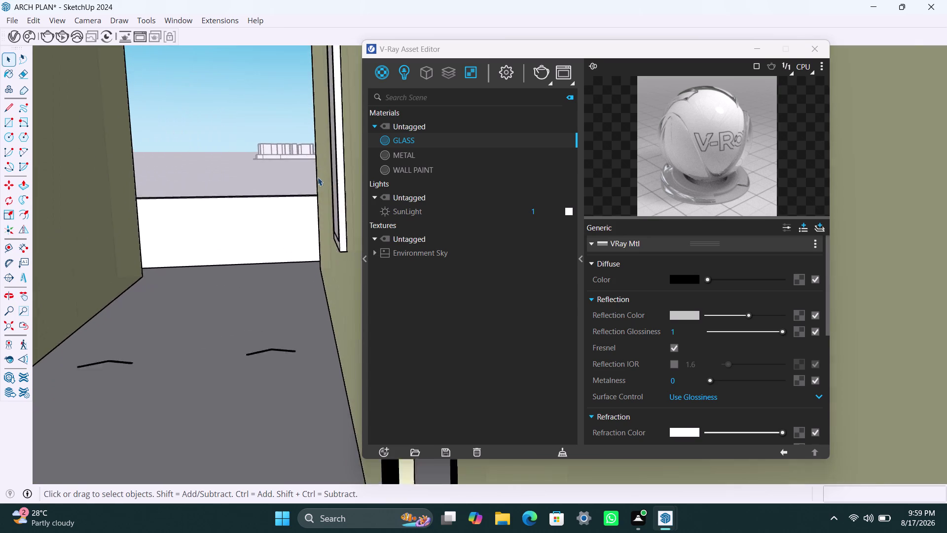
scroll(down, 3)
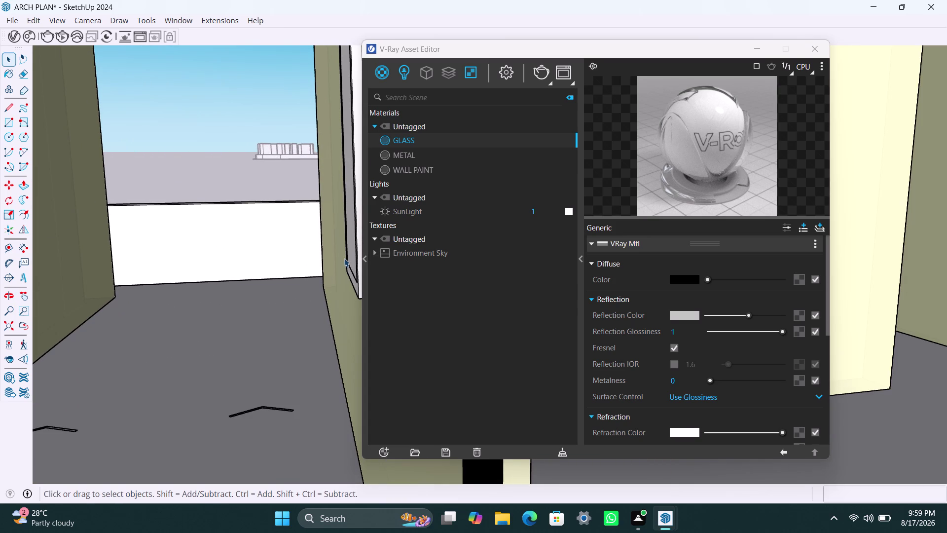
middle_drag(345, 258, 315, 266)
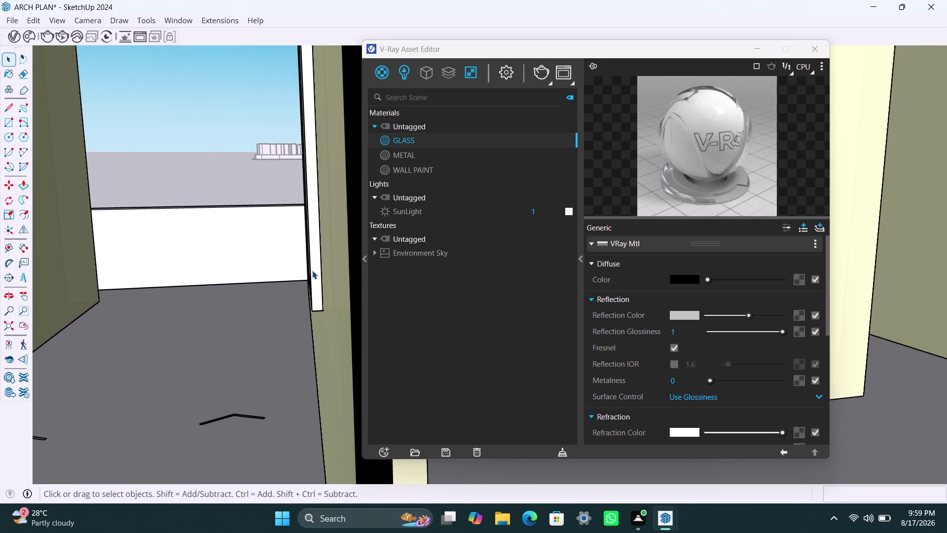
middle_drag(312, 270, 343, 280)
triple_click(347, 285)
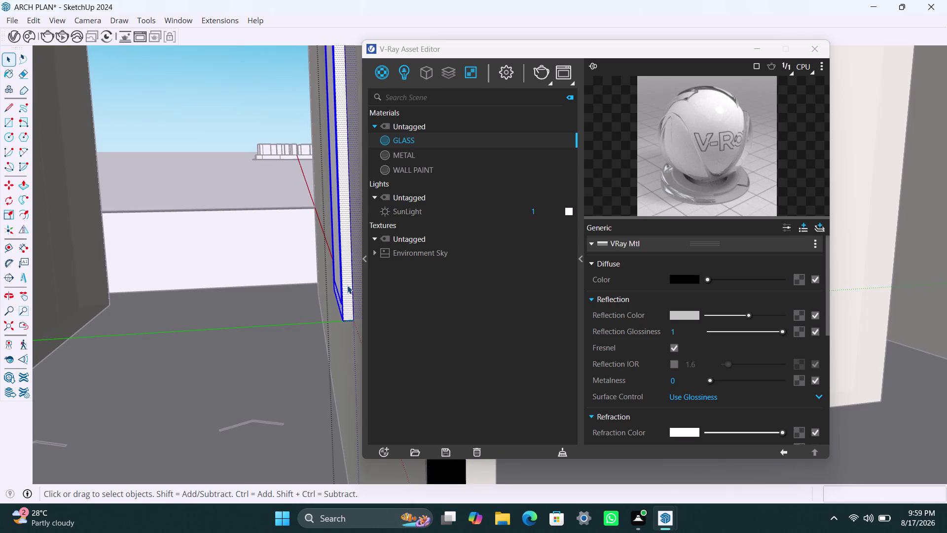
click(348, 286)
triple_click(347, 285)
double_click(347, 285)
click(408, 154)
right_click(407, 154)
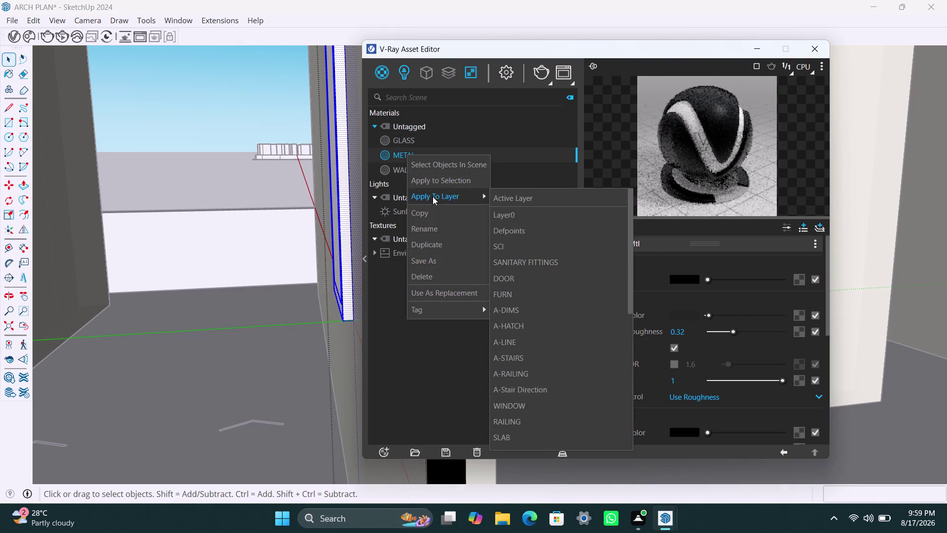
click(432, 185)
scroll(up, 3)
middle_drag(341, 286, 345, 288)
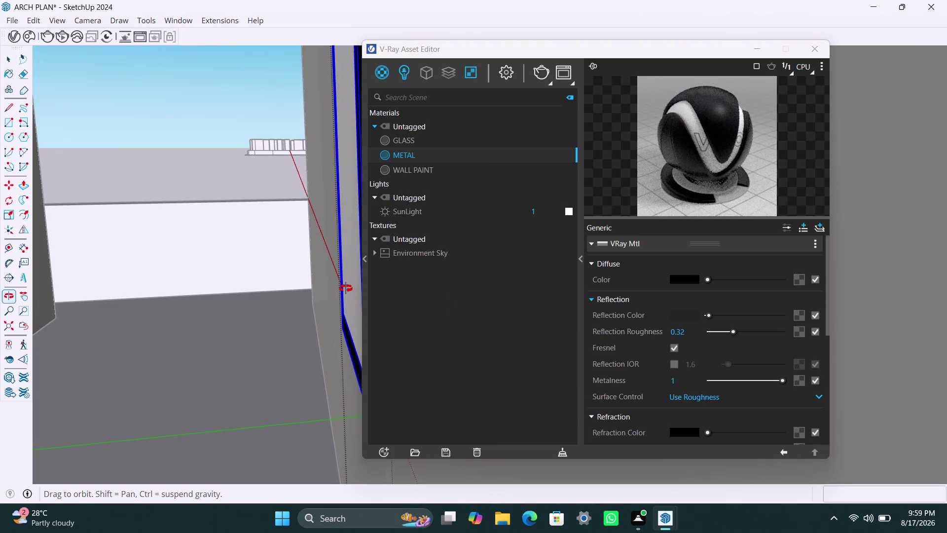
middle_drag(346, 288, 347, 288)
scroll(up, 3)
triple_click(354, 258)
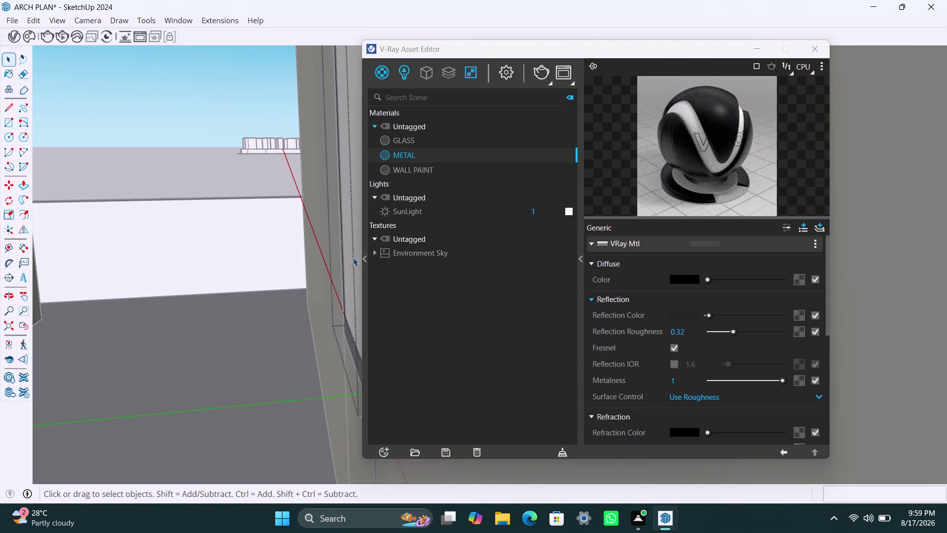
click(353, 258)
triple_click(353, 258)
click(354, 258)
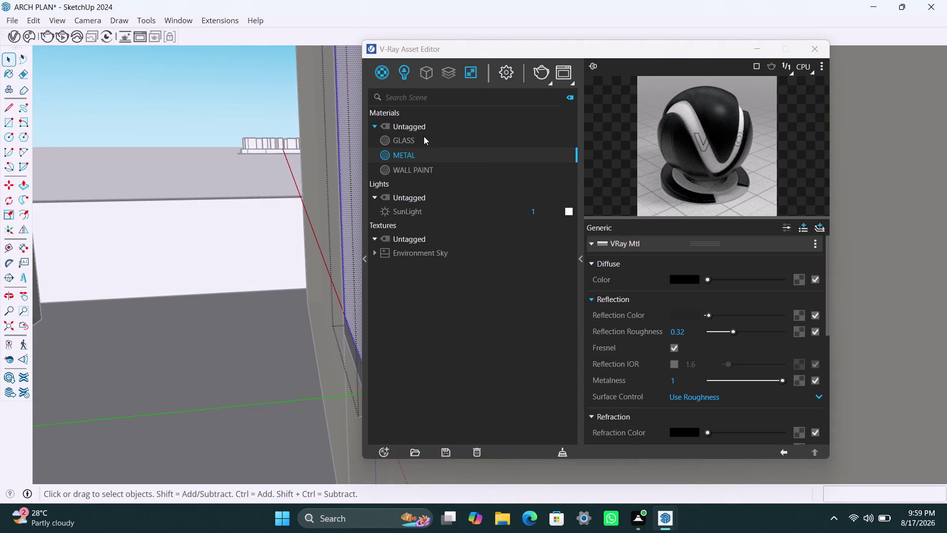
click(422, 140)
right_click(422, 140)
click(438, 167)
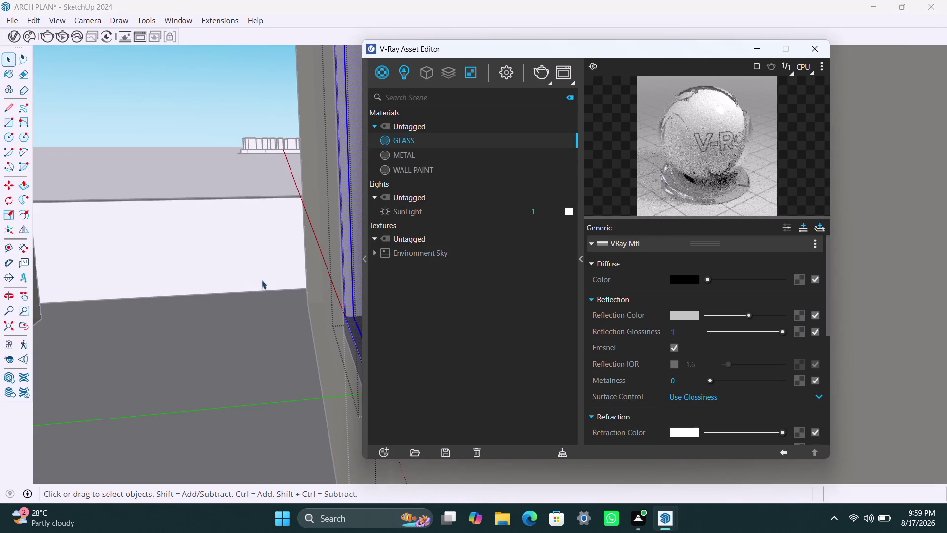
scroll(down, 3)
scroll(down, 3)
scroll(down, 3)
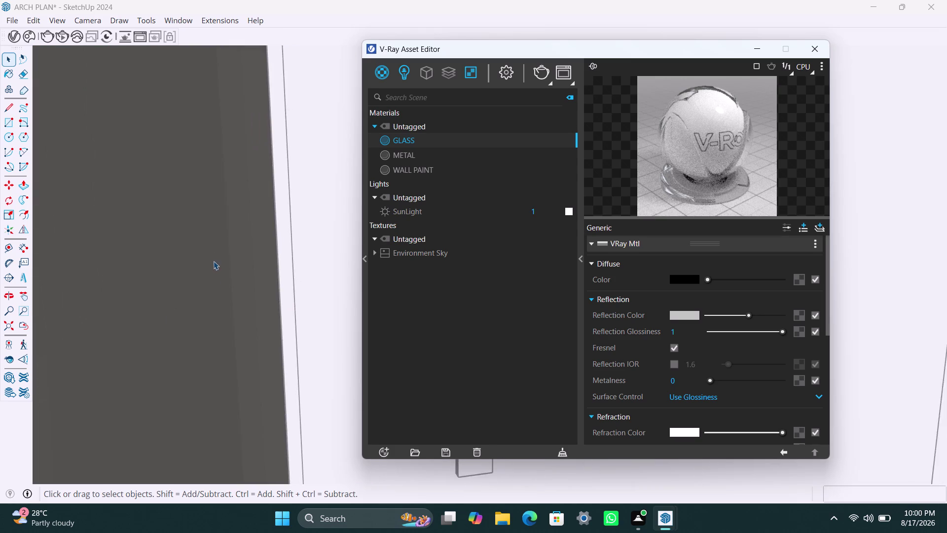
scroll(down, 3)
scroll(down, 3)
scroll(down, 3)
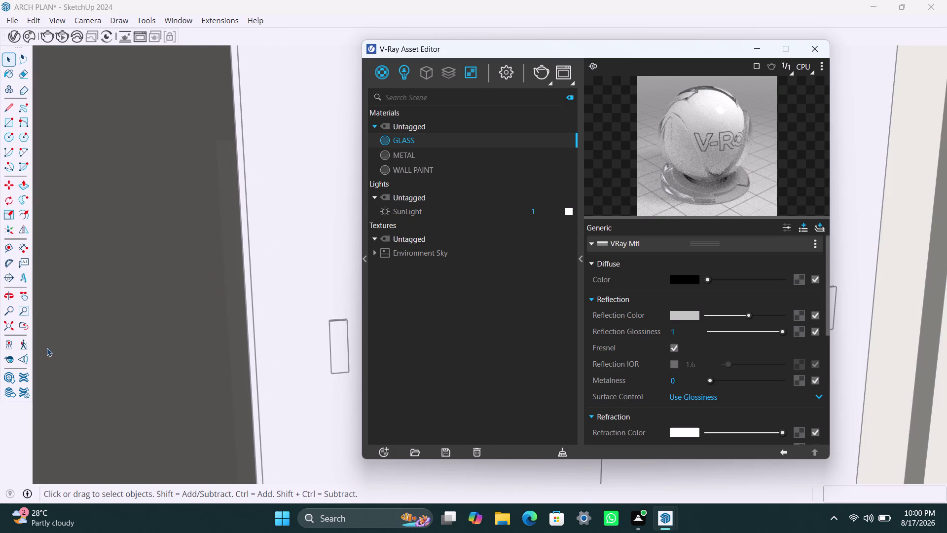
click(8, 330)
click(172, 312)
triple_click(148, 351)
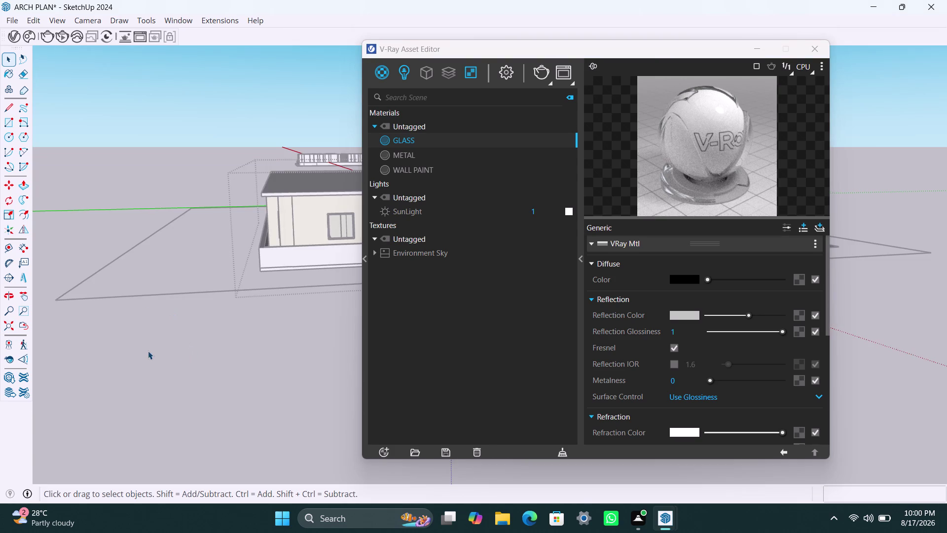
scroll(down, 3)
middle_drag(261, 323, 98, 347)
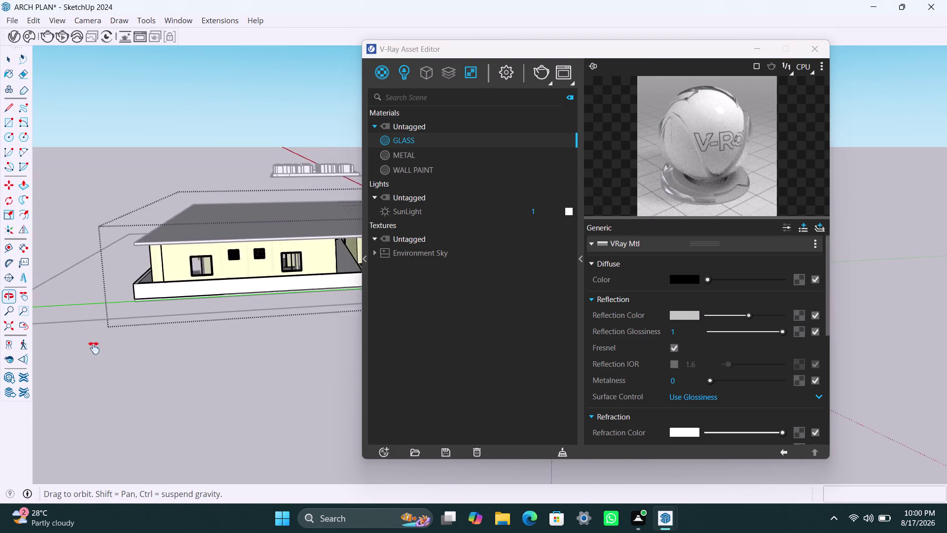
middle_drag(98, 347, 93, 347)
scroll(up, 3)
middle_drag(231, 283, 187, 300)
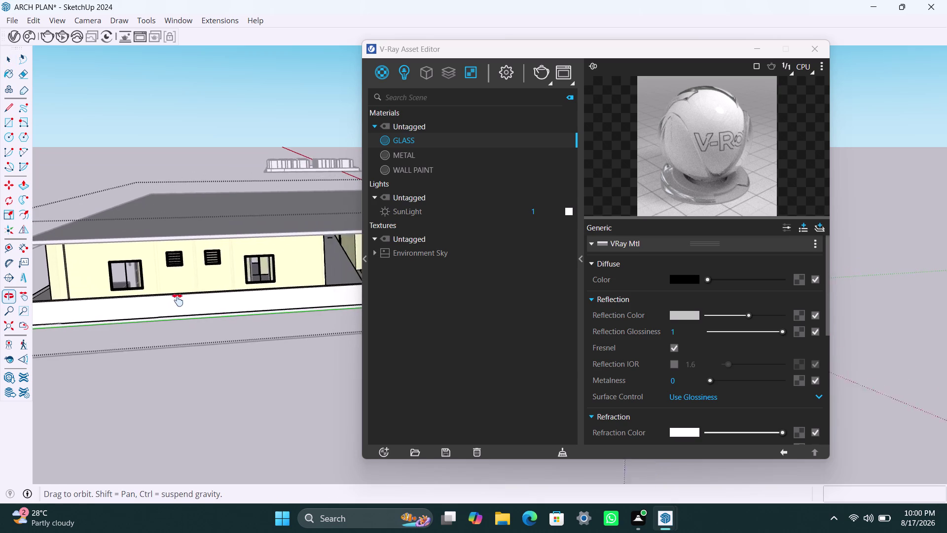
middle_drag(188, 300, 77, 284)
scroll(up, 3)
middle_drag(280, 273, 252, 276)
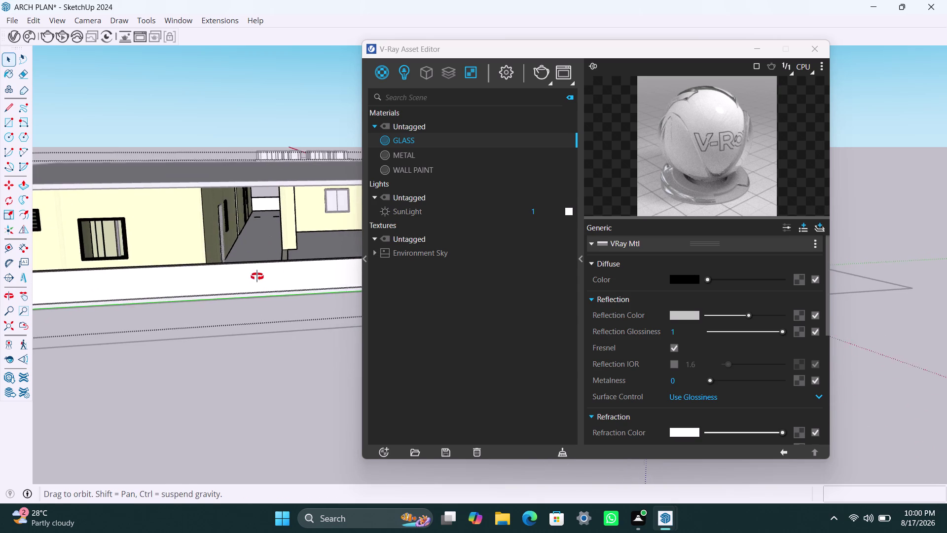
middle_drag(252, 277, 166, 273)
scroll(up, 3)
scroll(up, 3)
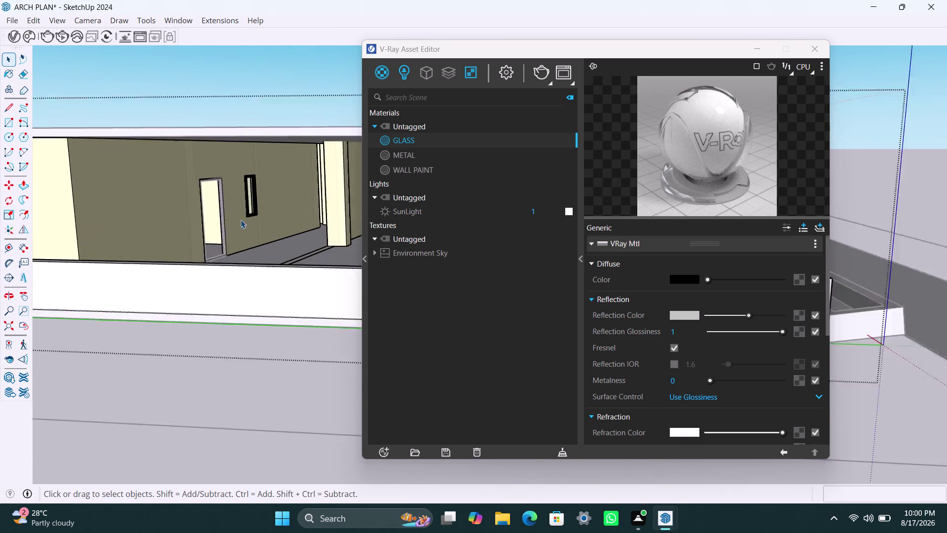
middle_drag(243, 229, 222, 232)
scroll(up, 3)
scroll(up, 3)
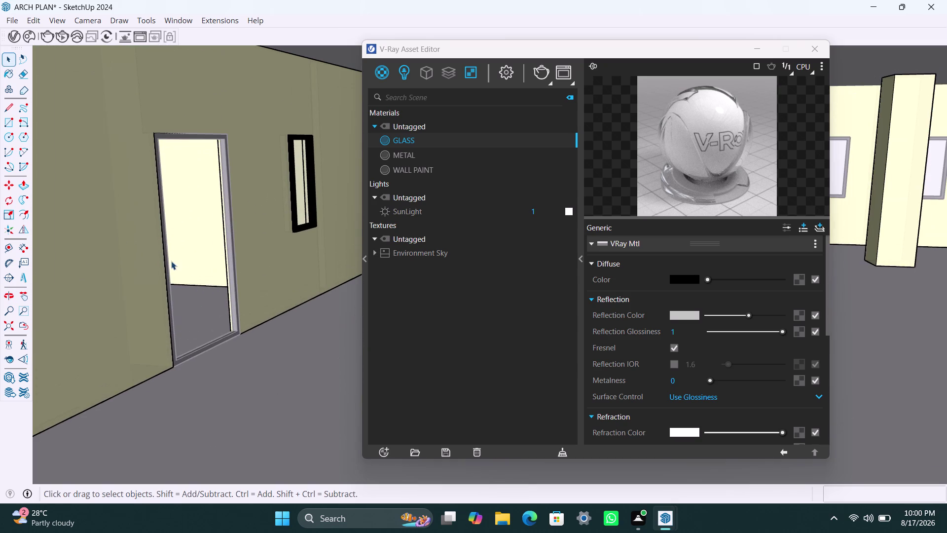
middle_drag(171, 261, 162, 261)
click(261, 307)
triple_click(281, 334)
click(281, 335)
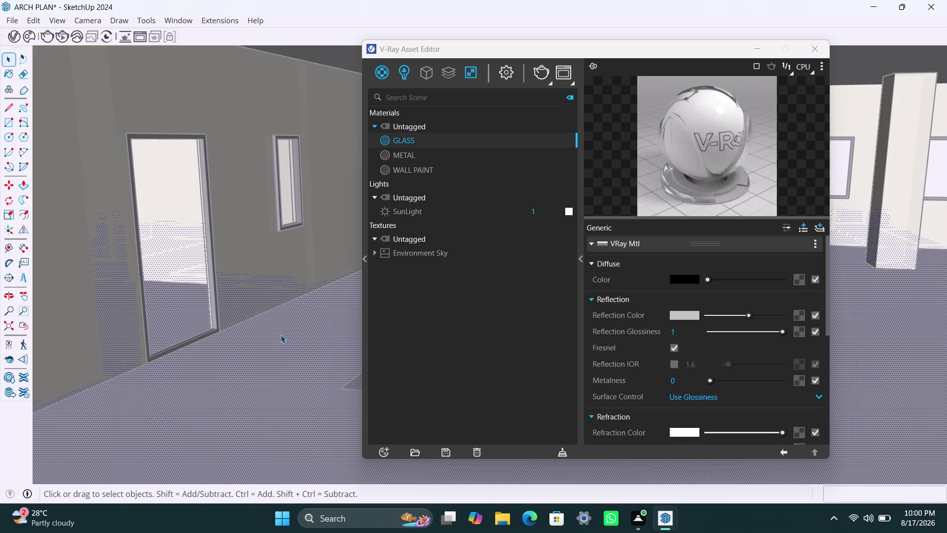
scroll(down, 3)
double_click(207, 101)
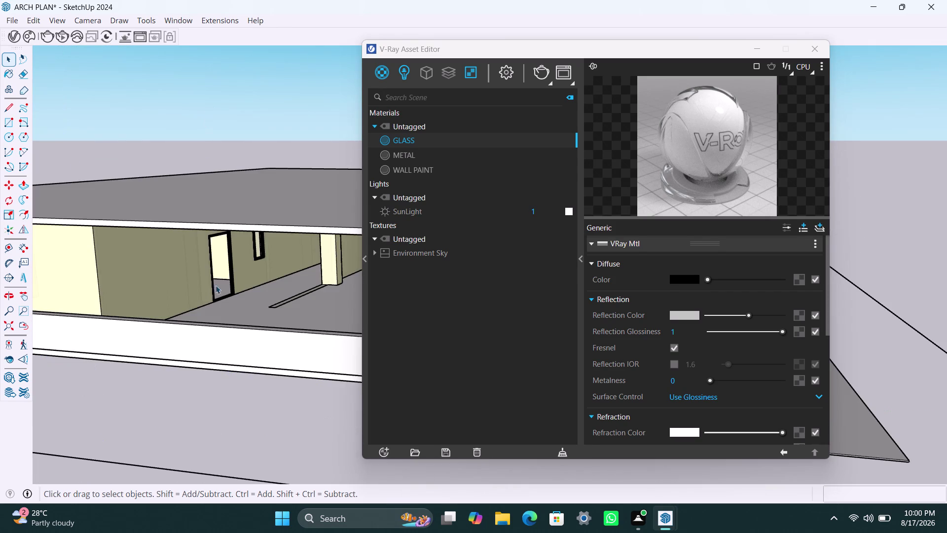
scroll(up, 3)
middle_drag(241, 316, 222, 317)
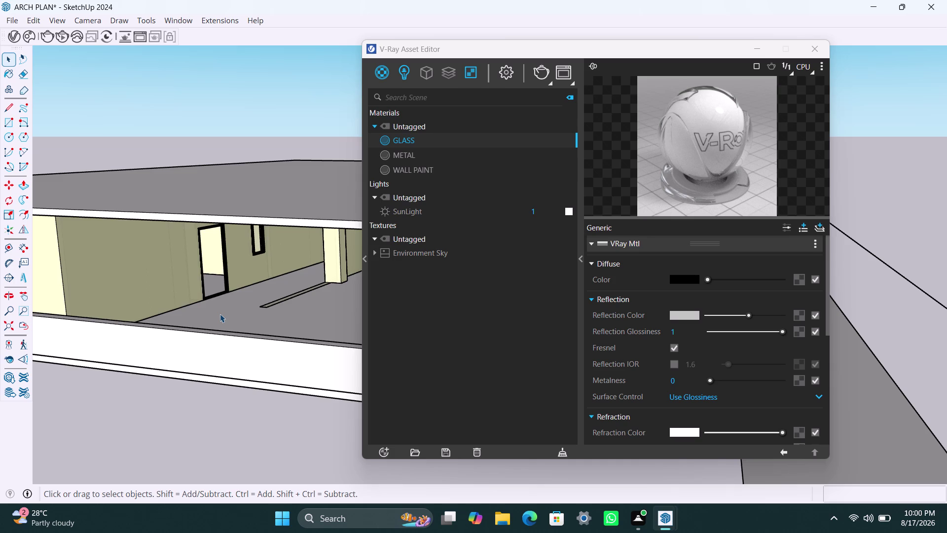
scroll(down, 3)
middle_drag(265, 350, 166, 350)
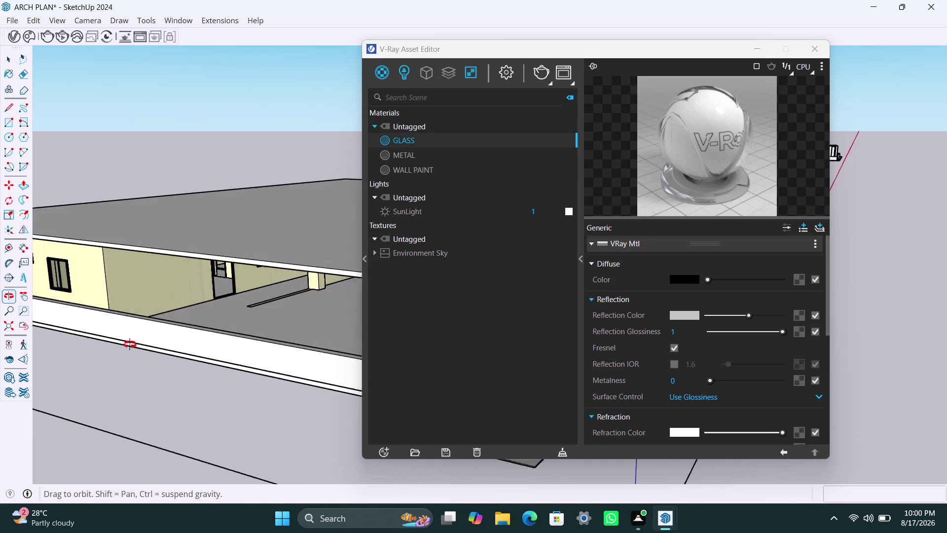
middle_drag(166, 350, 60, 336)
scroll(down, 3)
middle_drag(194, 352, 77, 356)
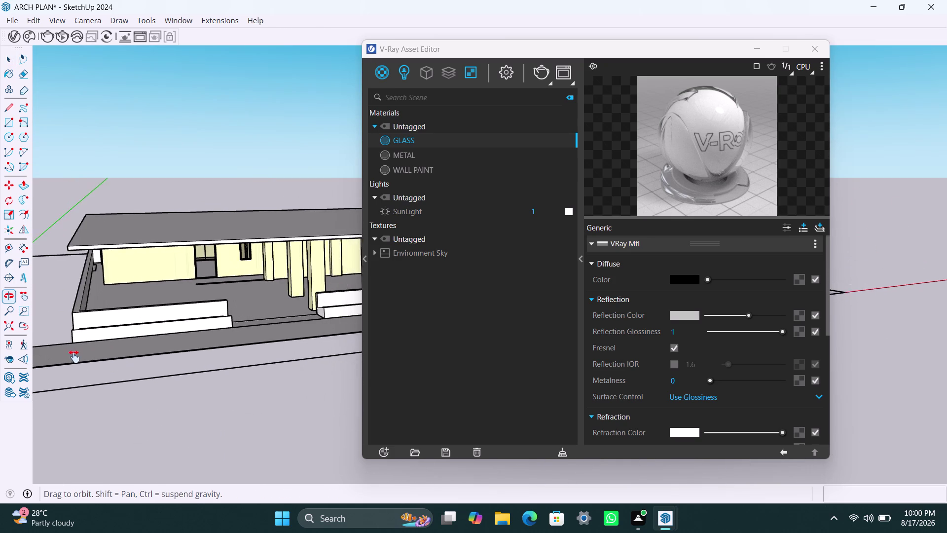
middle_drag(77, 356, 74, 356)
scroll(up, 3)
middle_drag(185, 341, 140, 352)
middle_drag(171, 352, 172, 367)
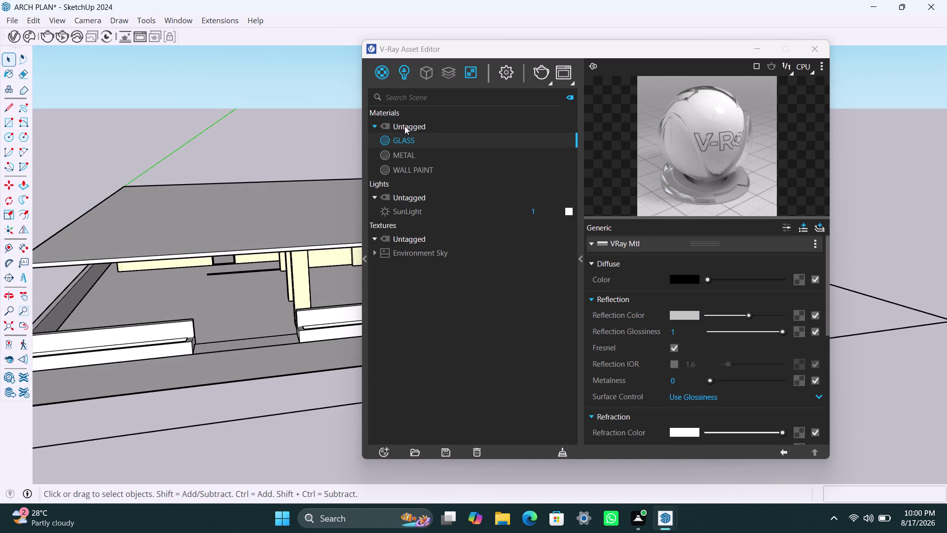
click(379, 74)
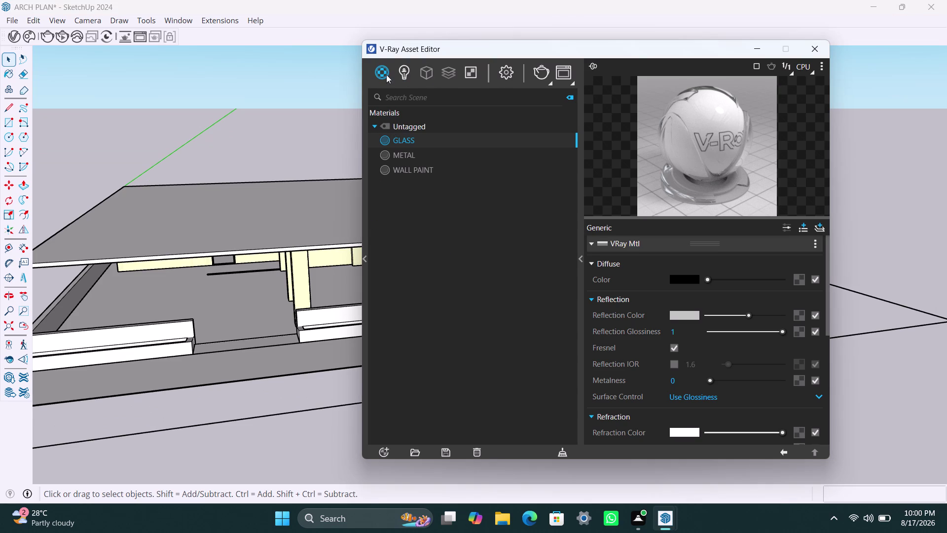
Open the Chaos Cosmos browser showing its 49 downloaded assets.
right_click(386, 73)
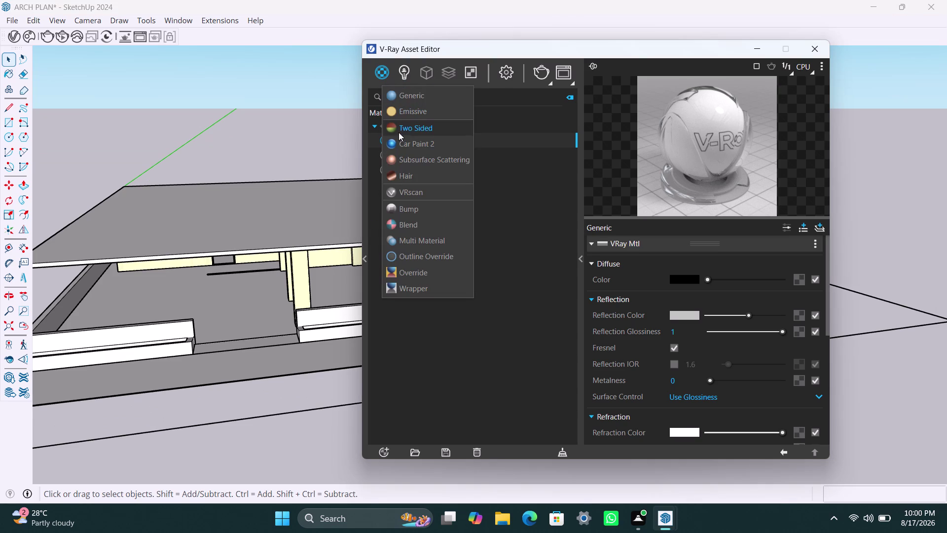
click(30, 39)
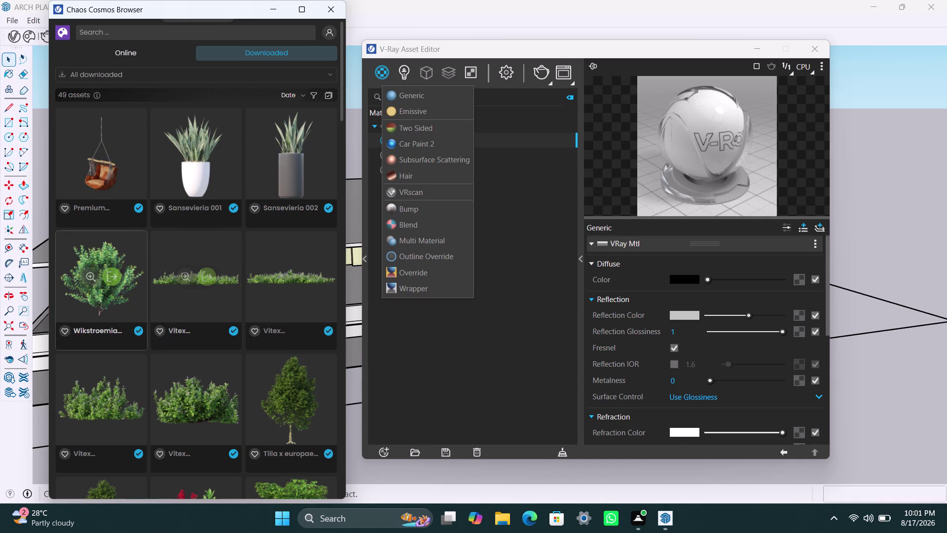
Import the Wikstroemia uva ursi shrub and place three copies along the planter wall.
click(120, 284)
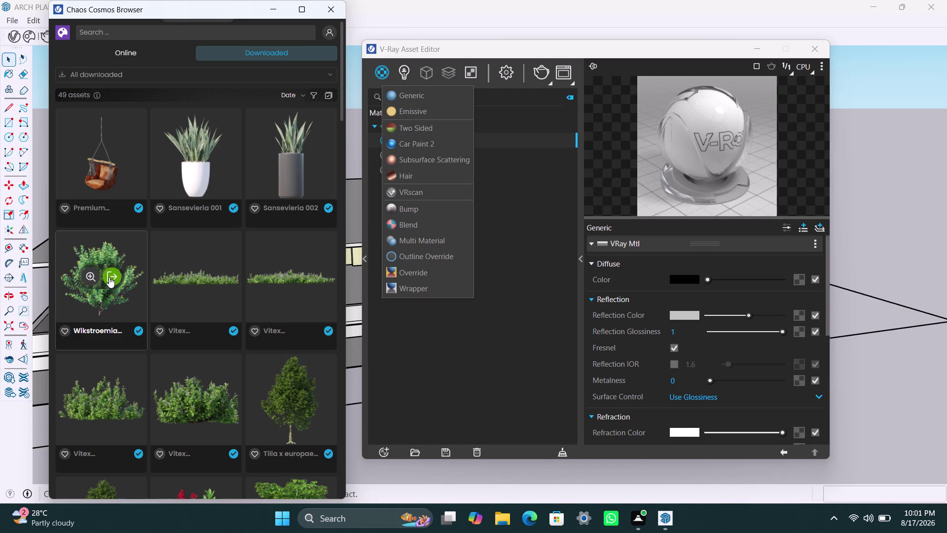
click(109, 276)
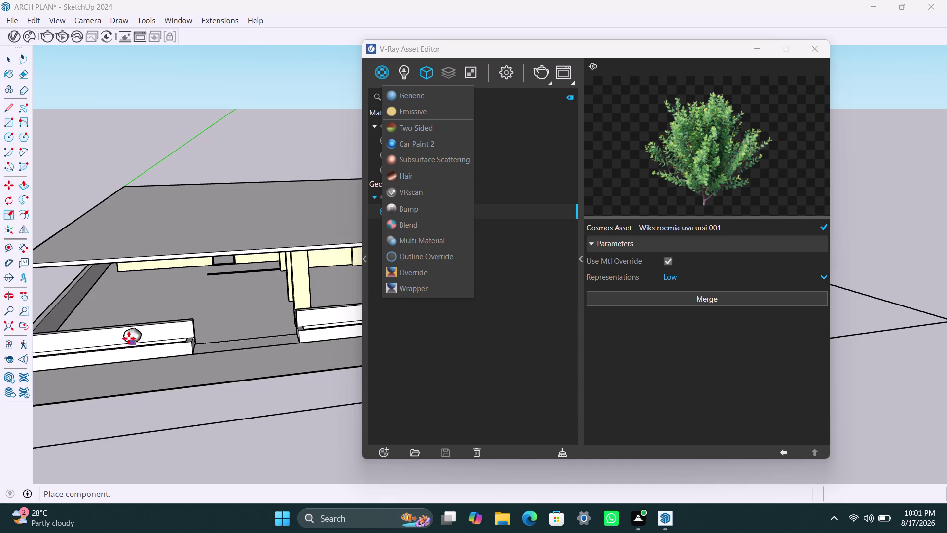
scroll(up, 3)
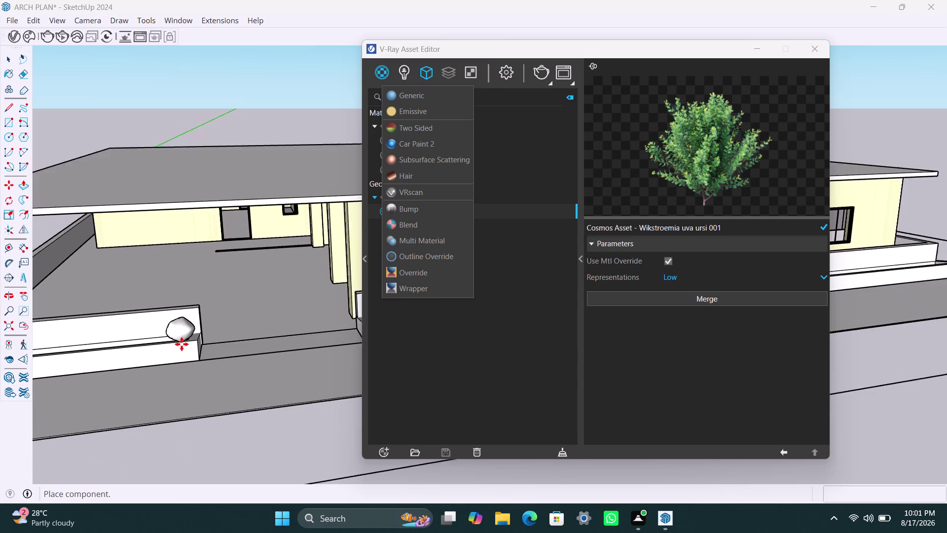
scroll(up, 3)
middle_drag(172, 337, 177, 354)
scroll(up, 3)
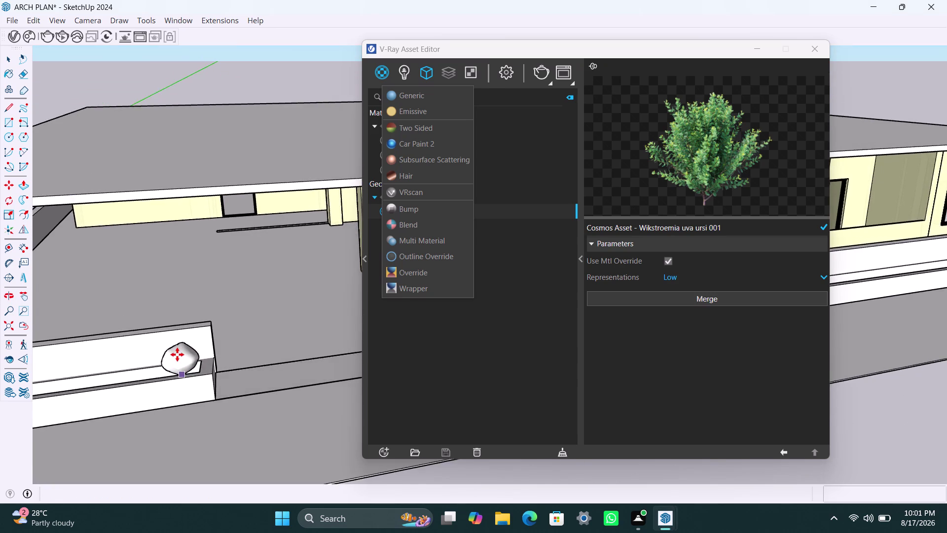
scroll(up, 3)
scroll(up, 3)
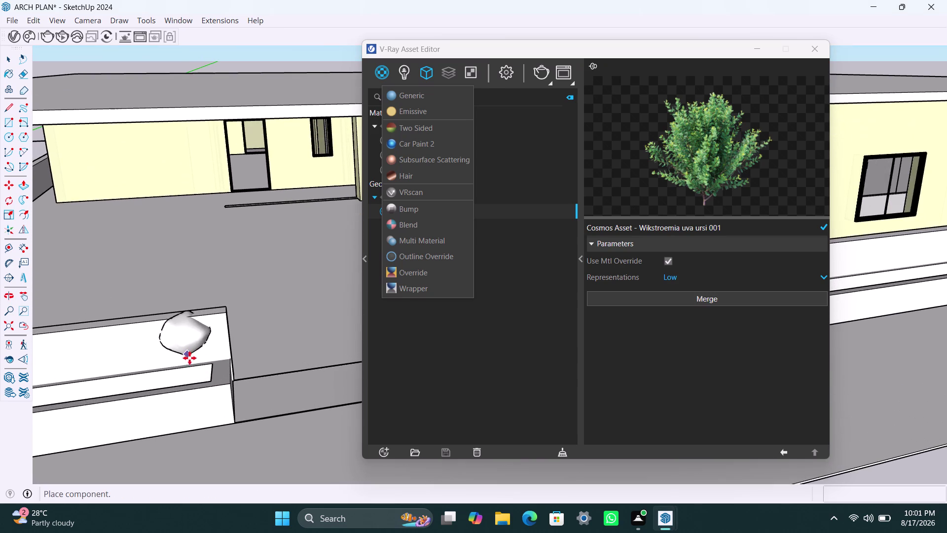
click(195, 383)
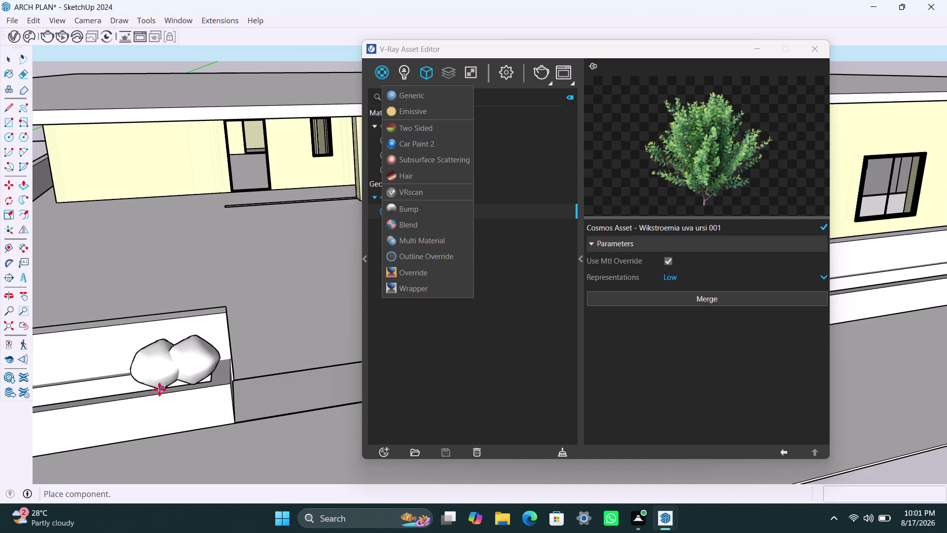
click(149, 390)
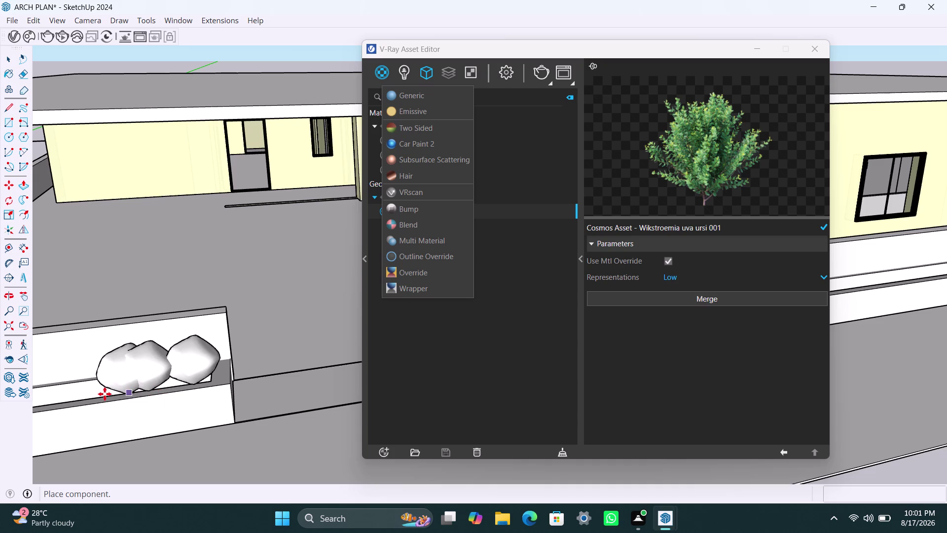
click(99, 400)
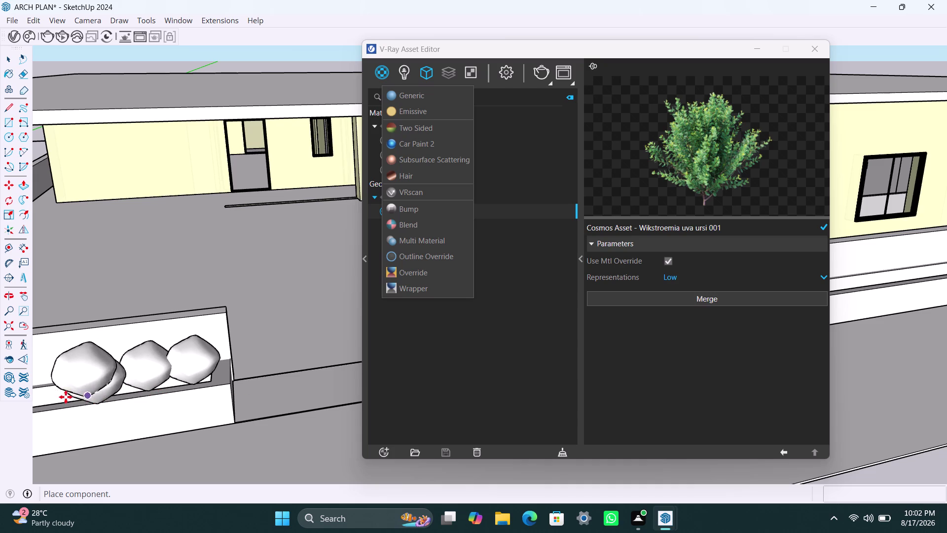
Place the fourth and fifth Wikstroemia shrubs further along the planter.
scroll(down, 3)
scroll(down, 3)
middle_drag(81, 395, 248, 366)
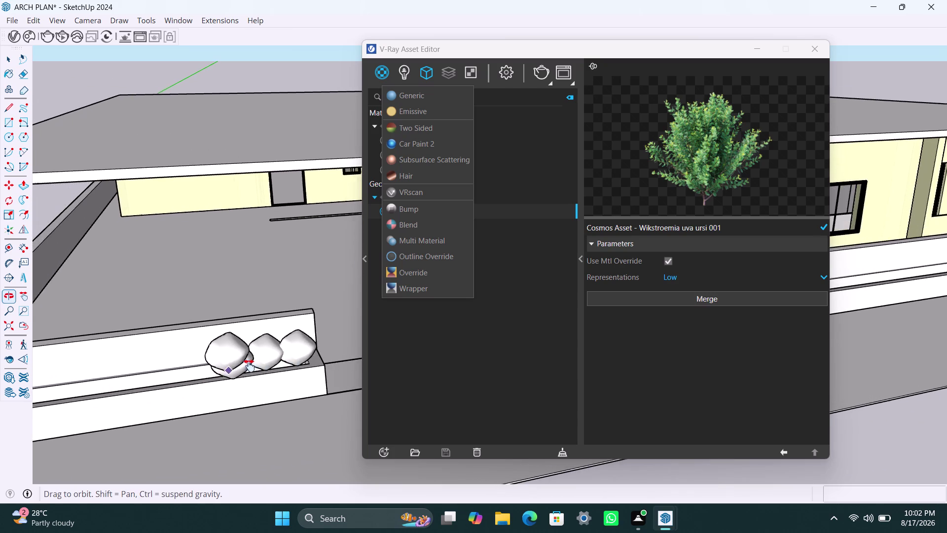
middle_drag(248, 366, 256, 364)
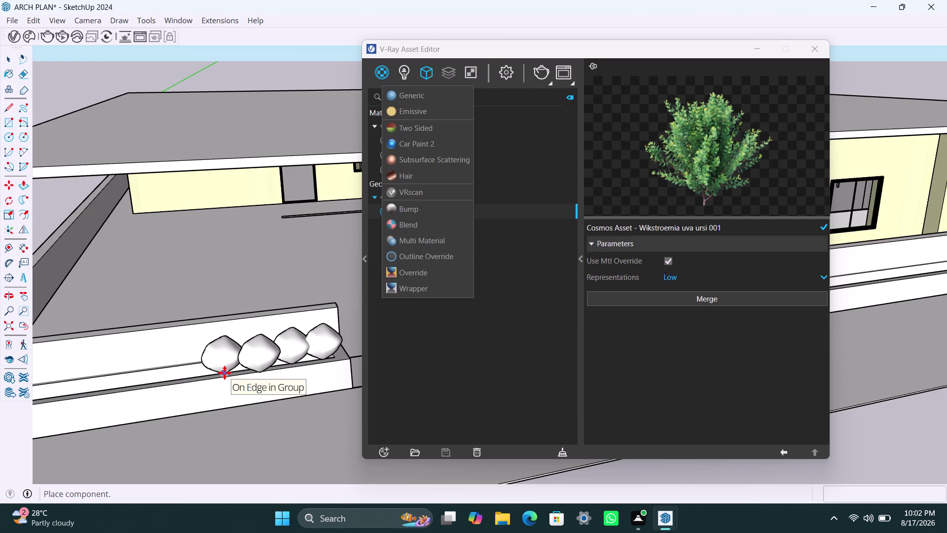
click(225, 372)
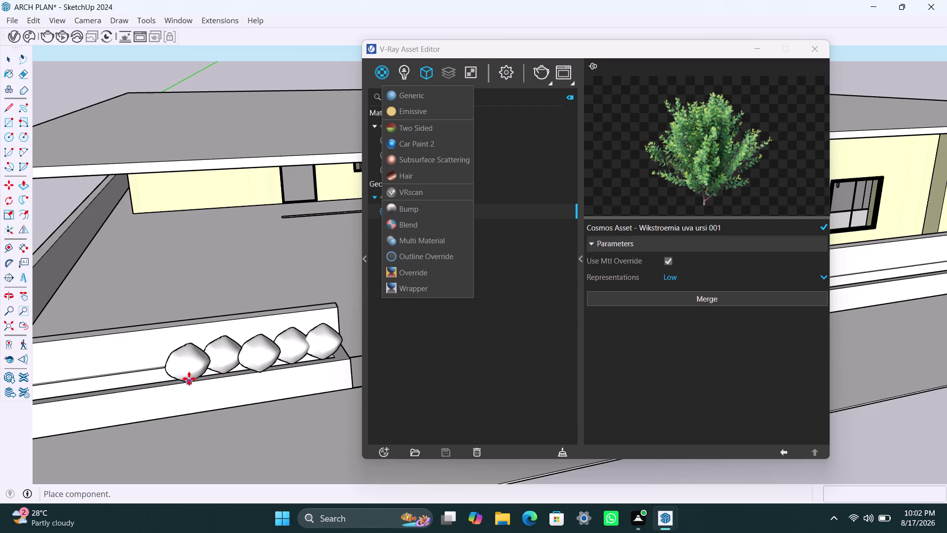
click(189, 378)
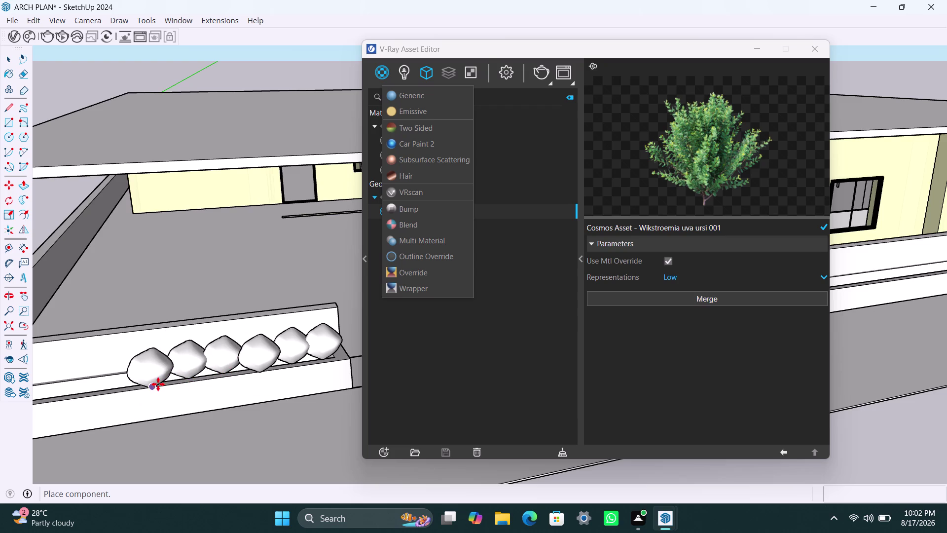
key(Escape)
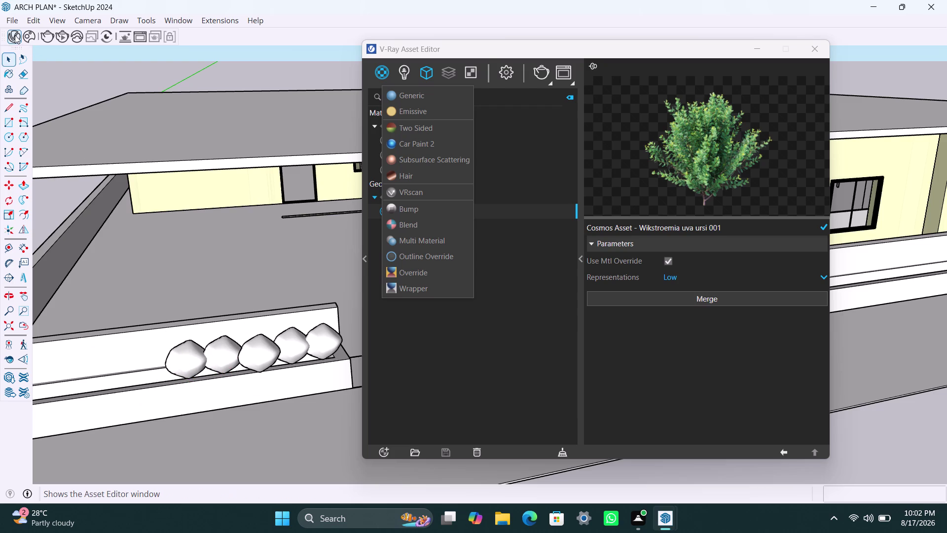
click(23, 34)
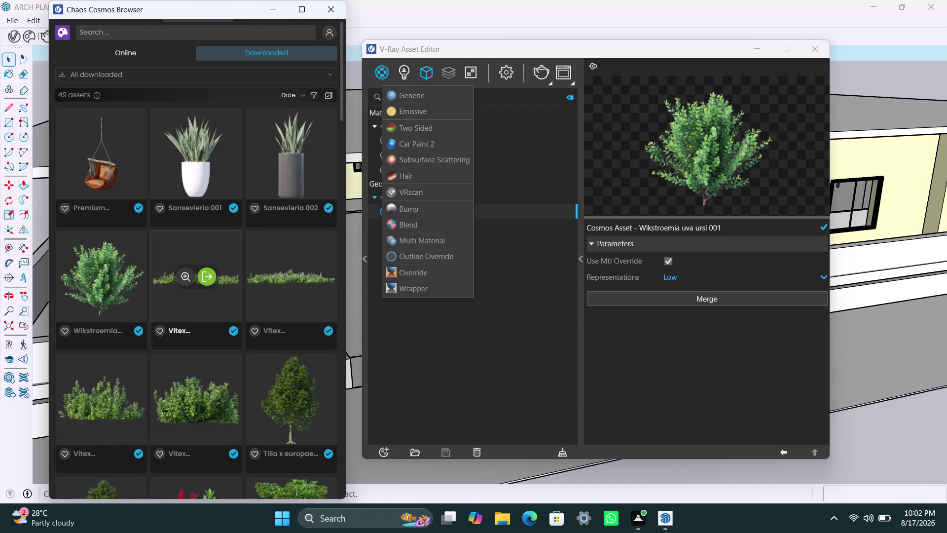
Import Skimmia japonica Rubella 004, place one at the planter's left end, and select it.
scroll(down, 3)
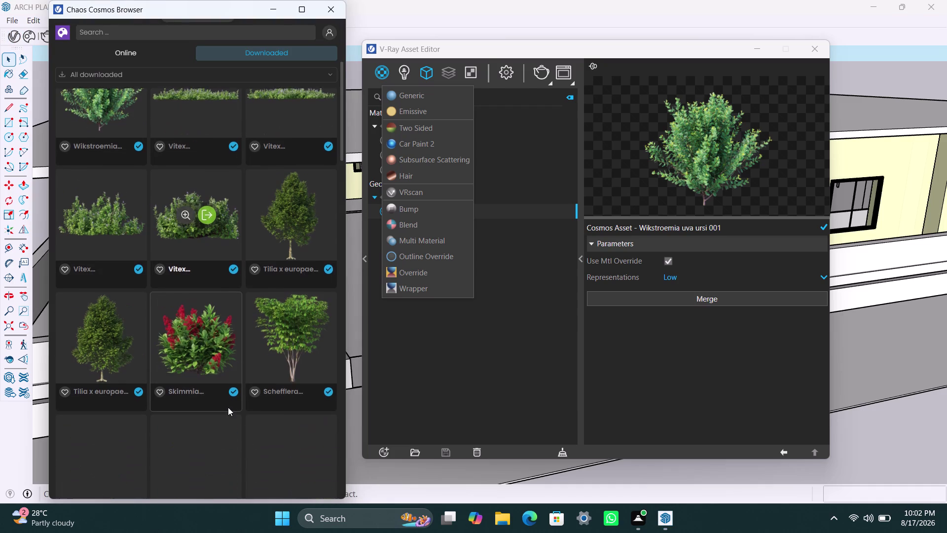
click(215, 341)
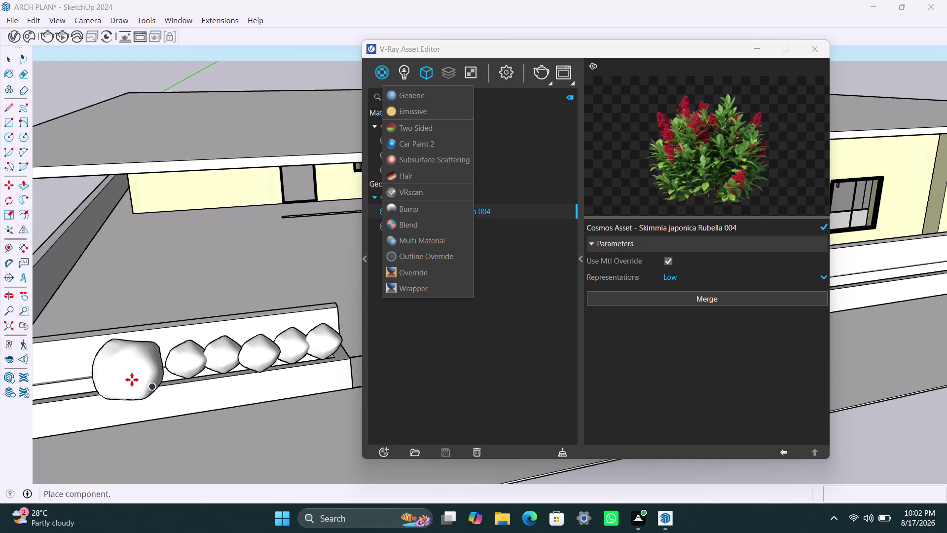
scroll(up, 3)
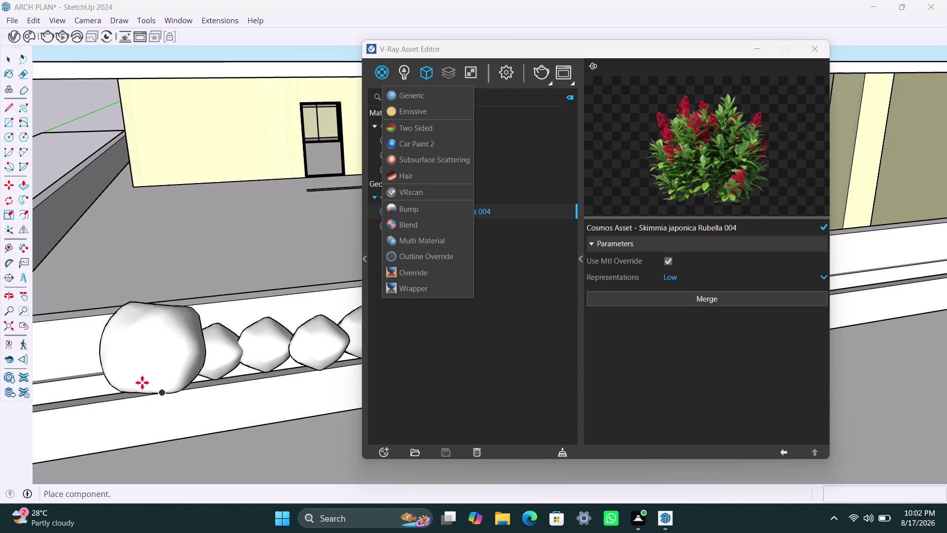
scroll(down, 3)
scroll(down, 3)
middle_drag(140, 374, 137, 383)
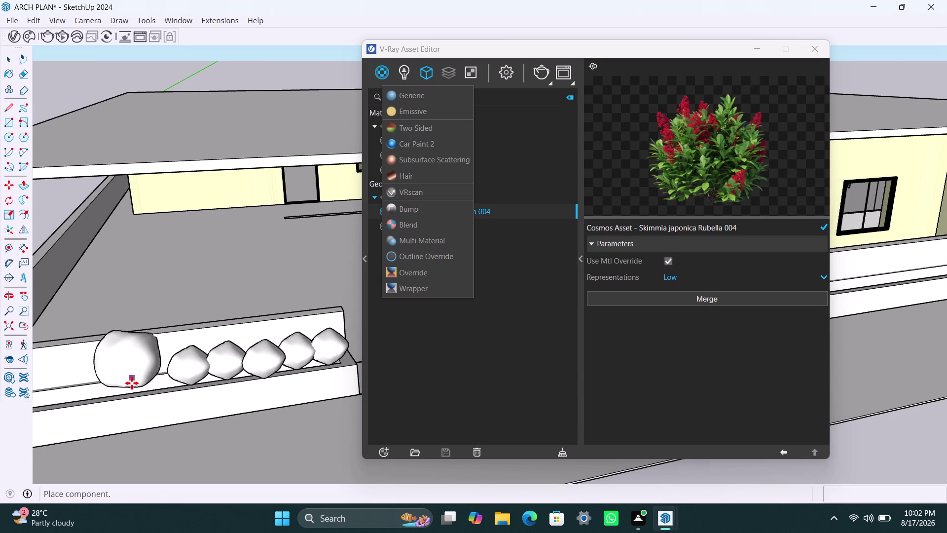
click(134, 385)
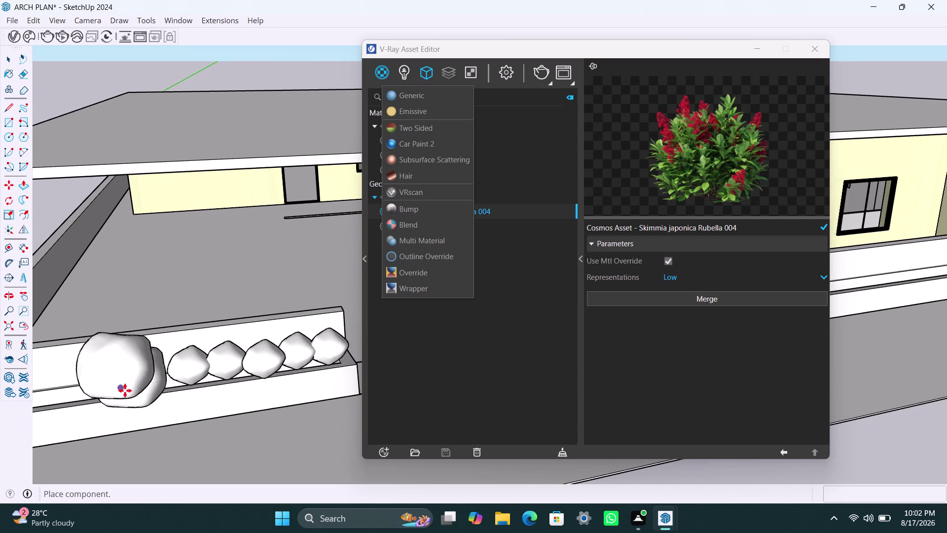
key(Escape)
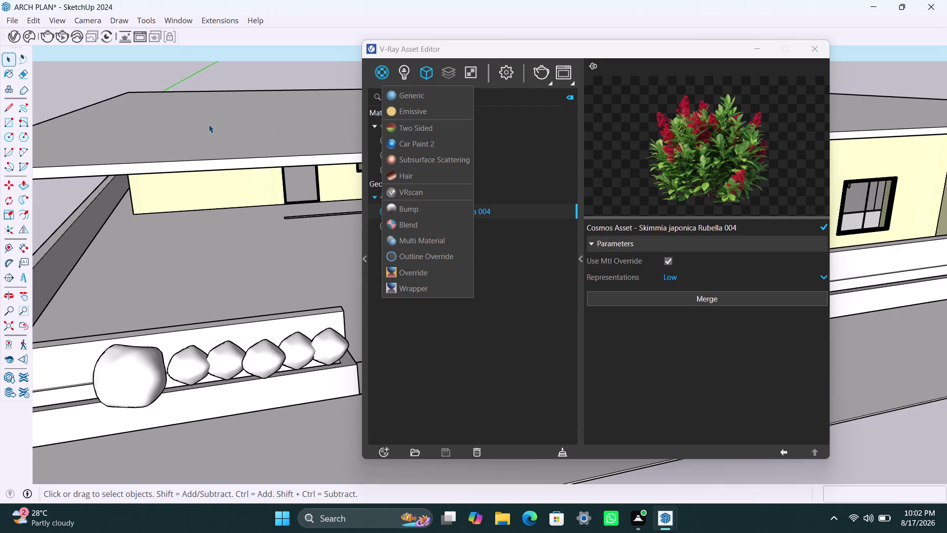
click(126, 359)
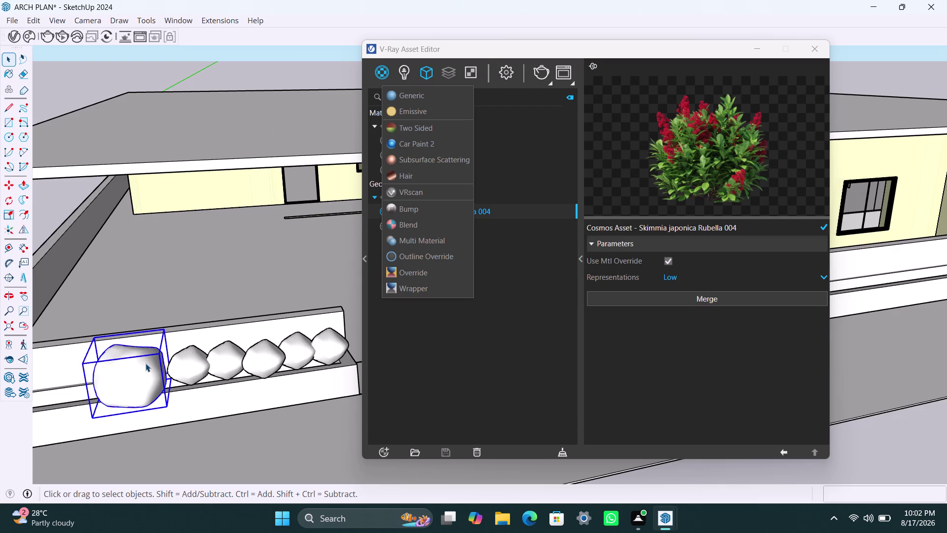
Scale the Skimmia shrub down in width and depth to suit the neighbouring shrubs.
key(s)
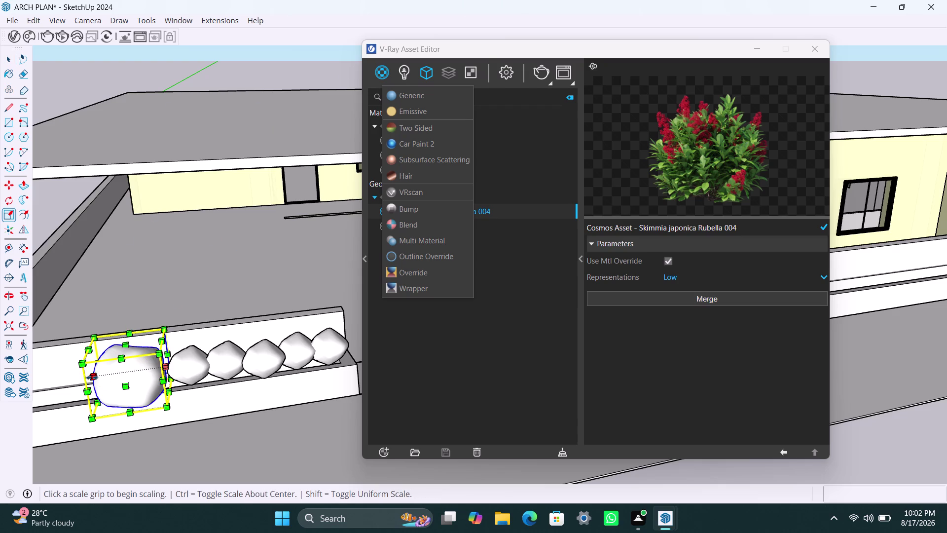
drag(91, 375, 119, 372)
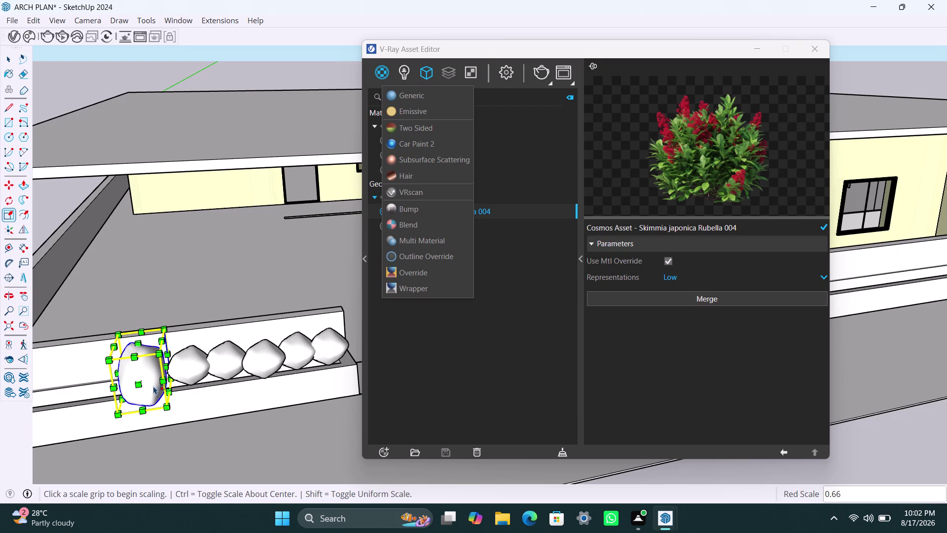
drag(144, 407, 146, 391)
drag(141, 331, 140, 334)
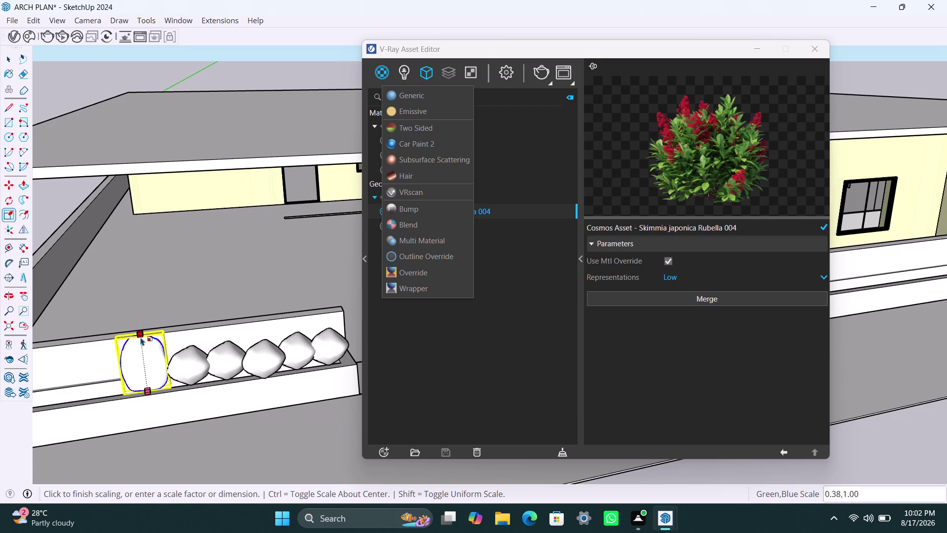
drag(141, 334, 142, 350)
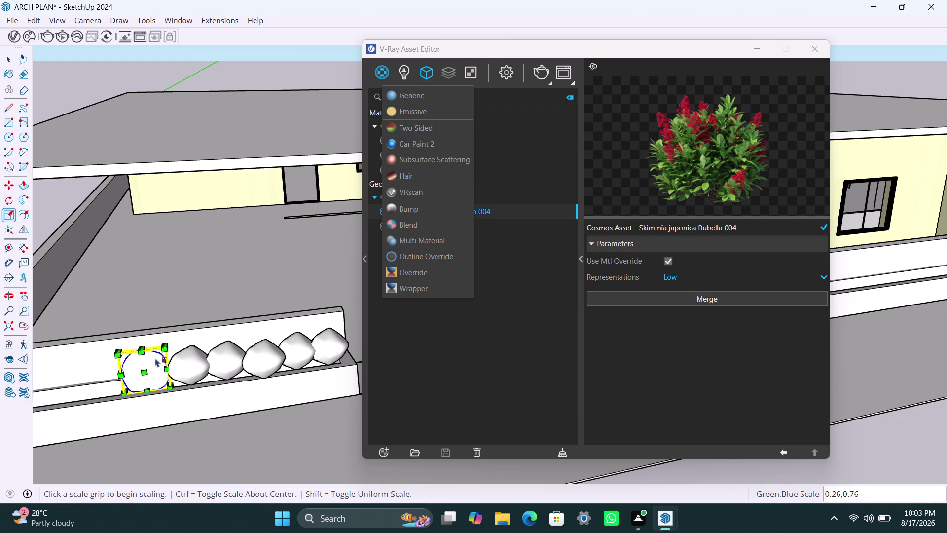
click(165, 366)
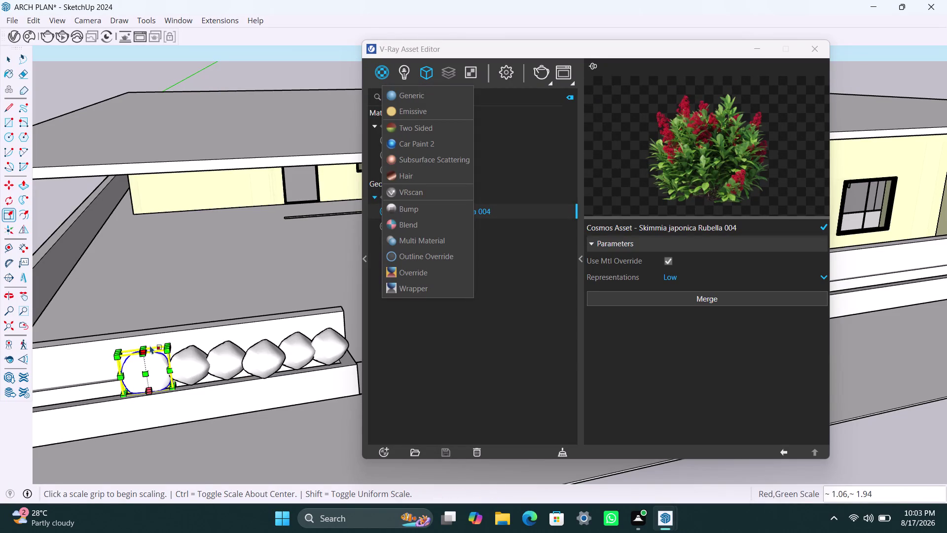
click(146, 346)
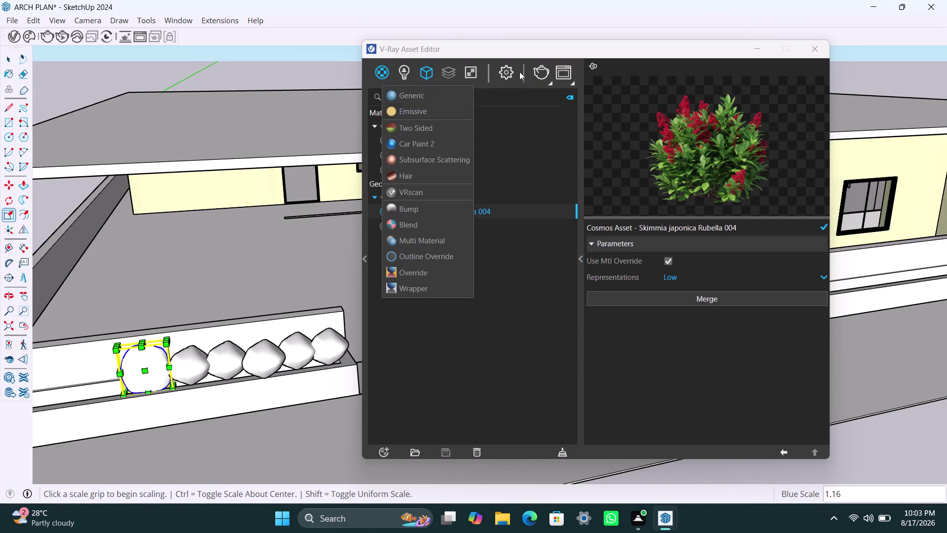
click(544, 74)
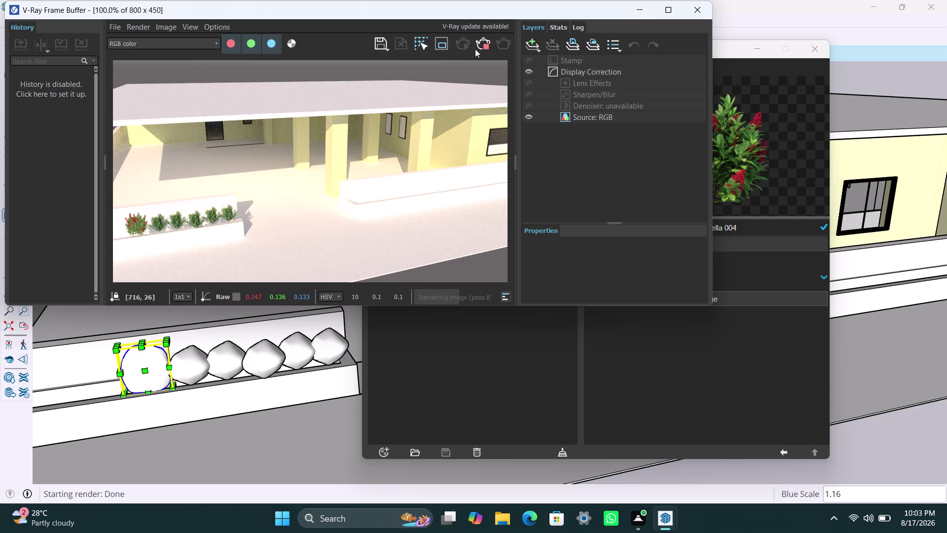
Stop the V-Ray porch render once it resolves and close the frame buffer.
click(486, 44)
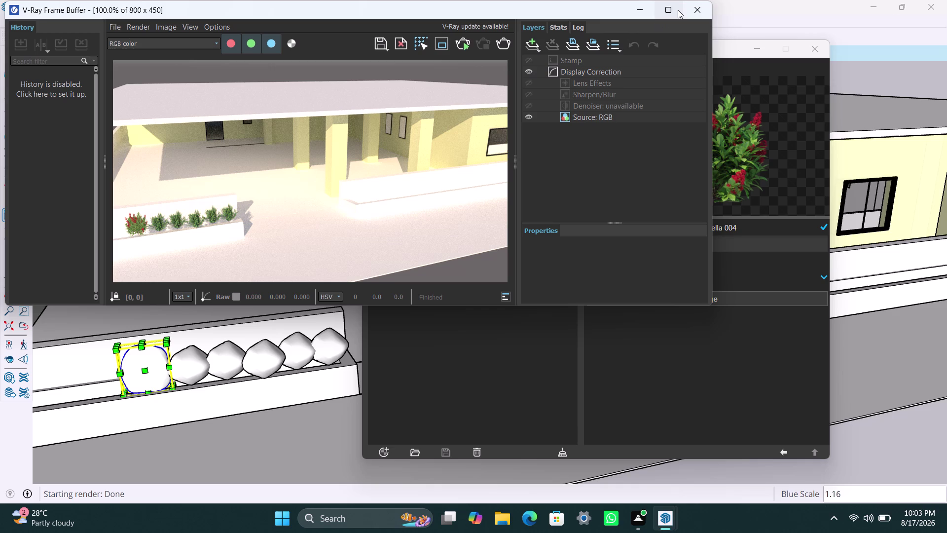
click(633, 7)
click(179, 359)
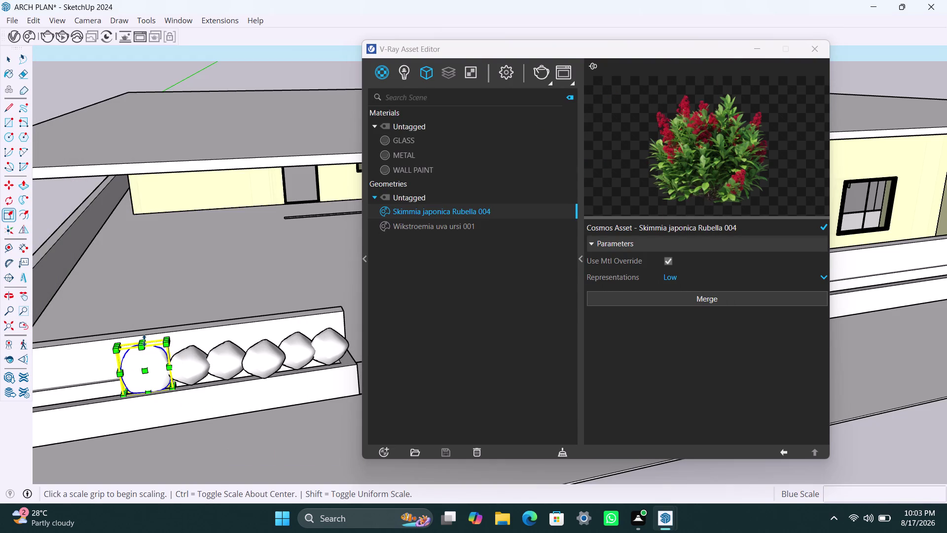
Stretch the first two shrub placeholders taller, also widening the second one sideways.
scroll(up, 3)
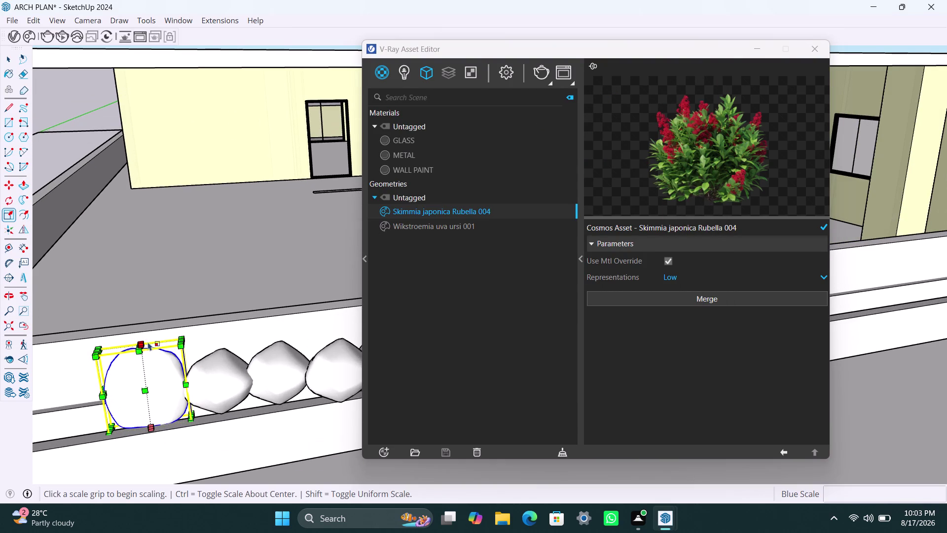
click(143, 344)
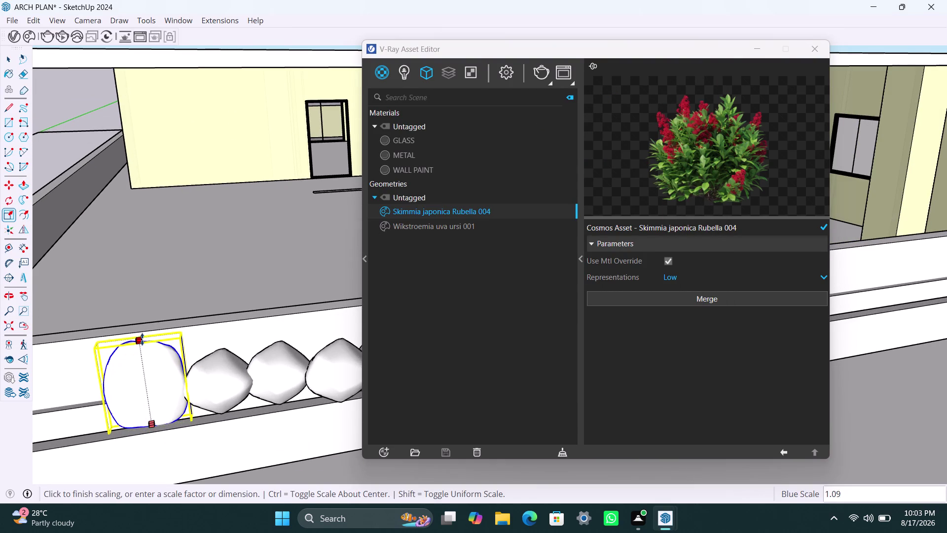
key(space)
click(175, 276)
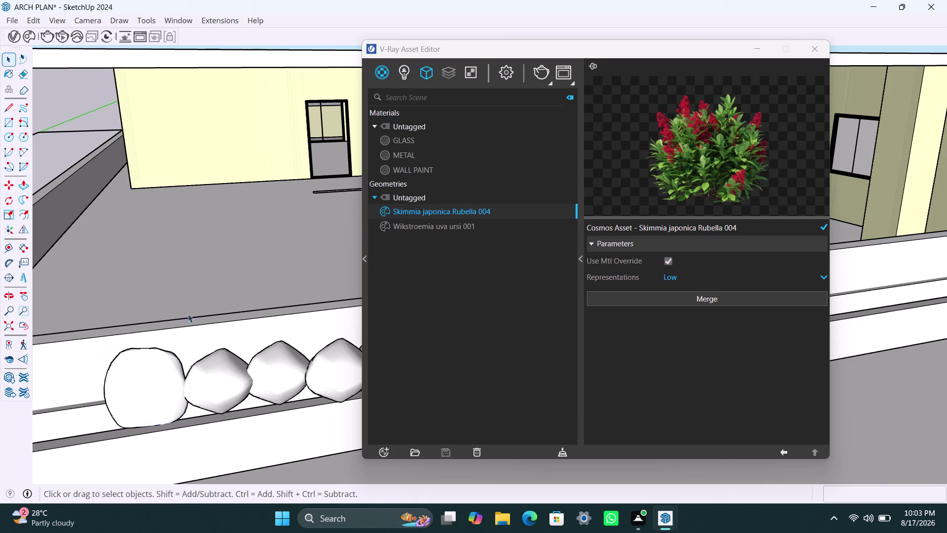
click(203, 388)
key(s)
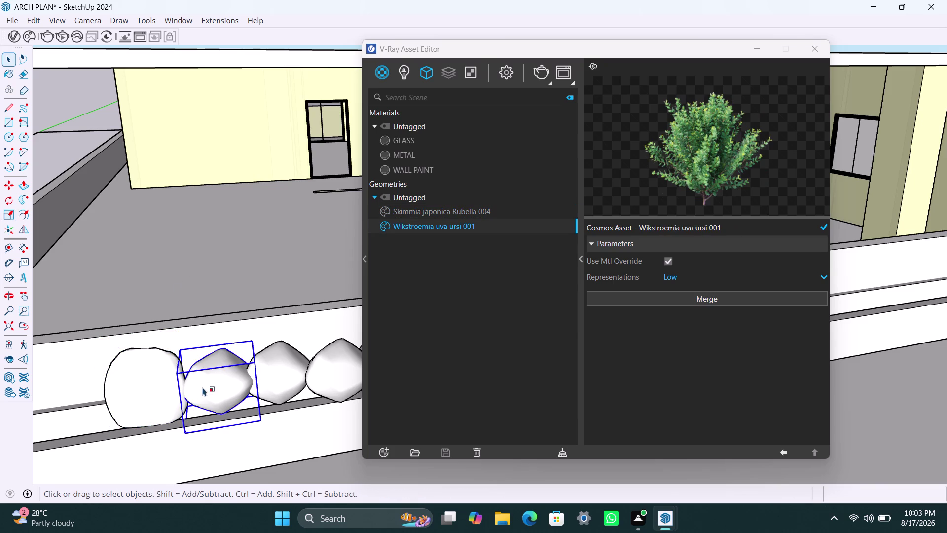
drag(217, 353, 213, 337)
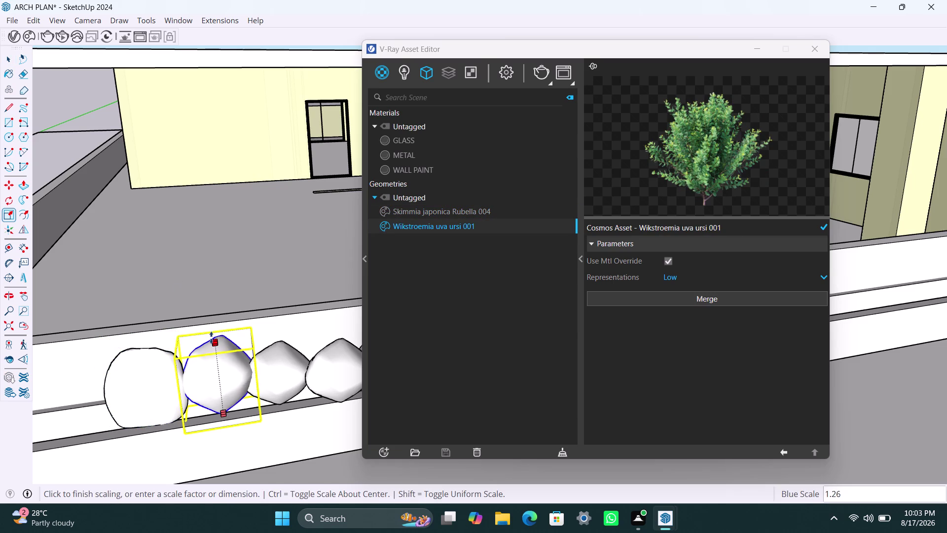
drag(213, 338, 200, 339)
drag(181, 385, 176, 385)
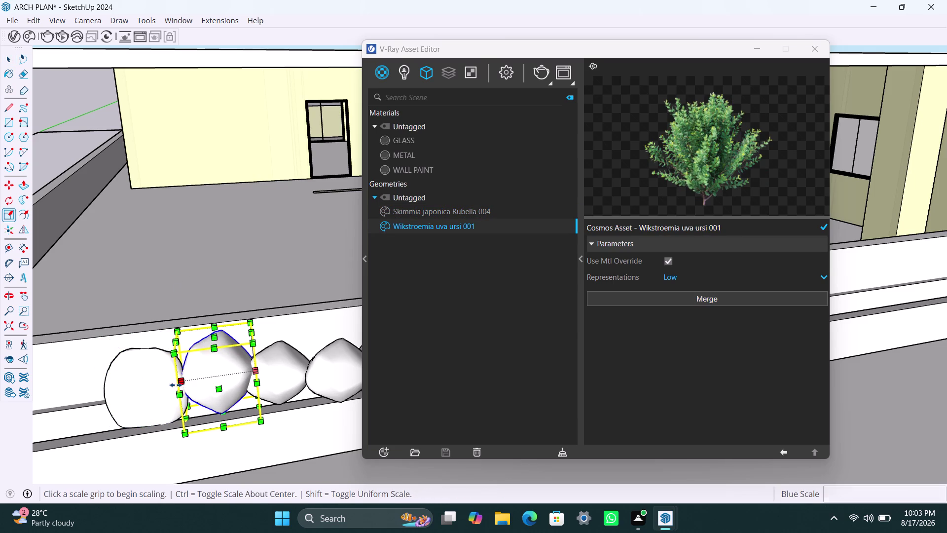
drag(176, 385, 175, 384)
click(273, 369)
key(space)
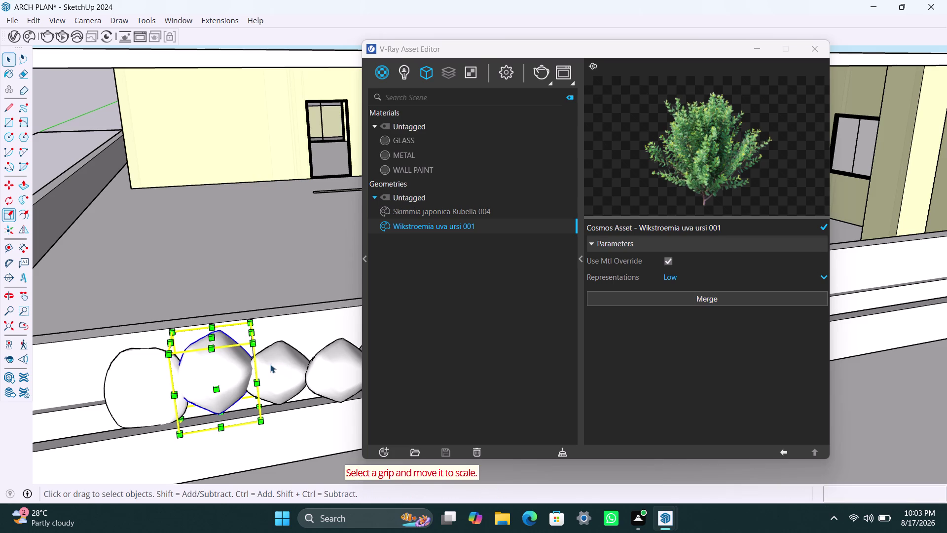
Make the third shrub placeholder taller and enlarge it uniformly.
click(273, 361)
key(s)
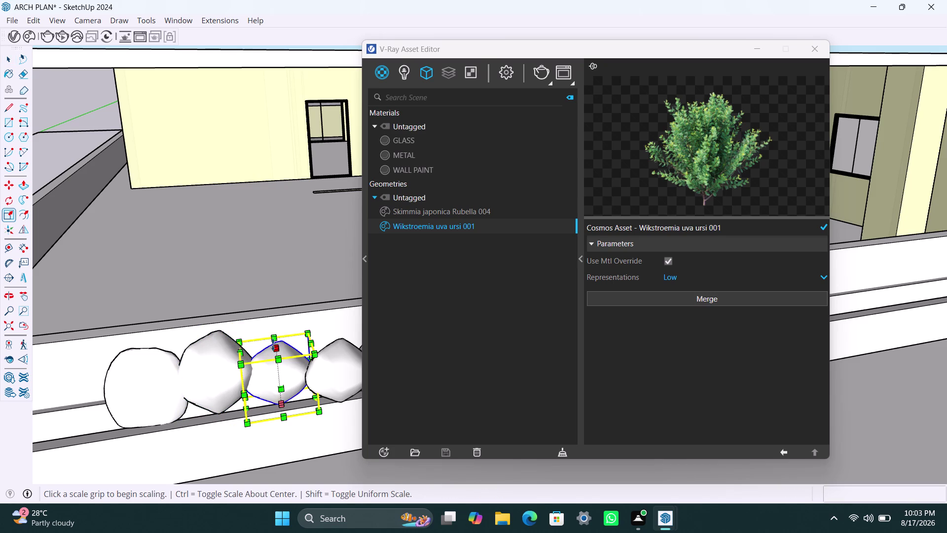
drag(276, 348, 272, 333)
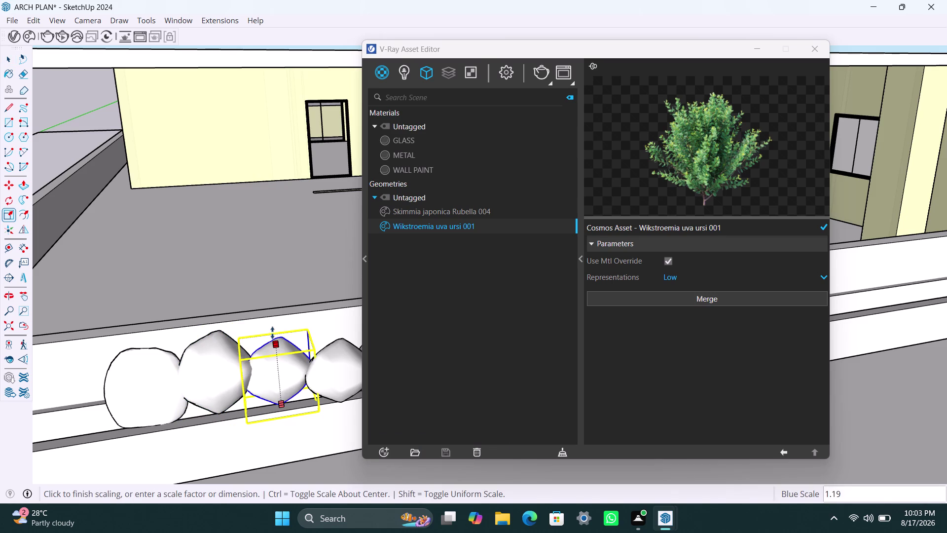
drag(272, 333, 217, 331)
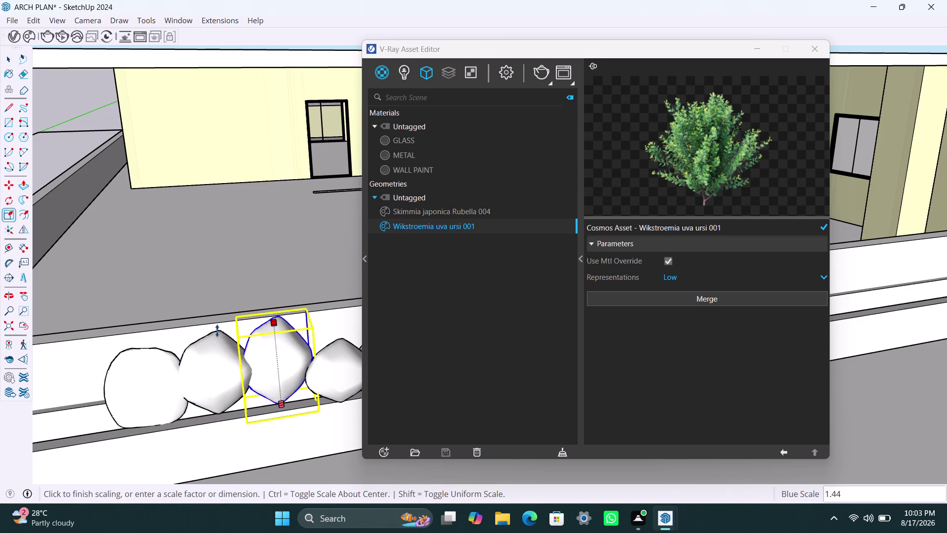
drag(217, 331, 215, 336)
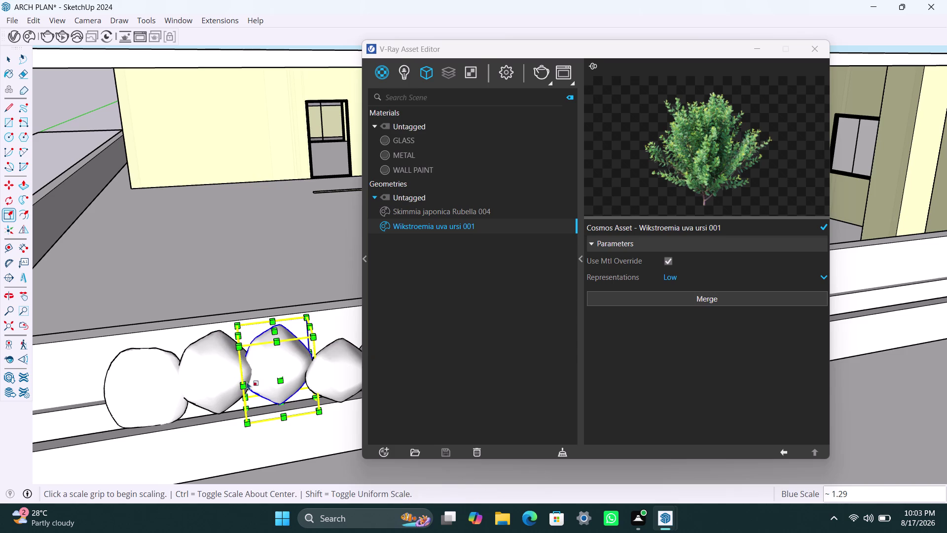
drag(247, 381, 238, 383)
key(space)
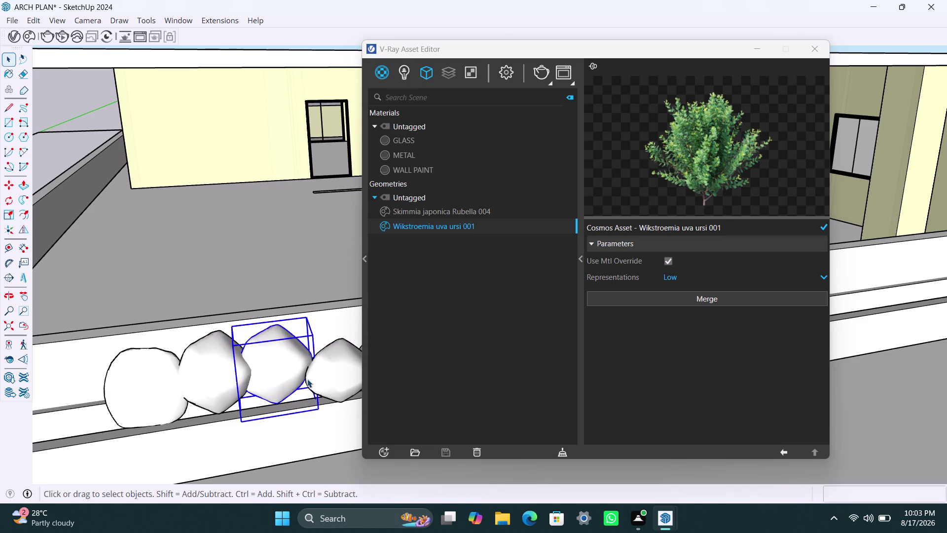
scroll(down, 3)
middle_drag(309, 390, 213, 384)
Stretch the next shrub placeholder taller and fine-tune its height.
scroll(up, 3)
click(224, 362)
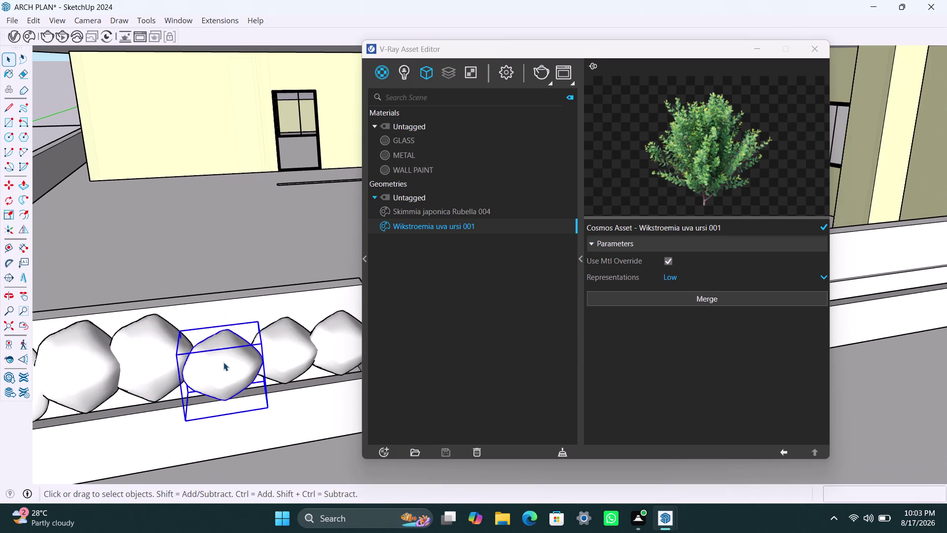
key(s)
drag(221, 338, 150, 316)
drag(178, 362, 169, 360)
drag(221, 400, 222, 391)
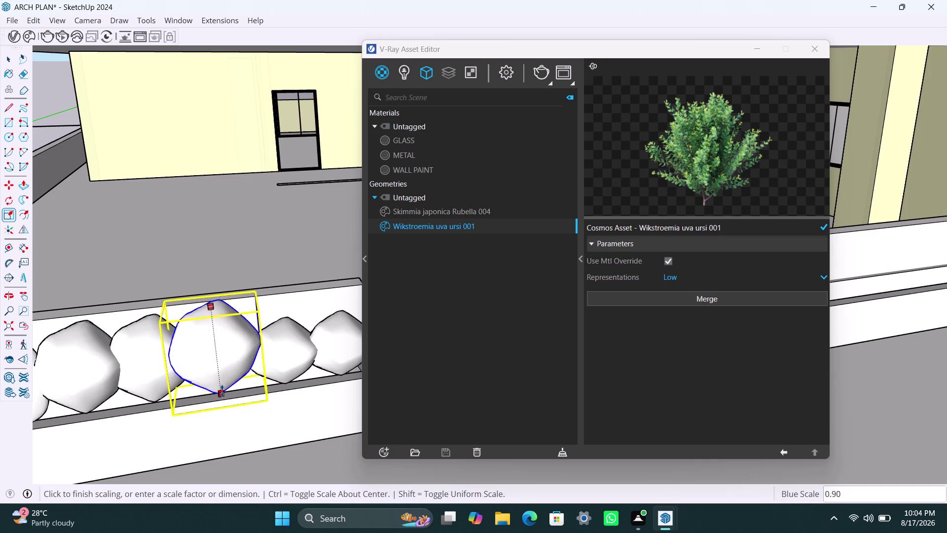
drag(222, 390, 216, 387)
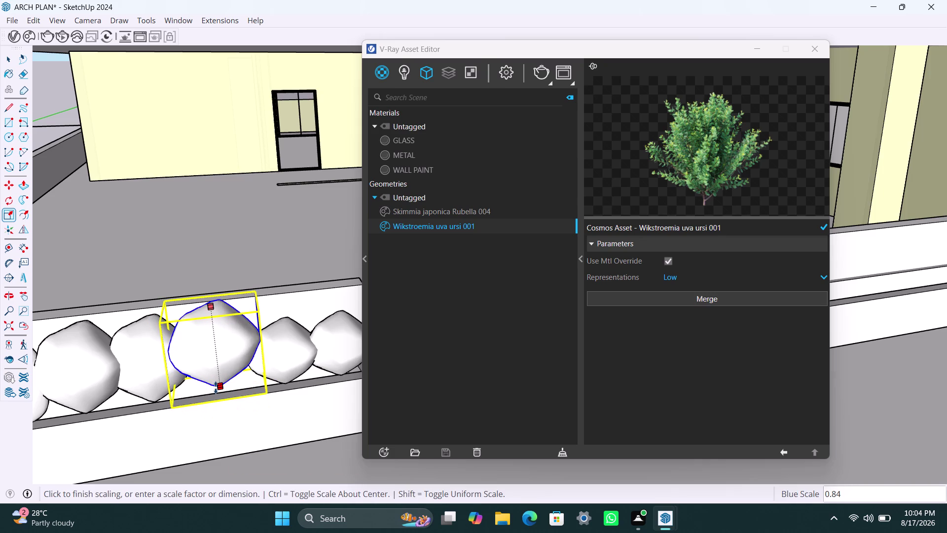
drag(215, 387, 216, 392)
click(300, 352)
key(space)
Make the fourth shrub placeholder taller and wider.
click(280, 360)
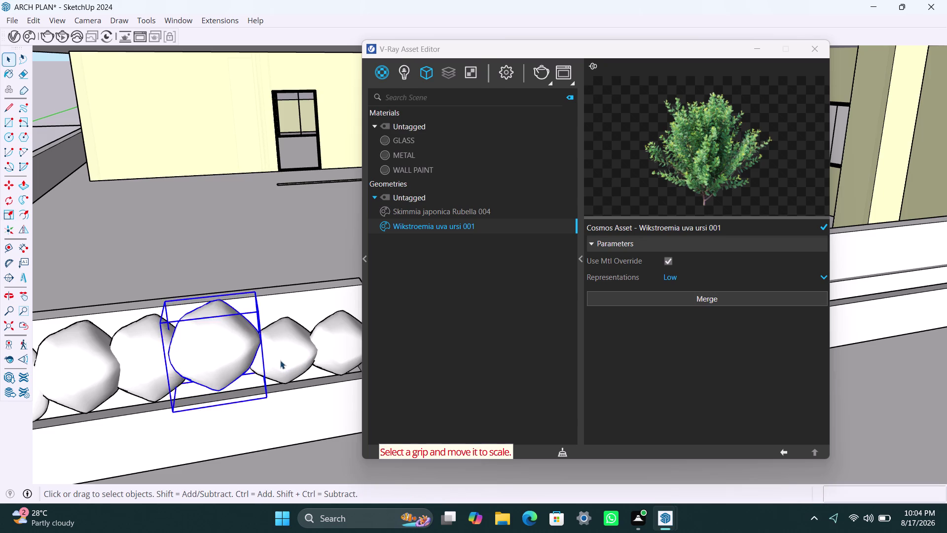
key(s)
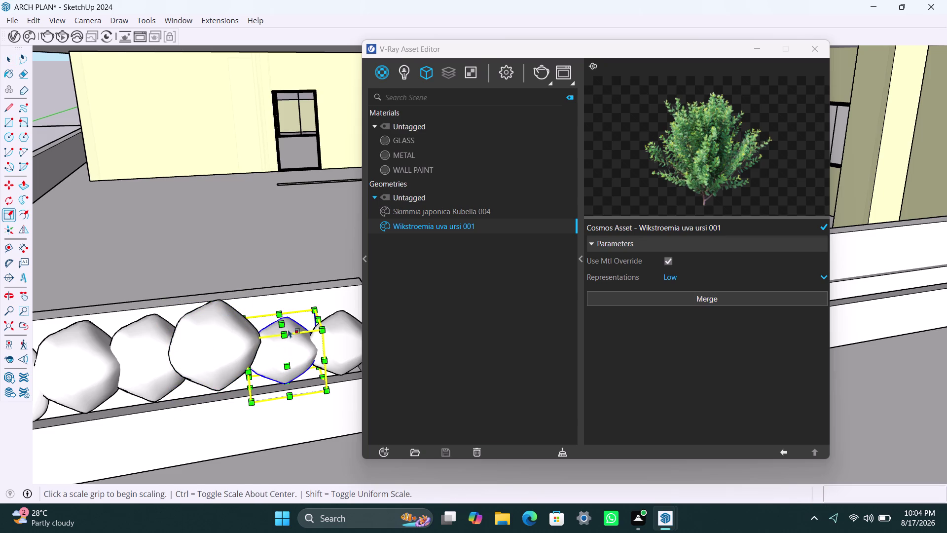
drag(285, 322, 224, 304)
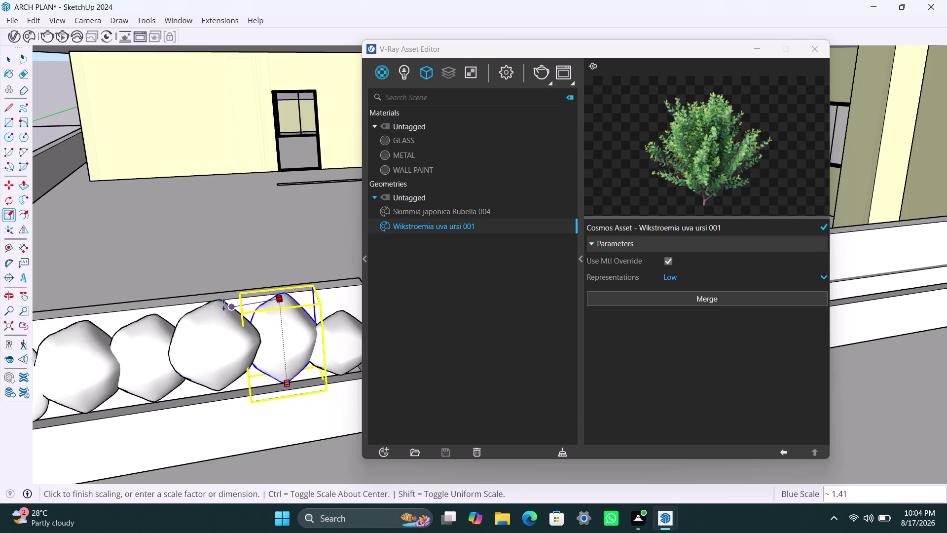
drag(225, 304, 215, 312)
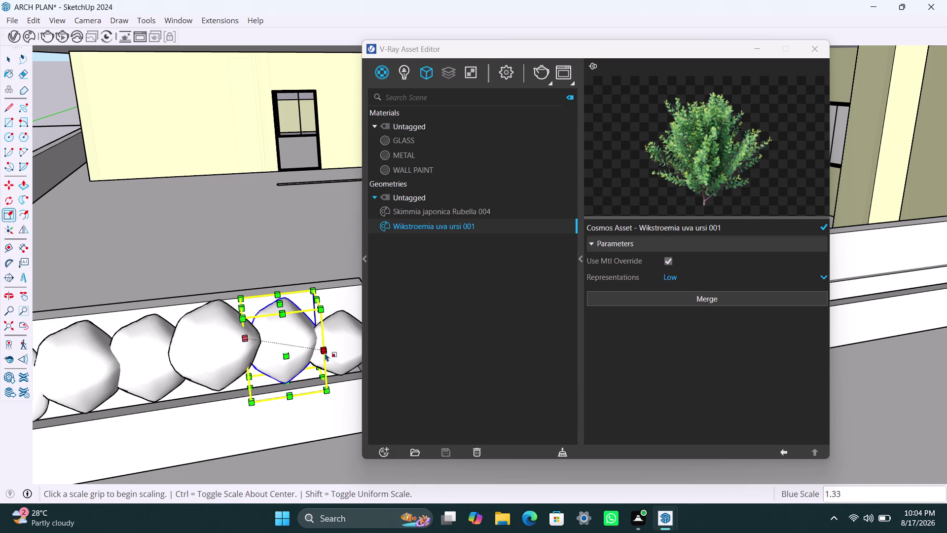
scroll(down, 3)
scroll(down, 3)
middle_drag(295, 354, 214, 348)
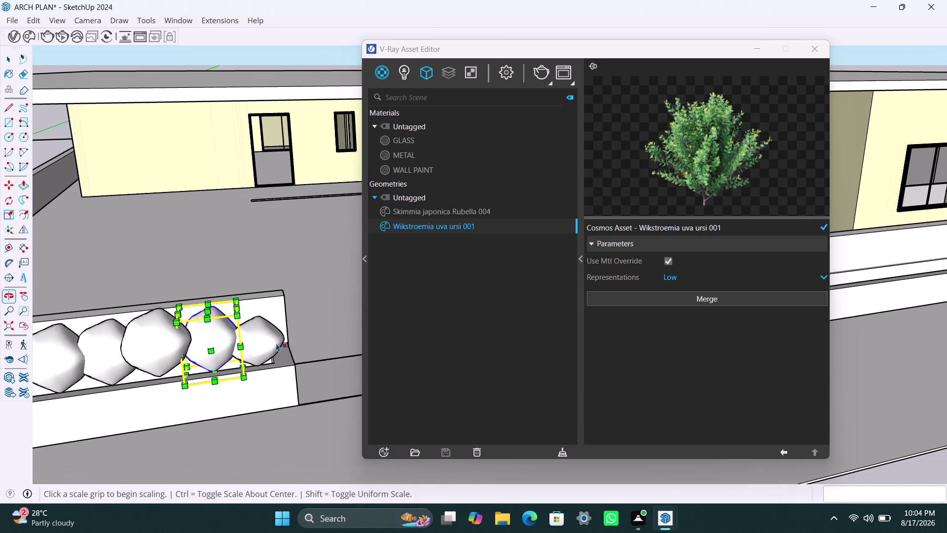
Stretch the last placeholder at the far end to about 1.35 times its height.
key(space)
click(267, 339)
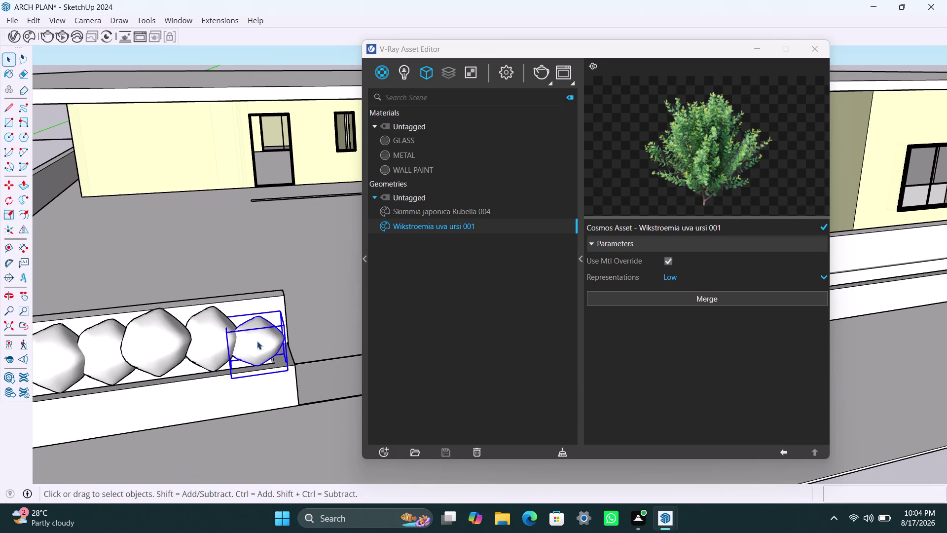
key(s)
drag(257, 321, 214, 310)
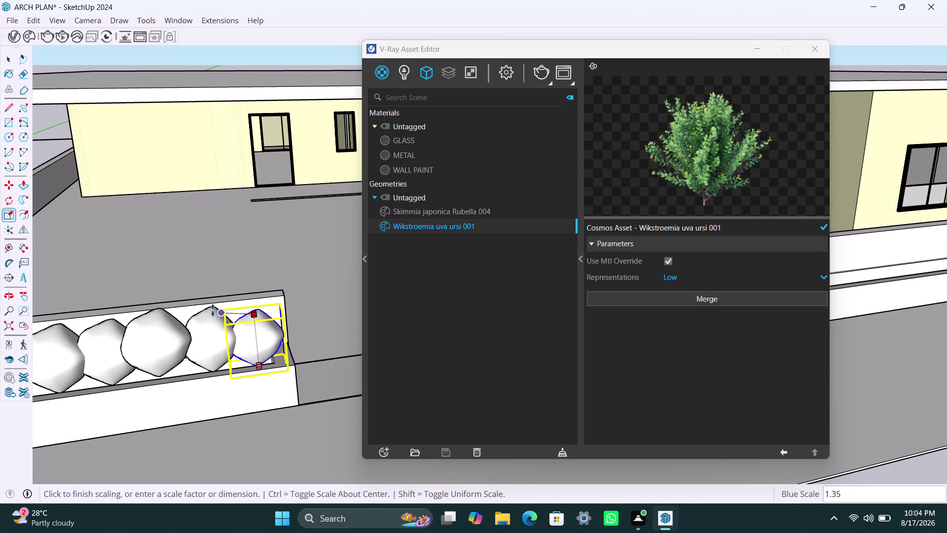
drag(213, 310, 207, 312)
Copy the leftmost Skimmia placeholder with Move along the planter, twice.
key(space)
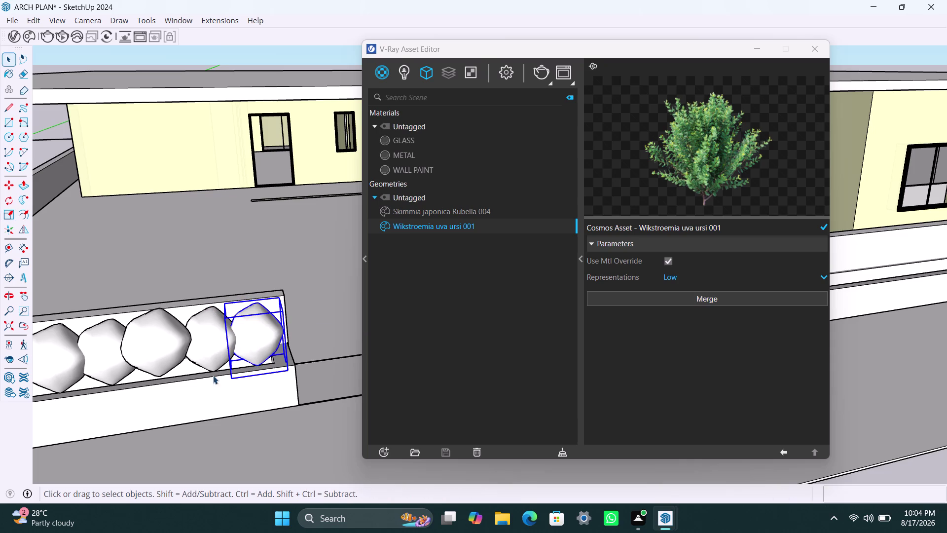
scroll(down, 3)
scroll(down, 3)
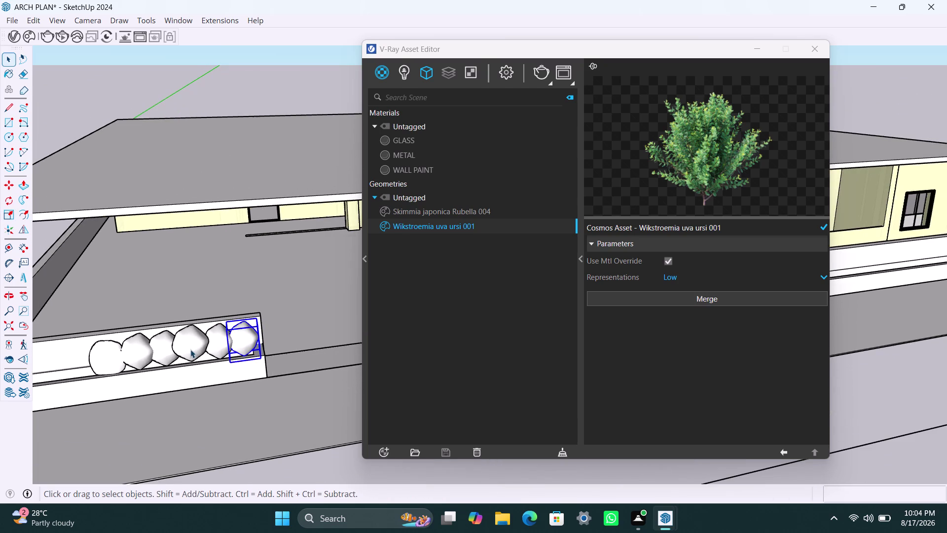
middle_drag(190, 351, 306, 360)
click(218, 366)
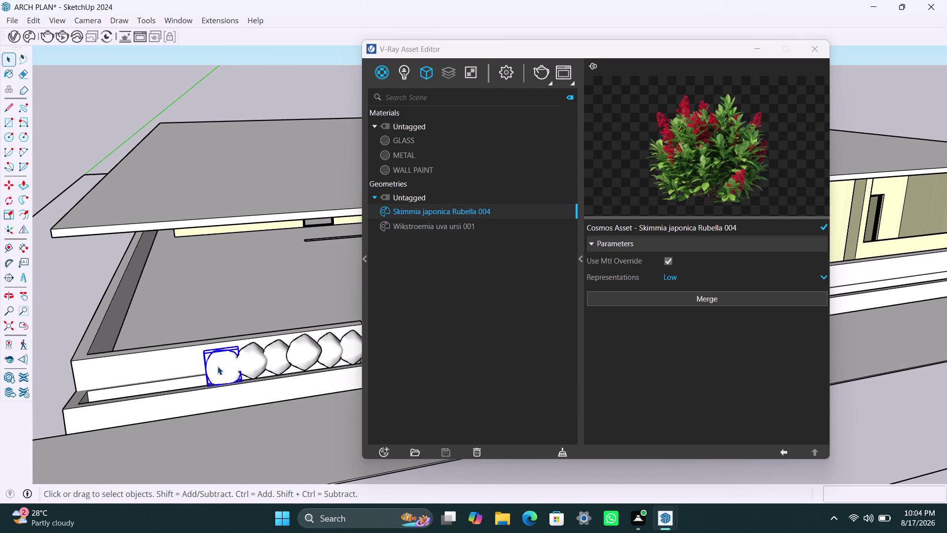
key(m)
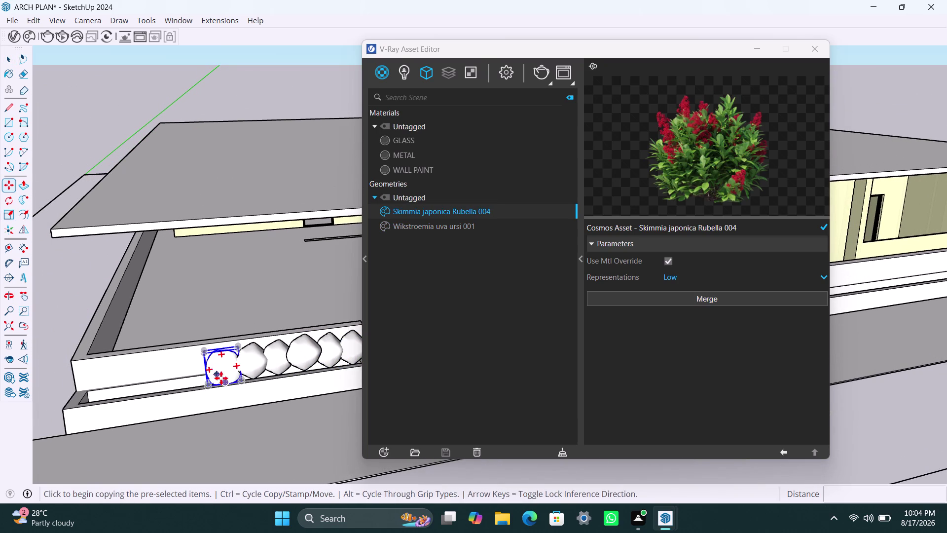
click(212, 383)
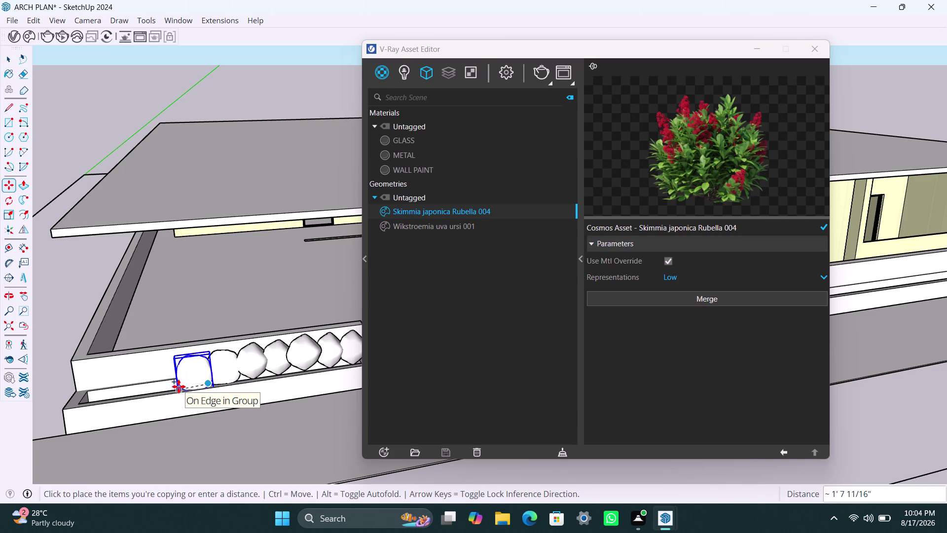
click(178, 385)
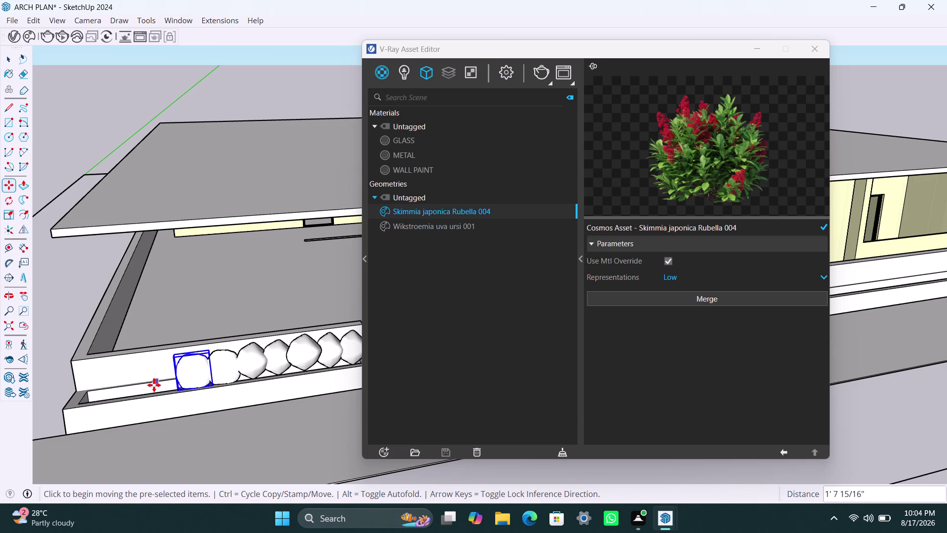
key(m)
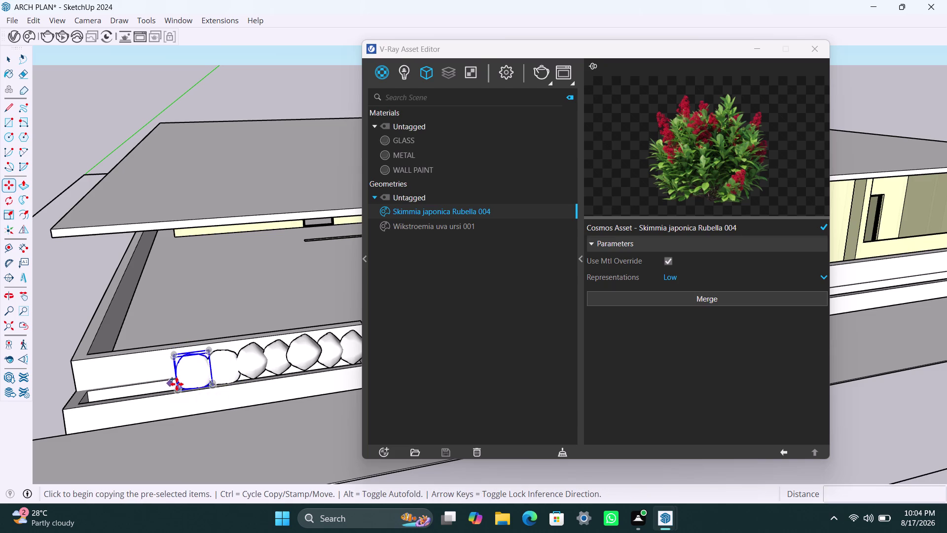
click(177, 384)
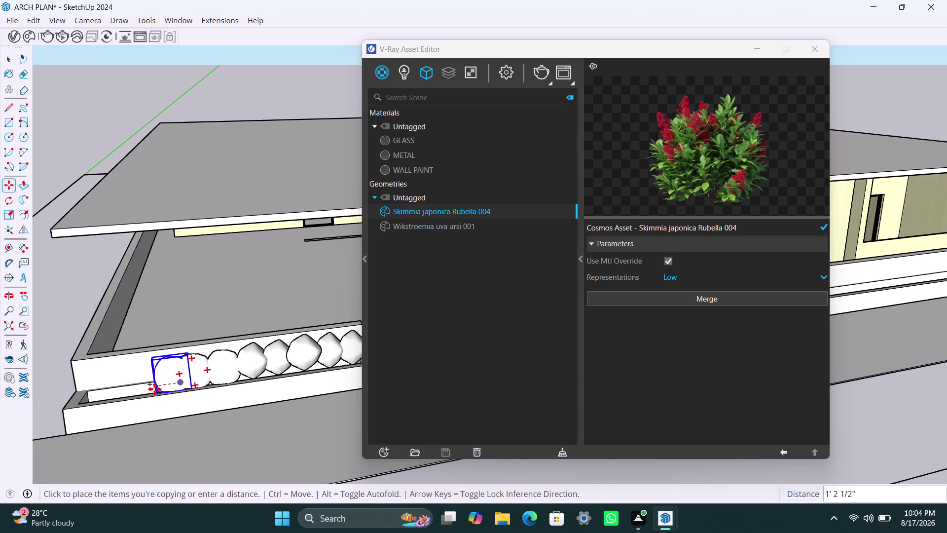
scroll(up, 3)
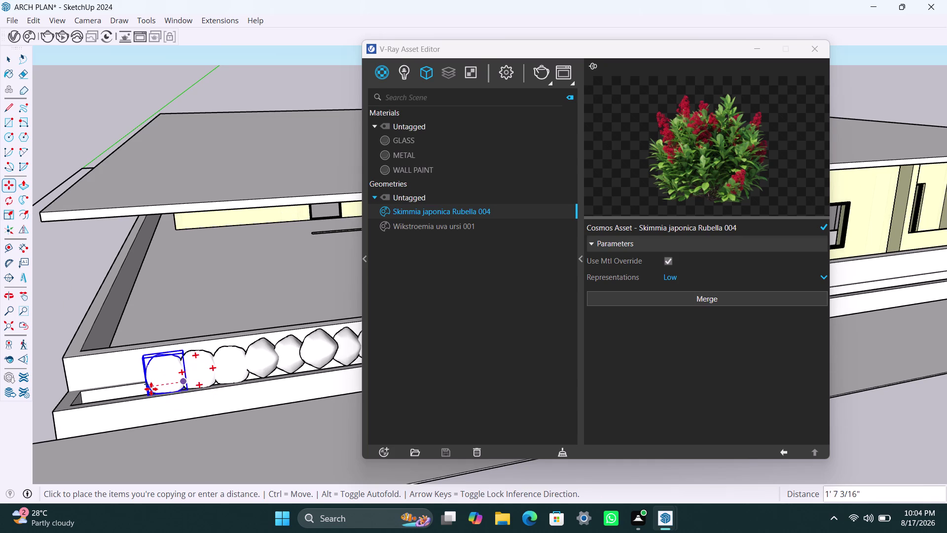
click(151, 389)
Copy the end Skimmia bush further until the row reaches the planter's left end.
key(m)
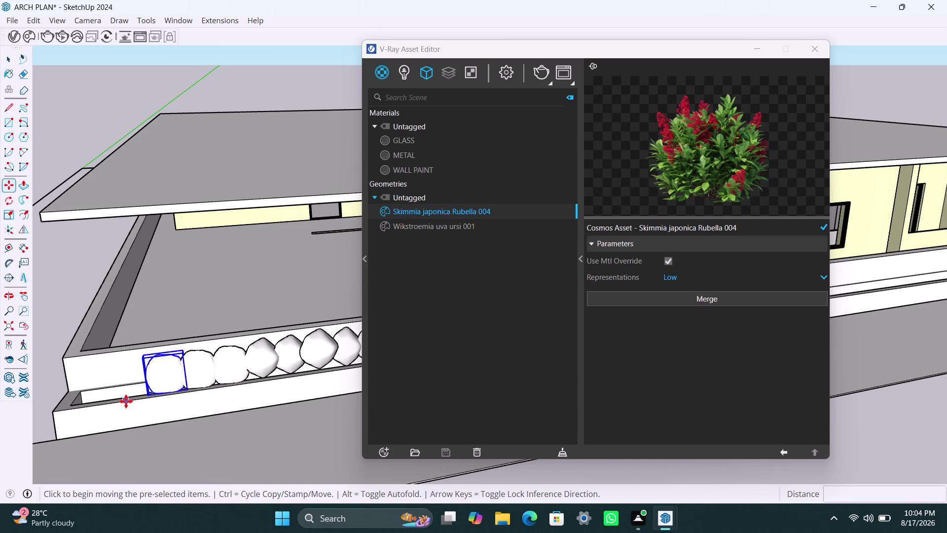
click(148, 391)
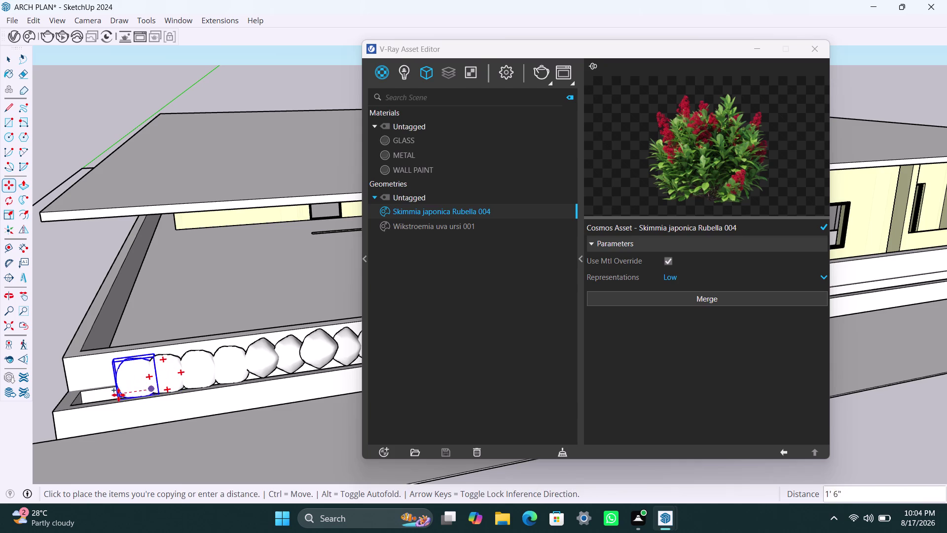
click(115, 394)
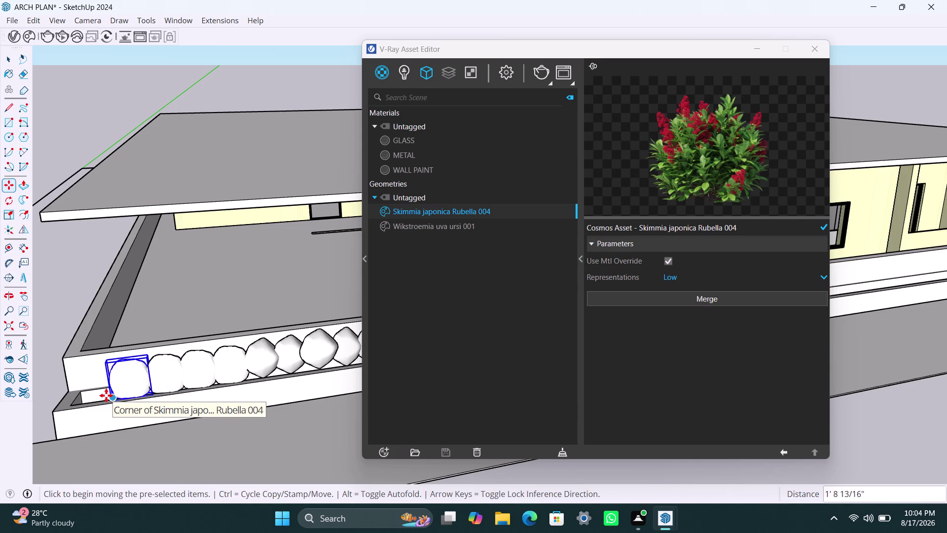
key(m)
click(116, 394)
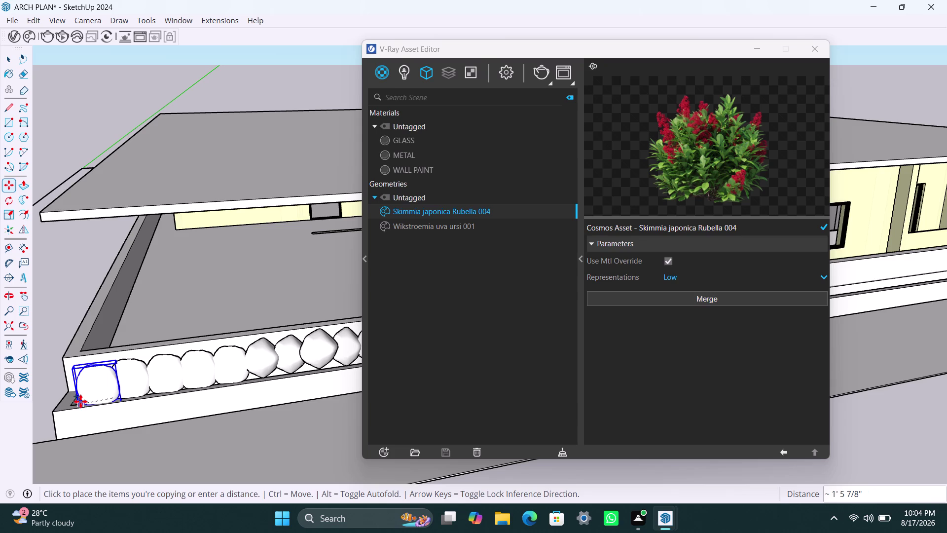
click(80, 401)
key(Escape)
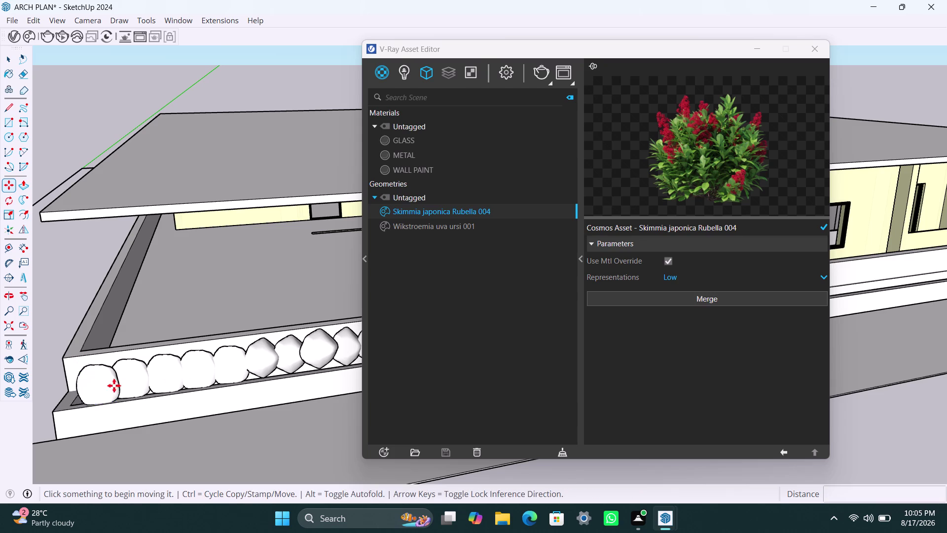
scroll(down, 3)
middle_drag(235, 406, 92, 401)
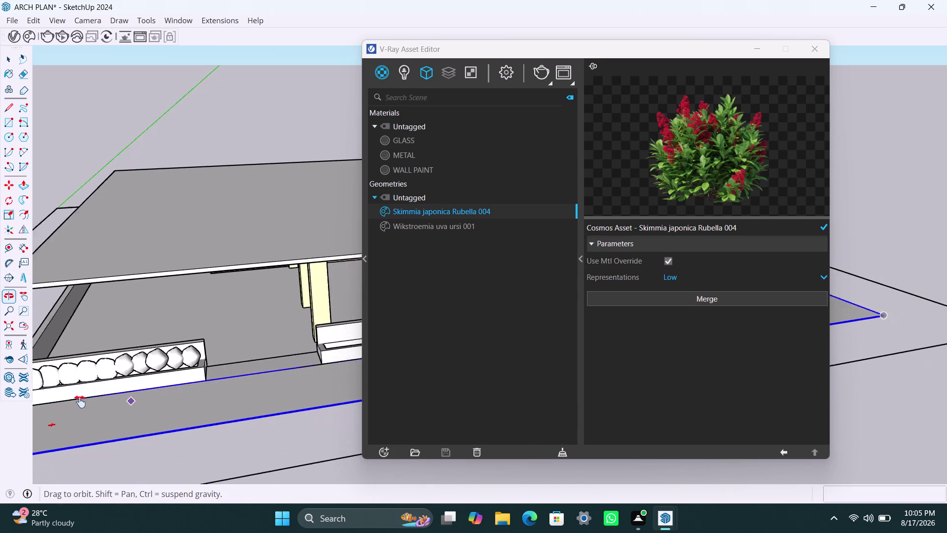
middle_drag(92, 401, 6, 403)
scroll(down, 3)
middle_drag(147, 370, 107, 385)
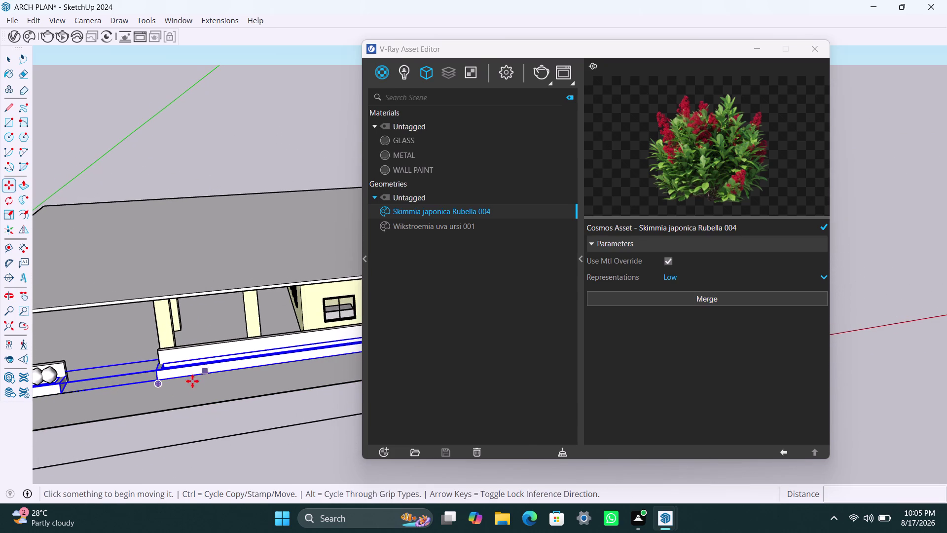
key(space)
click(182, 372)
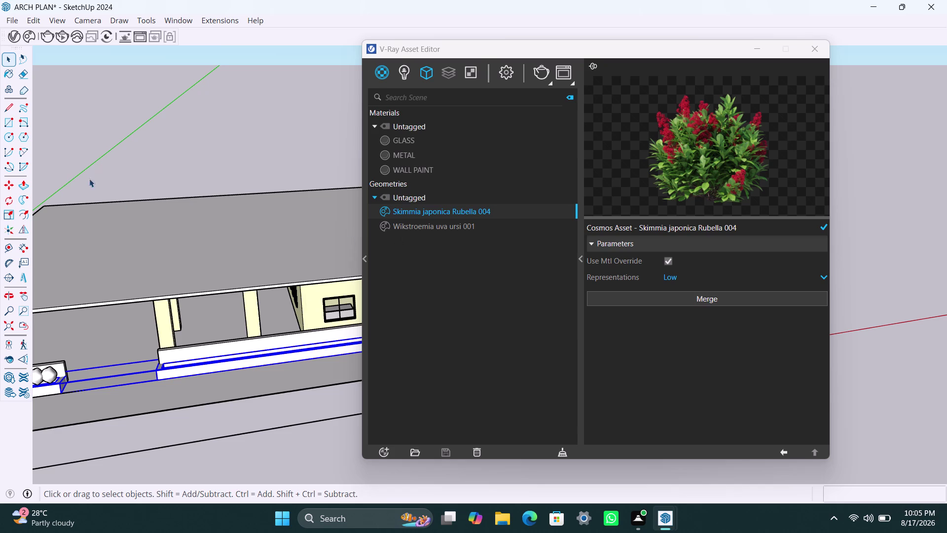
click(27, 38)
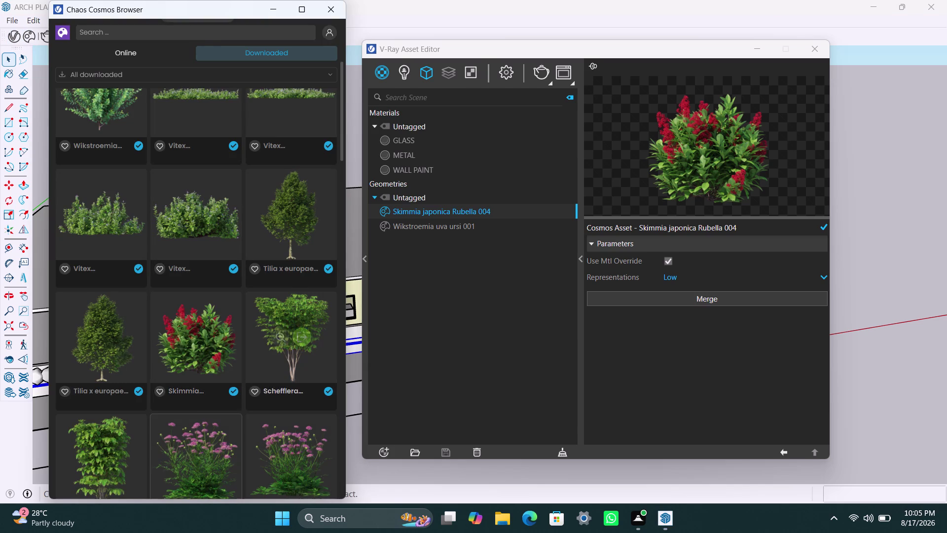
Import Scabiosa atropurpurea 005 from the Cosmos Downloaded list.
scroll(down, 3)
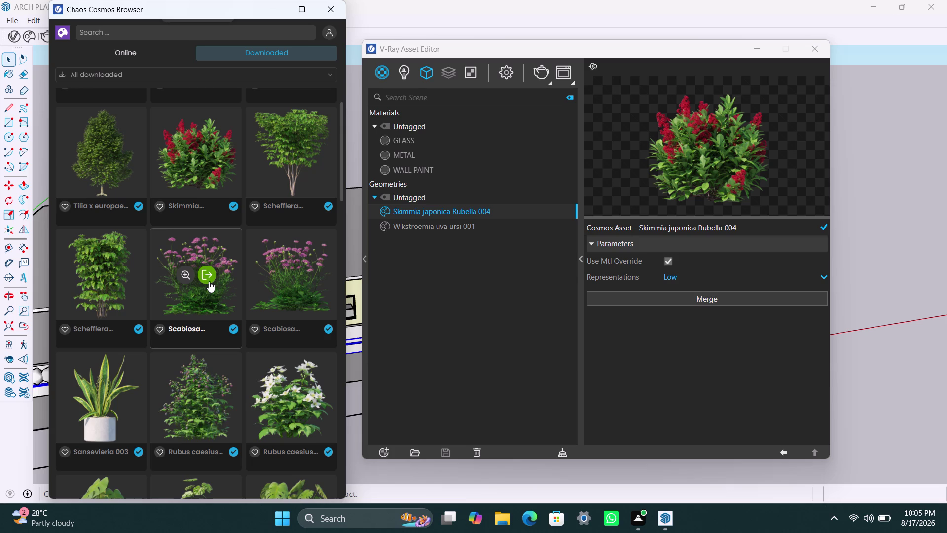
click(209, 278)
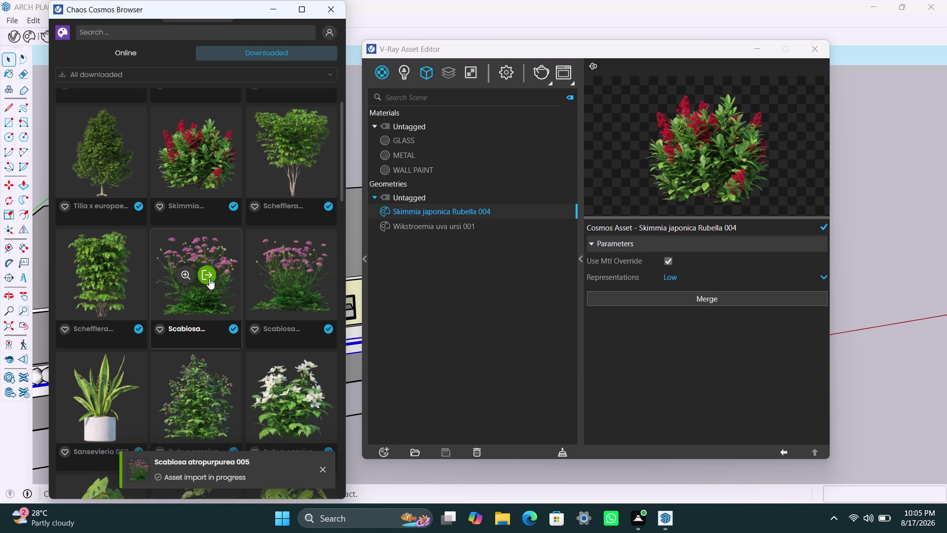
scroll(up, 3)
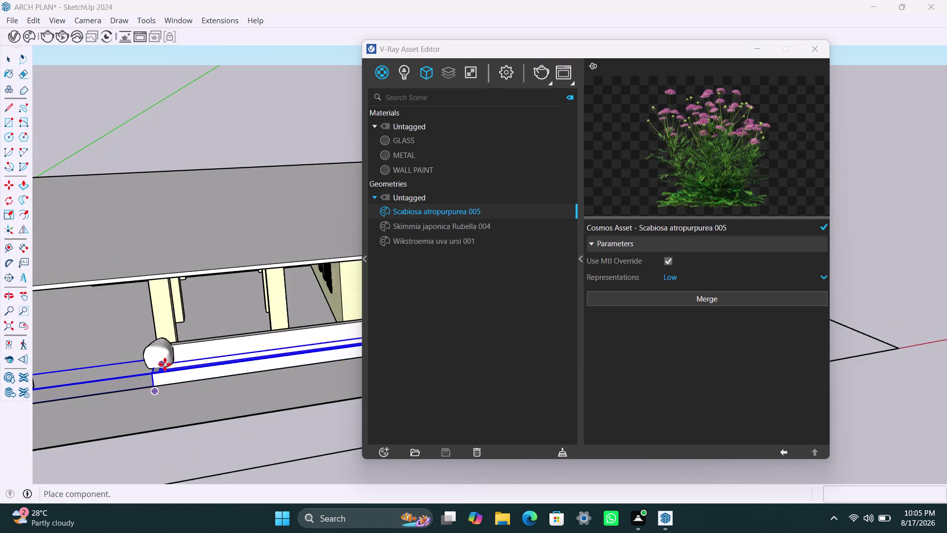
Place the first five Scabiosa plants side by side from the planter's end.
scroll(up, 3)
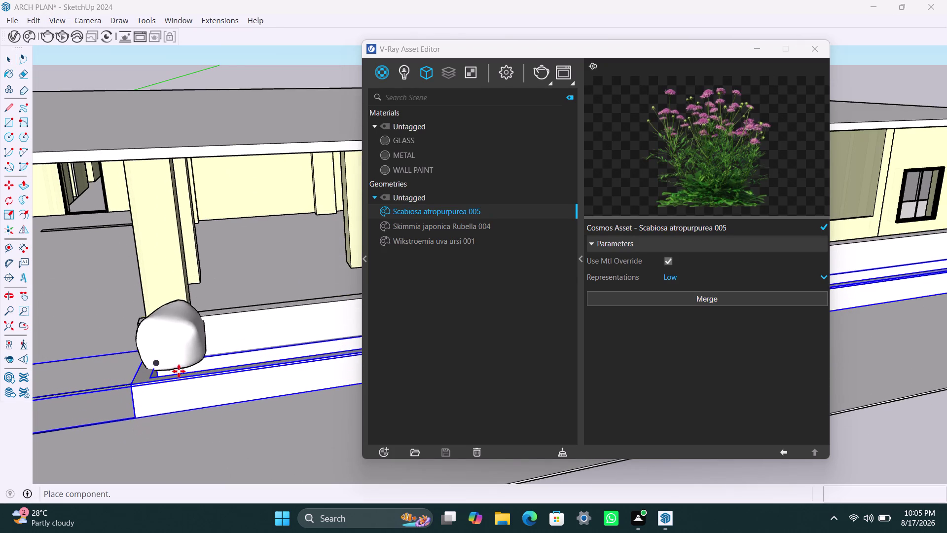
scroll(up, 3)
middle_drag(186, 371, 182, 410)
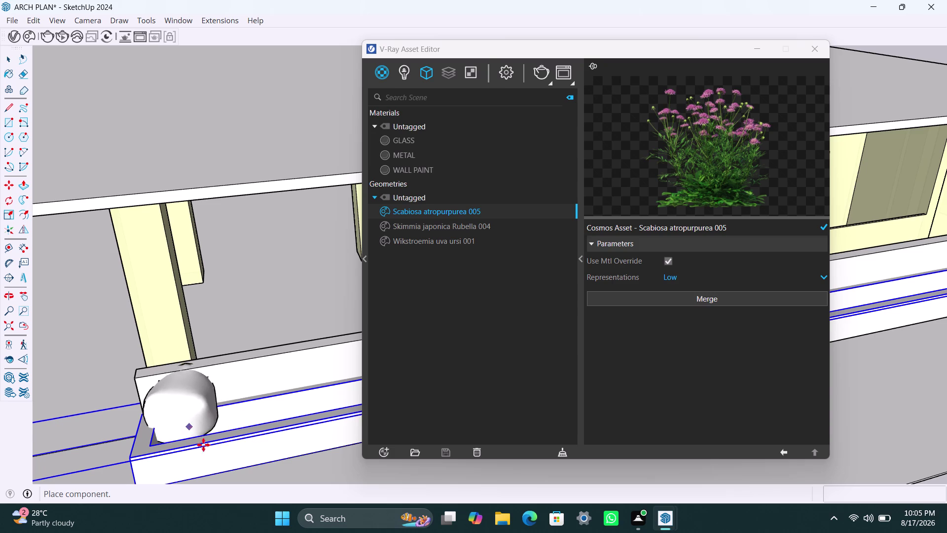
scroll(down, 3)
scroll(up, 3)
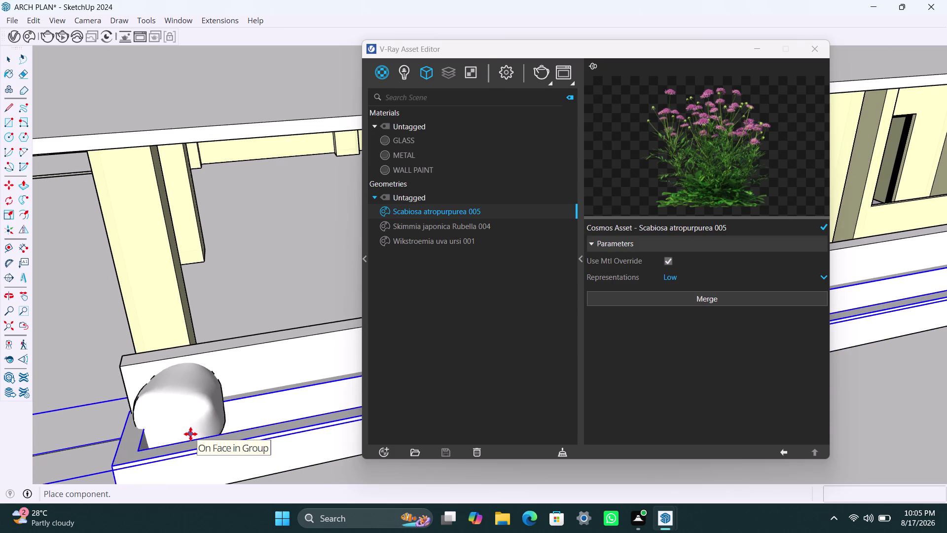
click(191, 434)
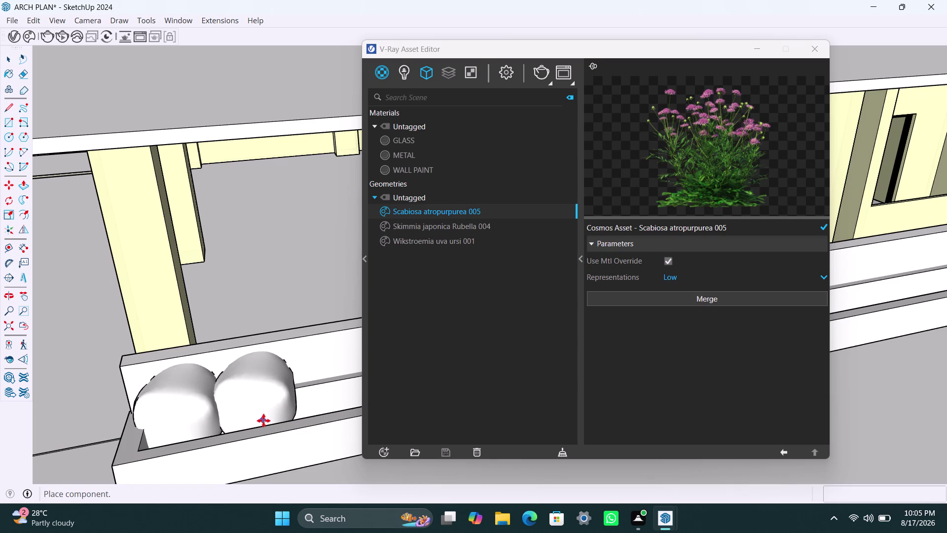
click(263, 420)
click(332, 407)
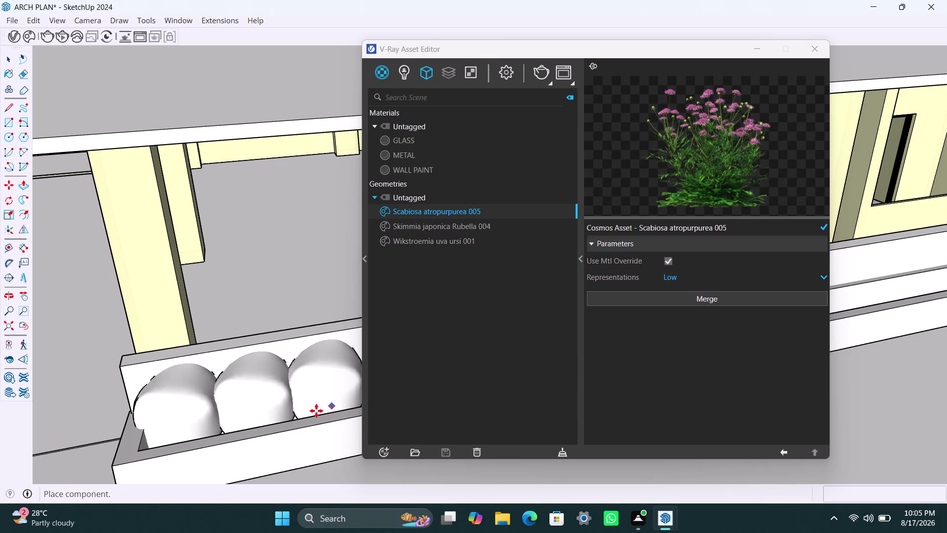
scroll(down, 3)
middle_drag(313, 398, 197, 427)
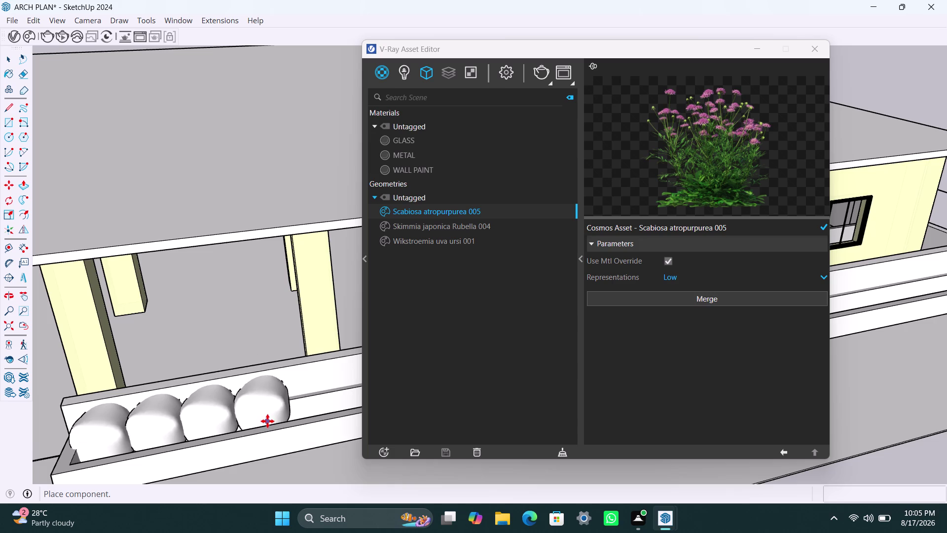
click(267, 421)
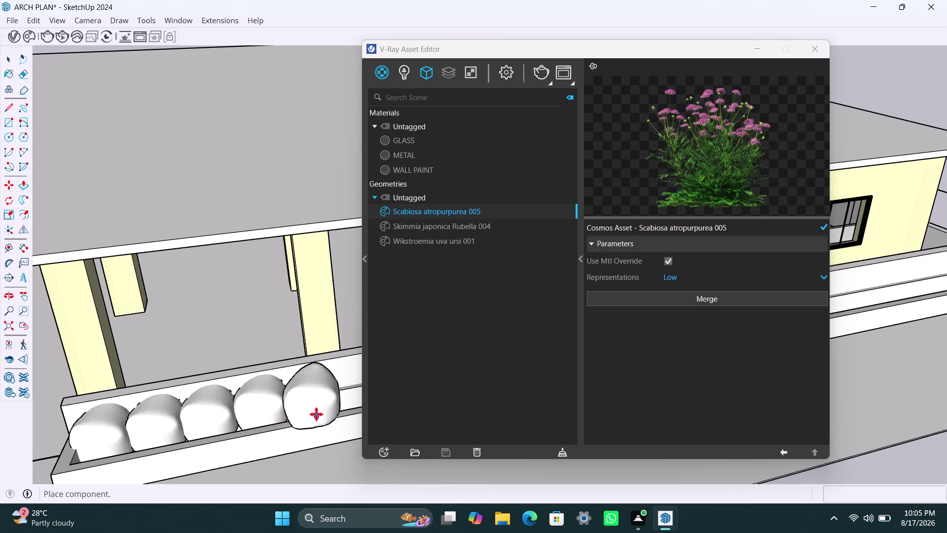
click(315, 411)
Add three more Scabiosa plants further along the planter to complete the row.
scroll(down, 3)
middle_drag(323, 411, 237, 433)
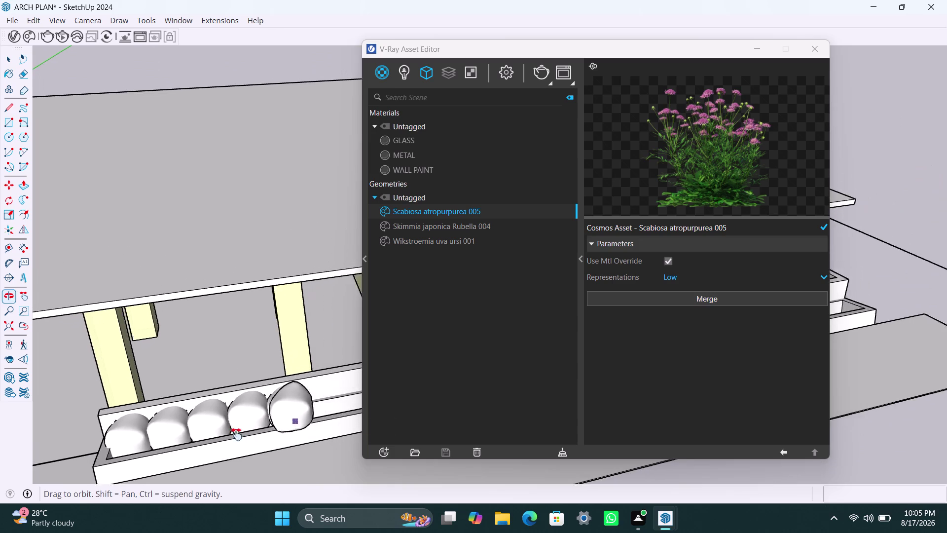
middle_drag(238, 433, 169, 443)
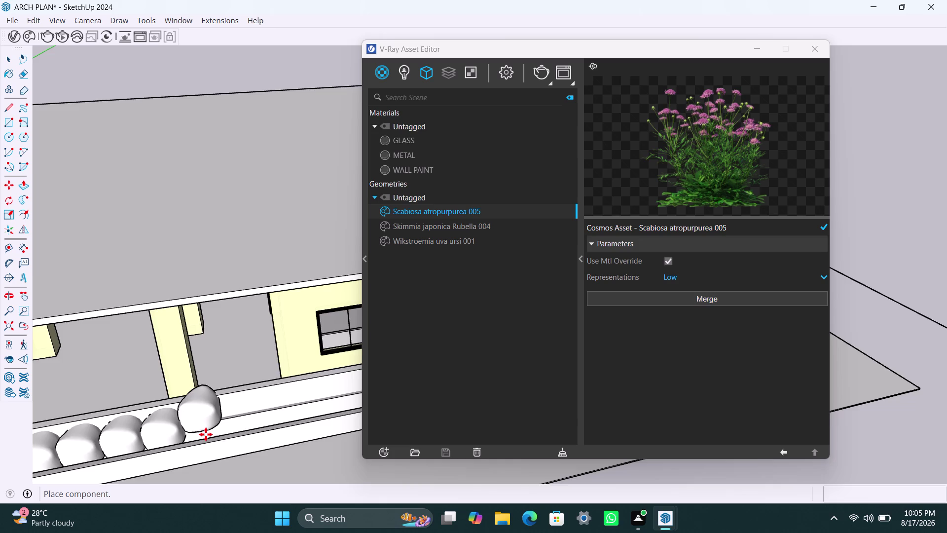
scroll(up, 3)
click(203, 434)
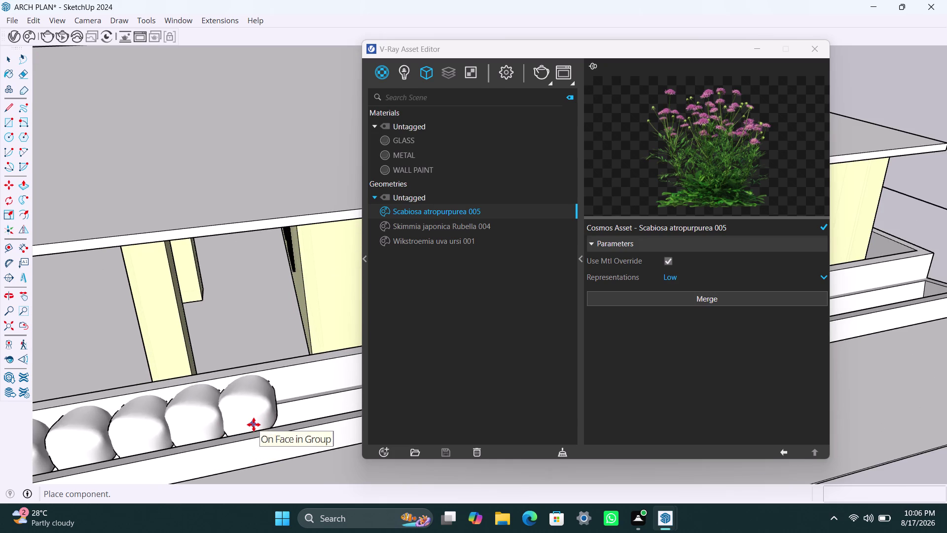
click(254, 424)
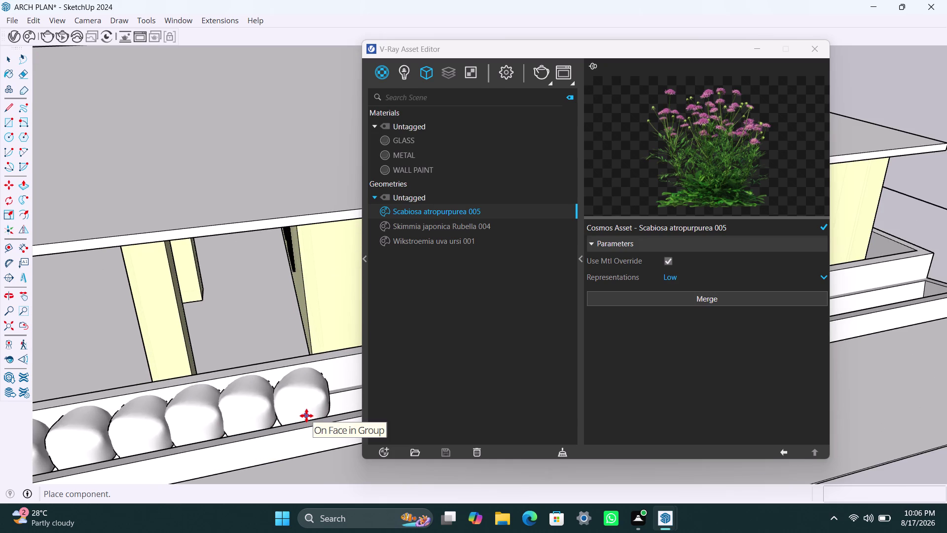
click(306, 415)
scroll(down, 3)
scroll(down, 3)
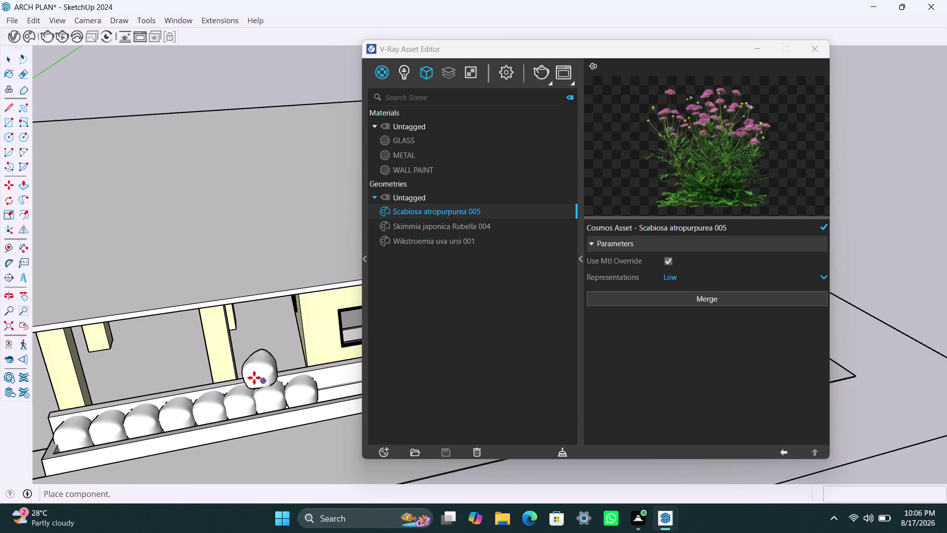
key(Escape)
Import the Marble Black 100cm material from the Chaos Cosmos library.
click(29, 39)
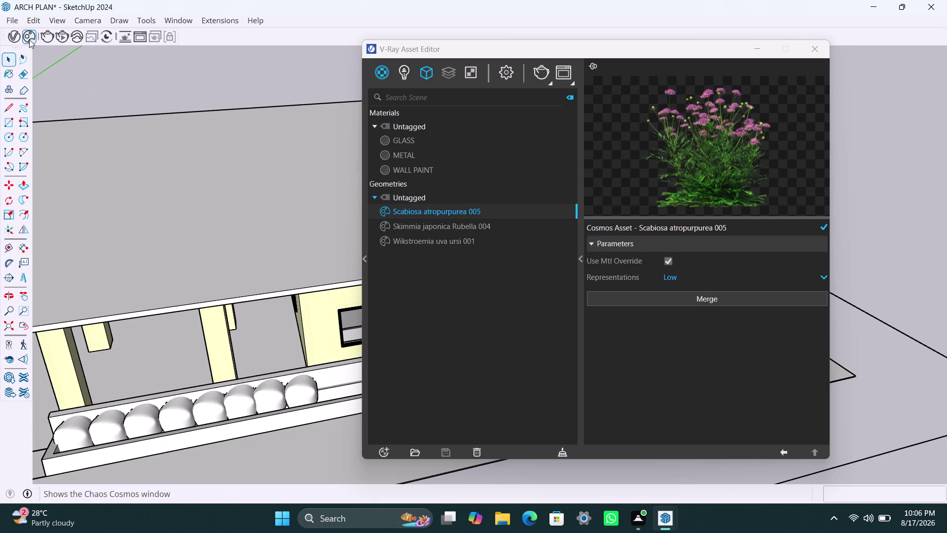
scroll(down, 3)
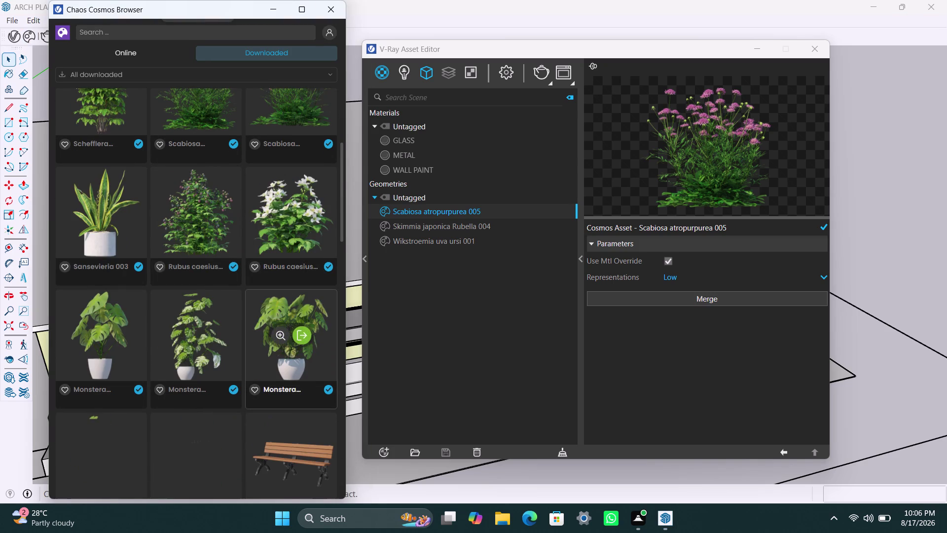
scroll(down, 3)
scroll(up, 3)
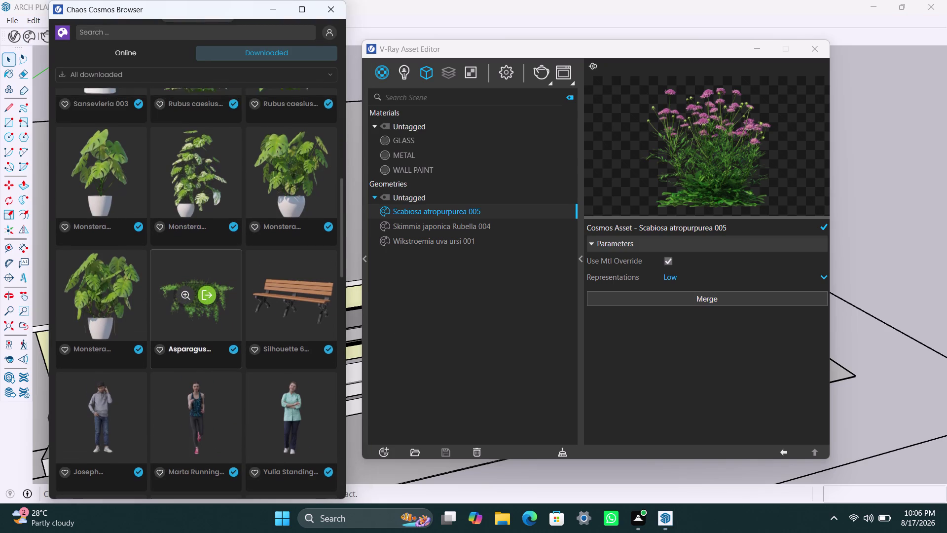
scroll(down, 3)
scroll(down, 3)
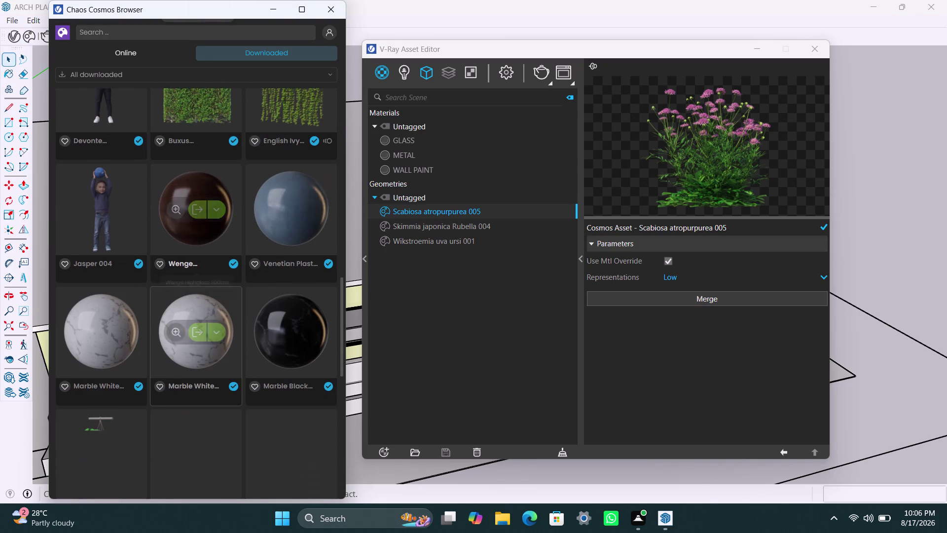
scroll(down, 3)
scroll(down, 3)
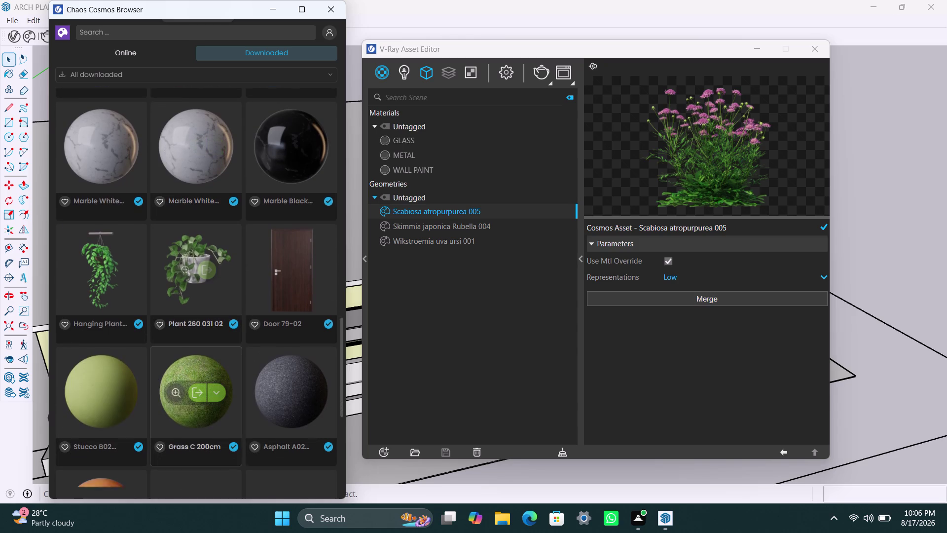
scroll(down, 3)
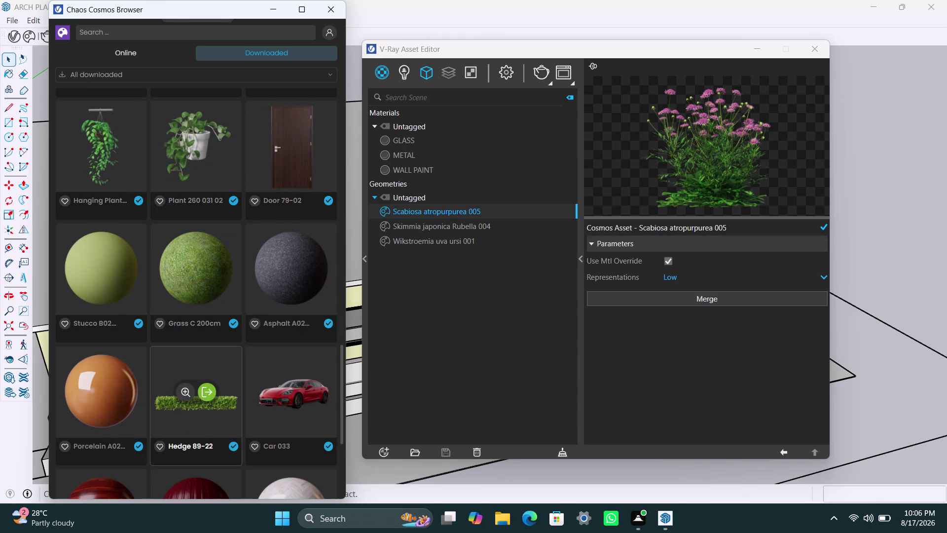
scroll(down, 3)
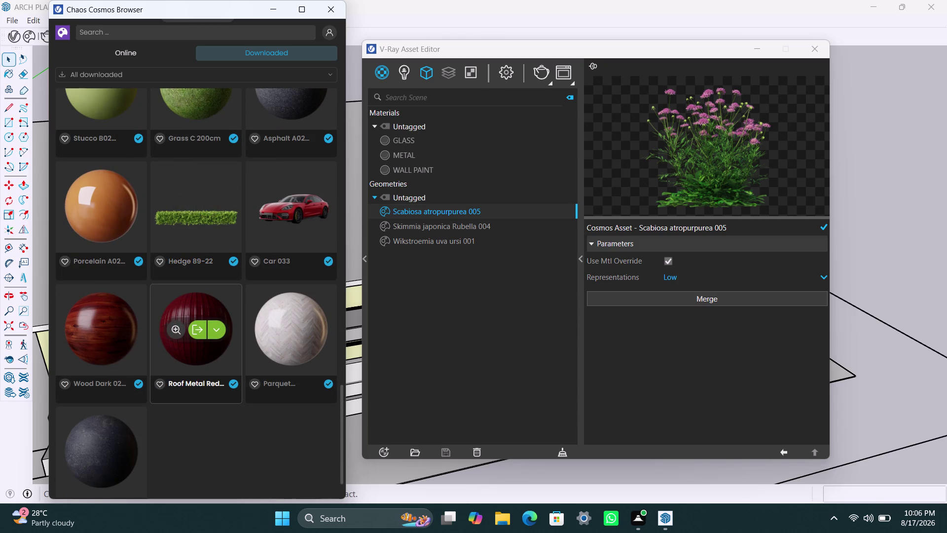
scroll(up, 3)
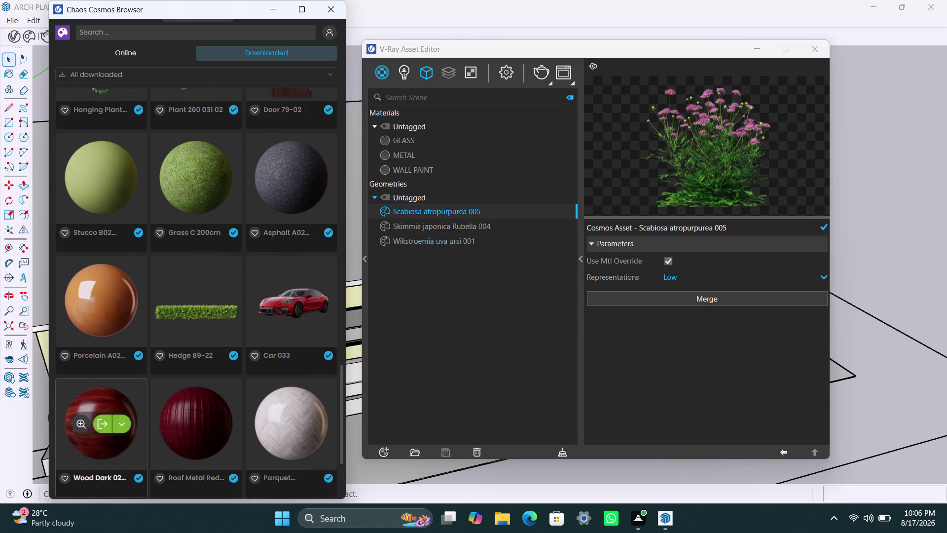
scroll(up, 3)
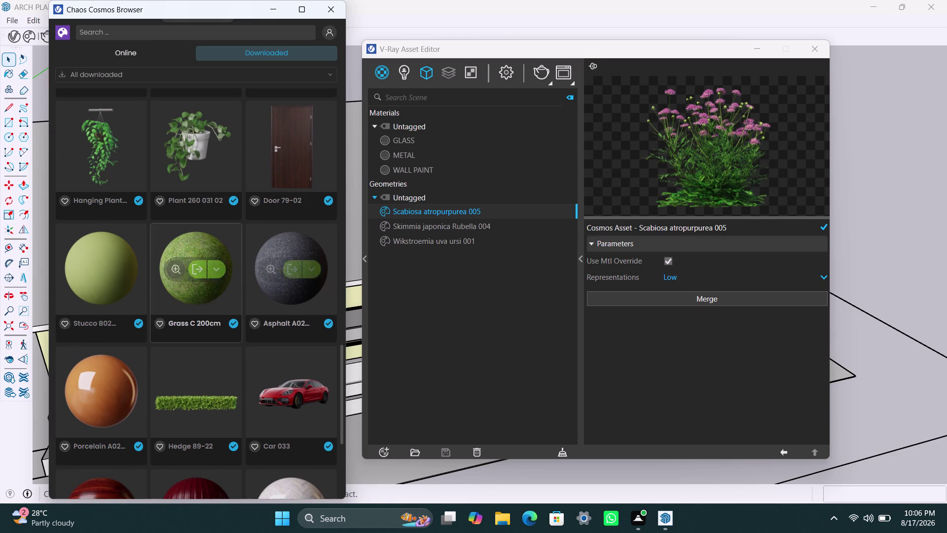
scroll(up, 3)
scroll(up, 3)
scroll(down, 3)
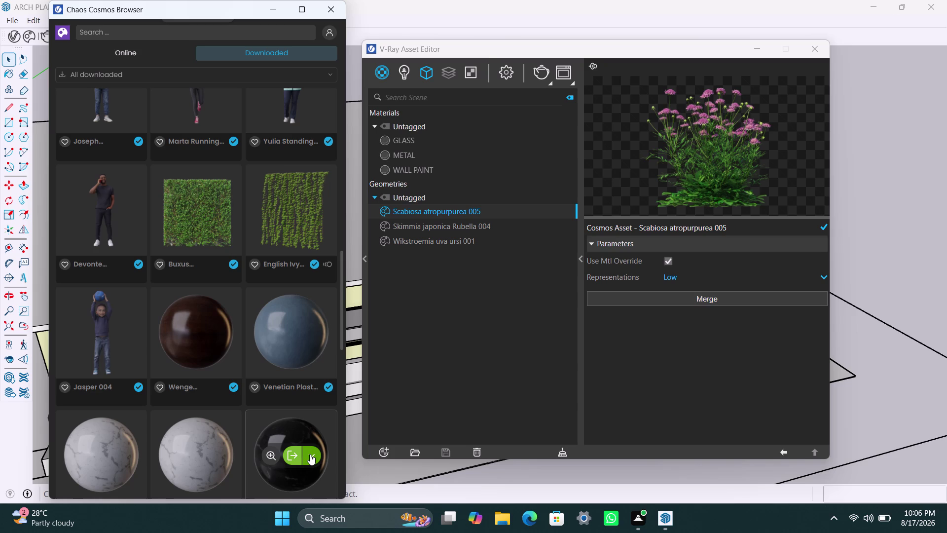
click(290, 456)
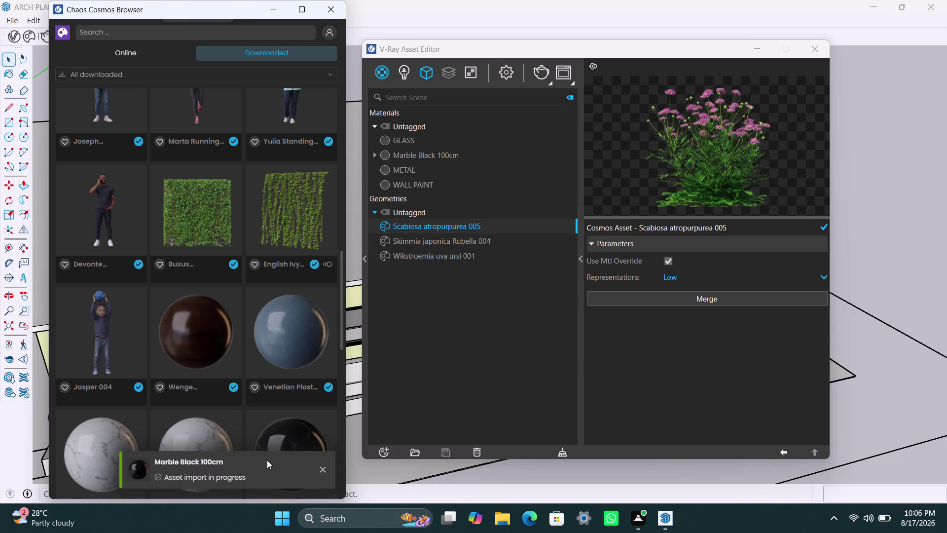
Close the Cosmos browser and select the house floor surface.
click(272, 14)
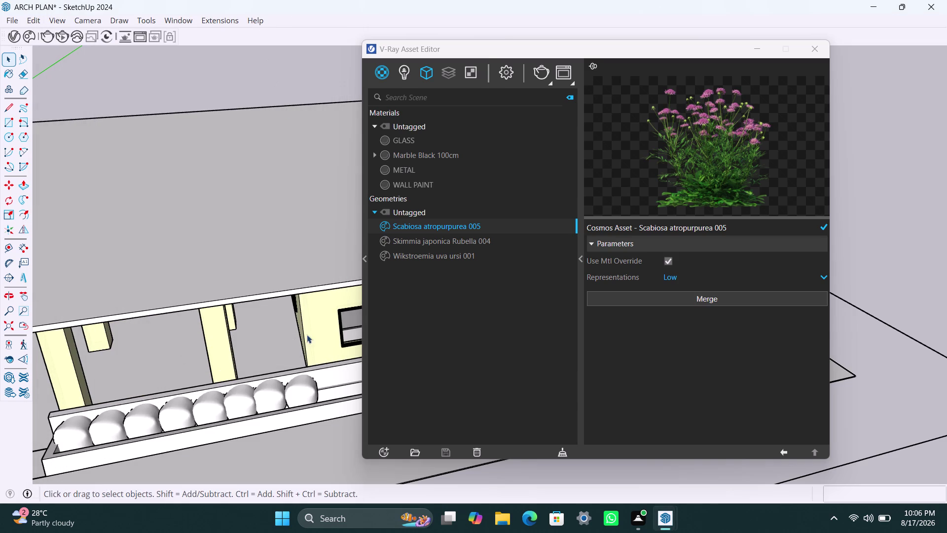
scroll(down, 3)
scroll(down, 3)
middle_drag(172, 358, 185, 350)
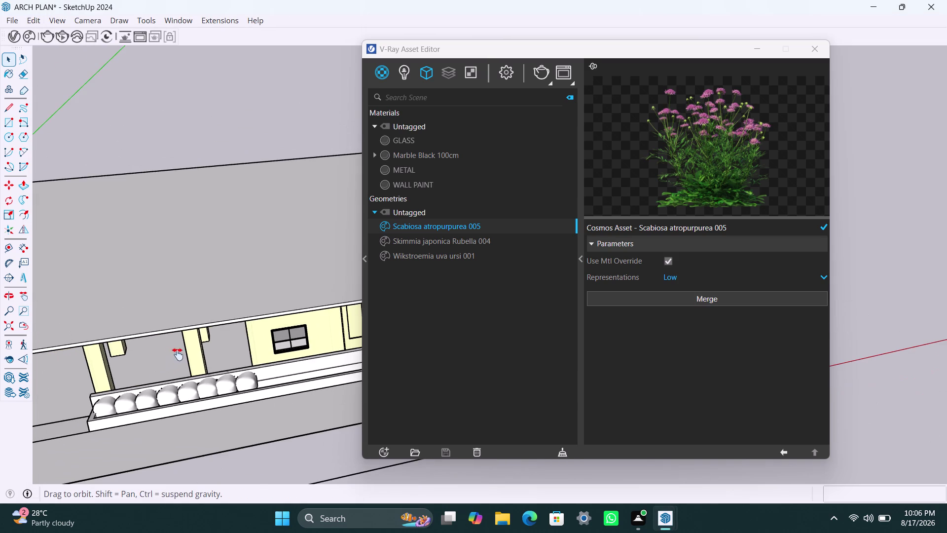
middle_drag(185, 349, 315, 302)
click(197, 332)
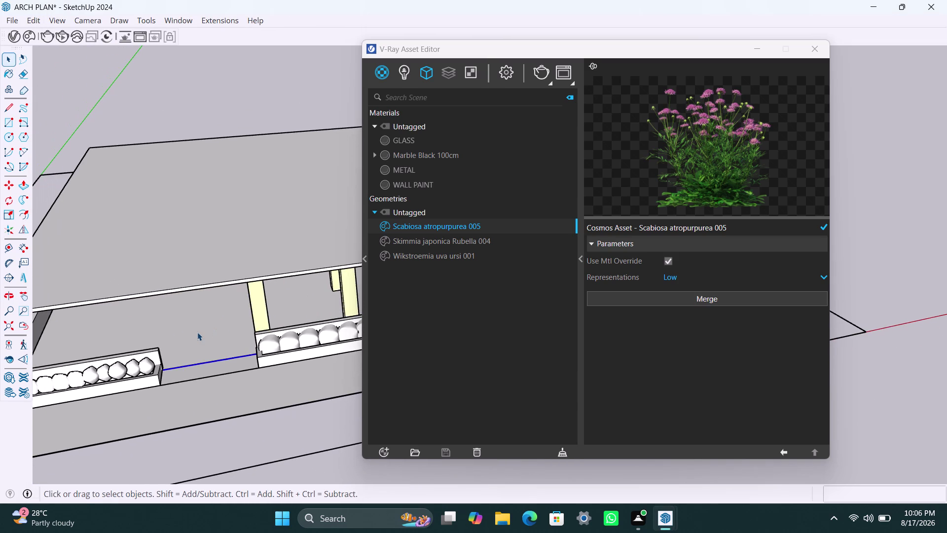
right_click(419, 228)
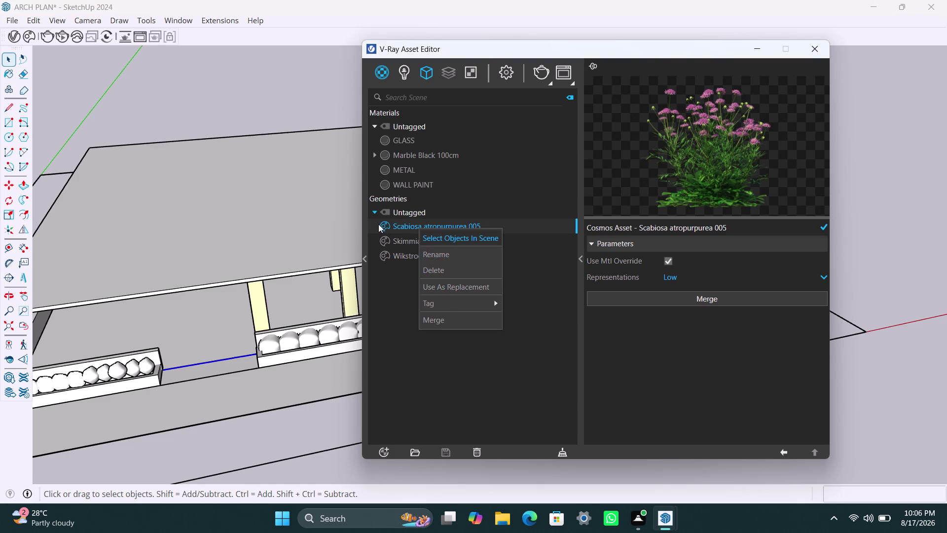
Mistakenly rename the Scabiosa atropurpurea 005 asset to 'BLACK MARBLE'.
double_click(398, 230)
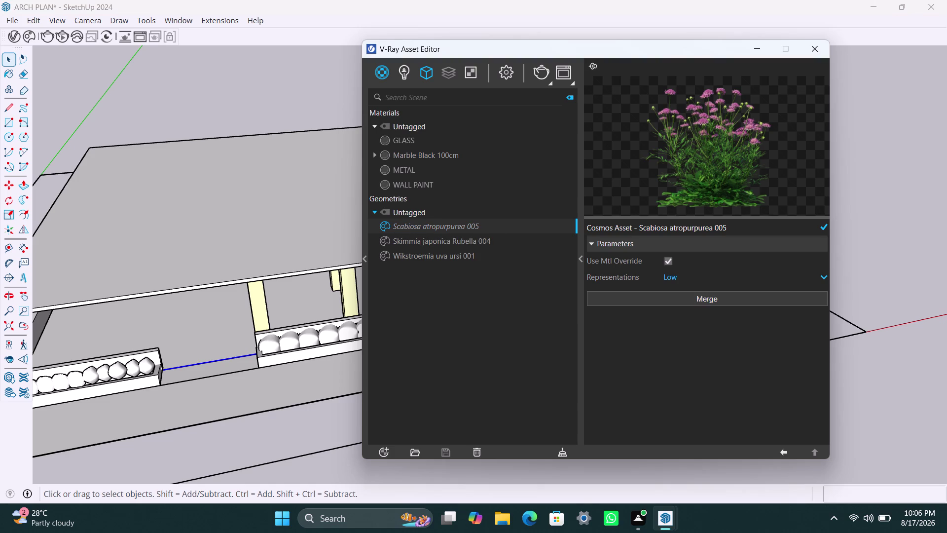
drag(486, 227, 377, 221)
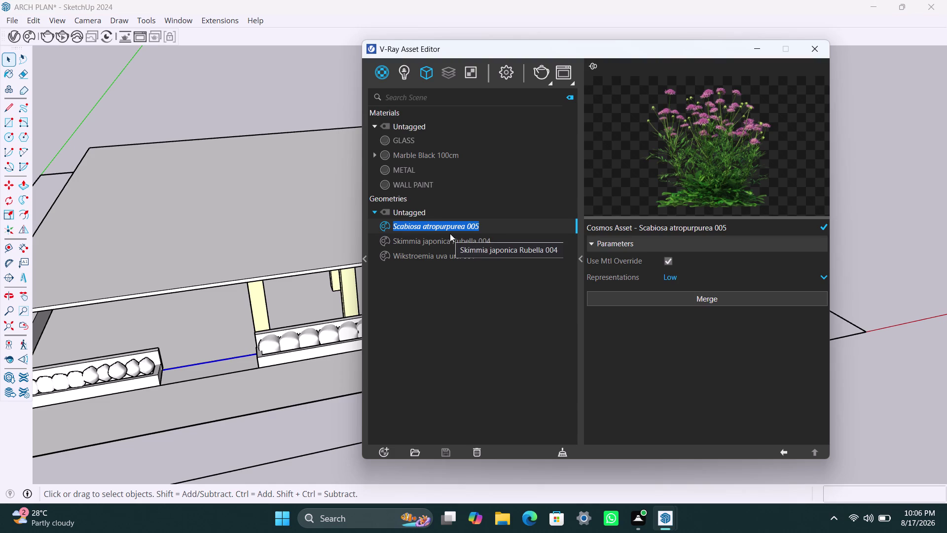
text(BLACH)
key(BackSpace)
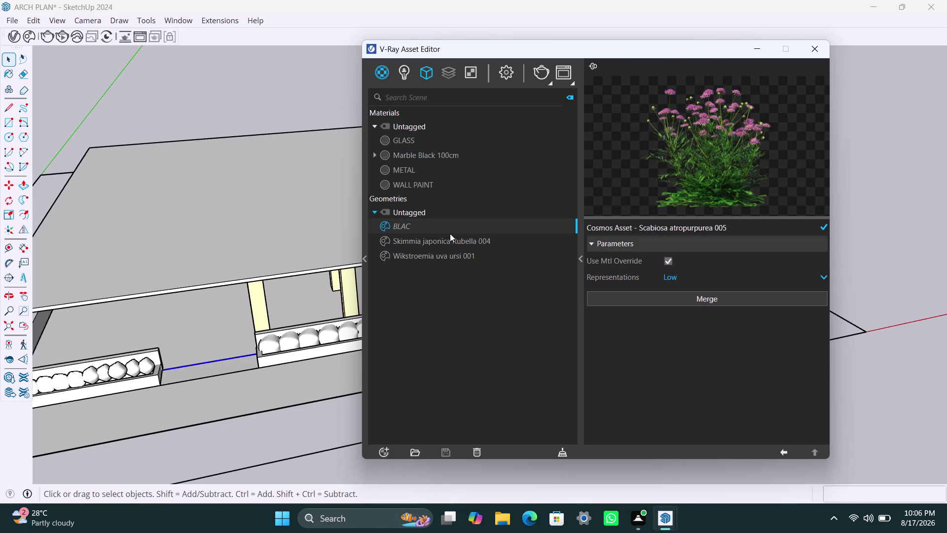
text(K MARB)
text(LE)
click(443, 297)
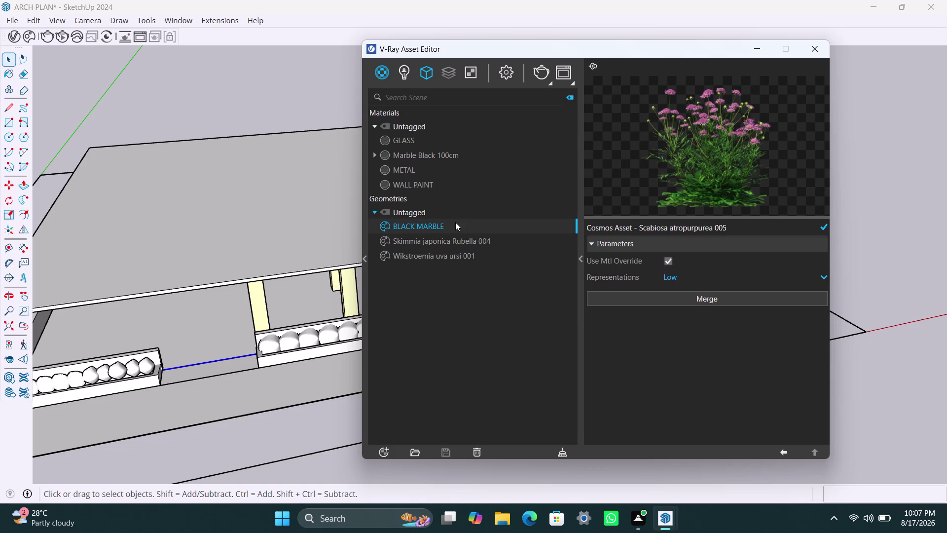
Select the planter plants that use the misnamed BLACK MARBLE asset, then clear the selection.
click(455, 222)
scroll(down, 3)
middle_drag(224, 363, 199, 340)
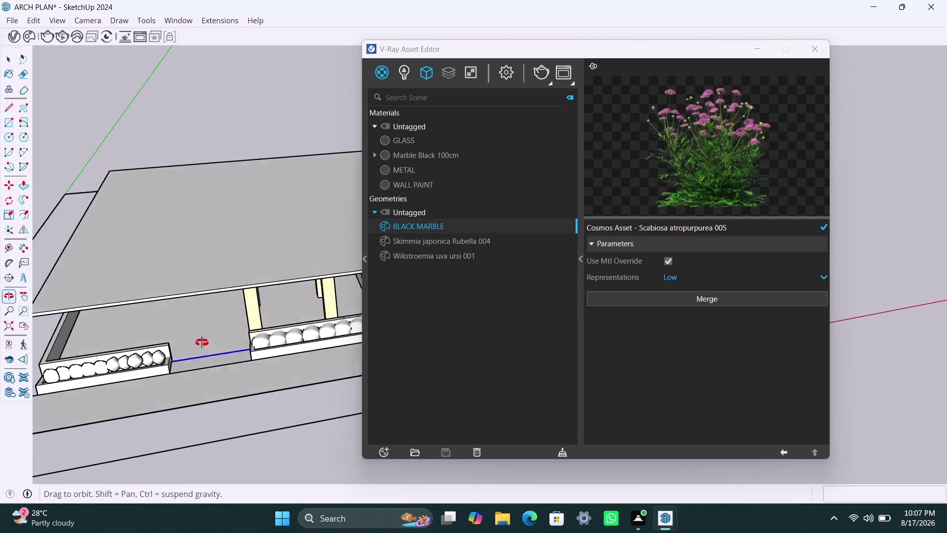
middle_drag(199, 341, 323, 282)
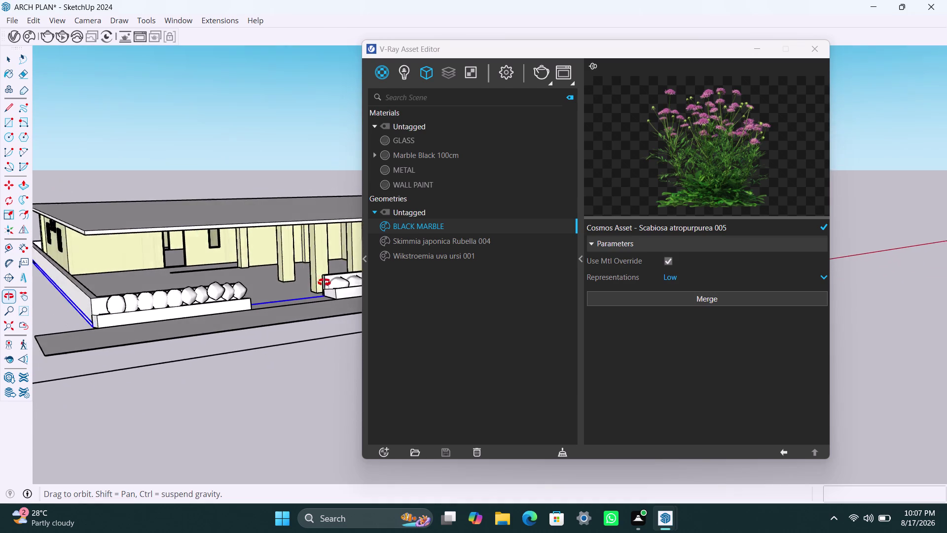
middle_drag(323, 283, 227, 321)
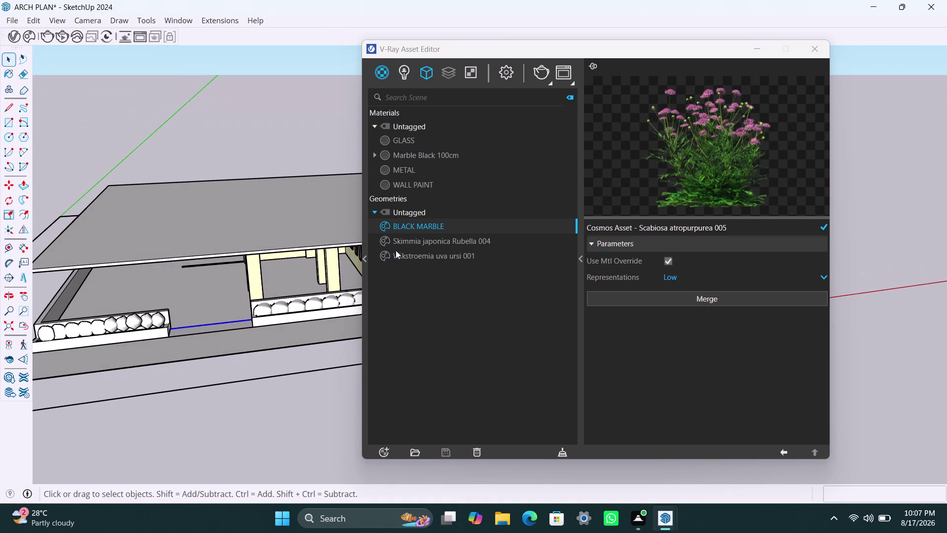
right_click(442, 228)
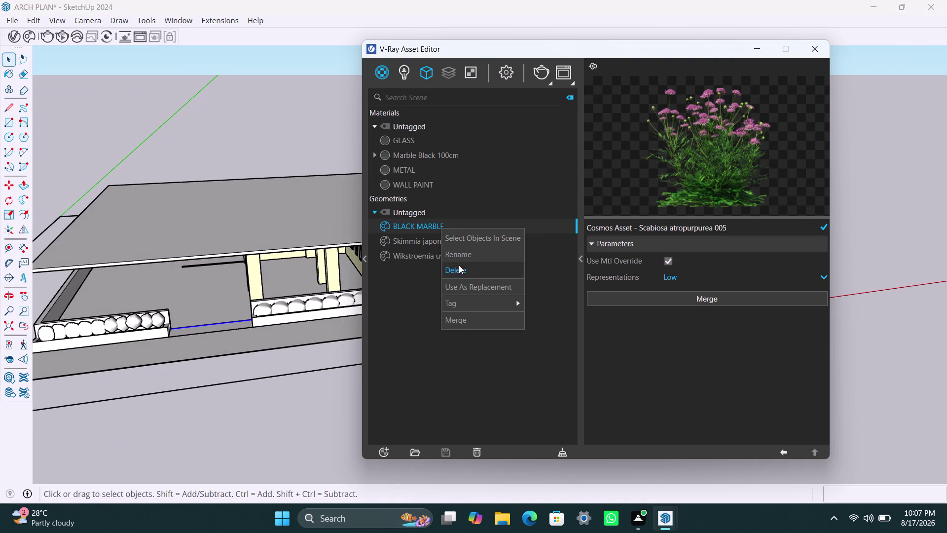
click(466, 239)
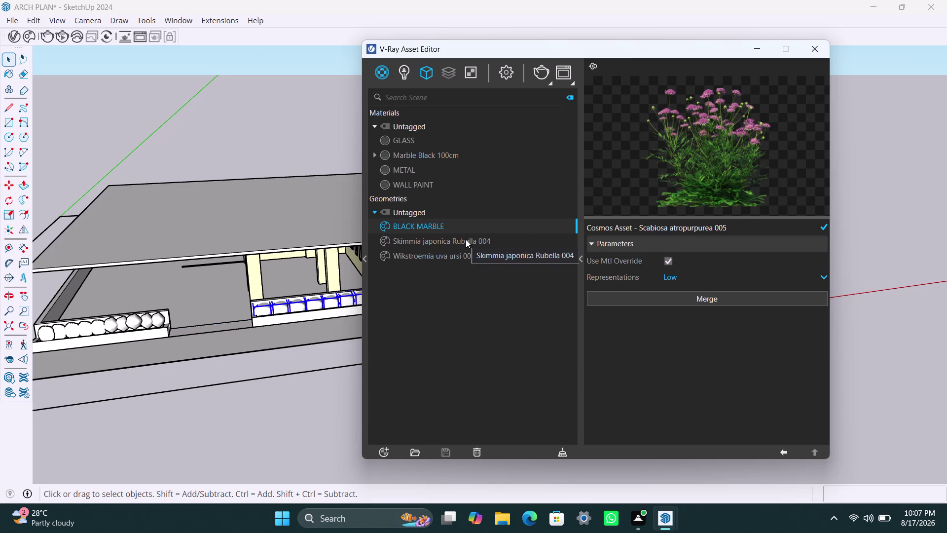
click(214, 306)
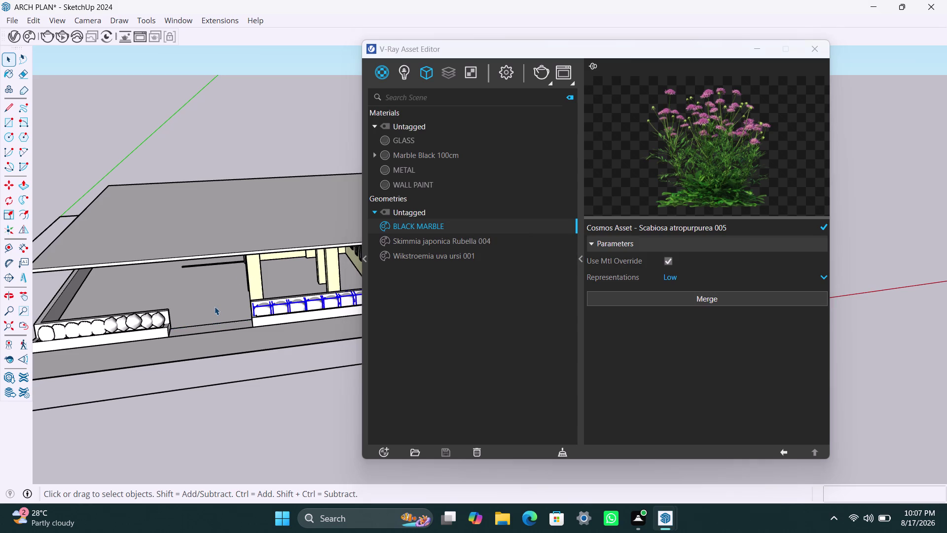
click(403, 243)
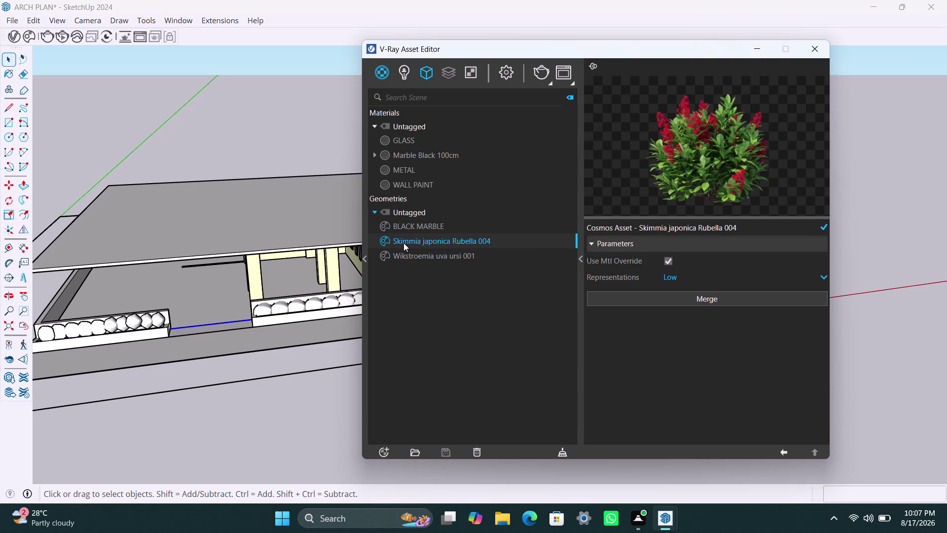
Reselect the BLACK MARBLE asset and undo the last two changes.
click(414, 257)
click(412, 228)
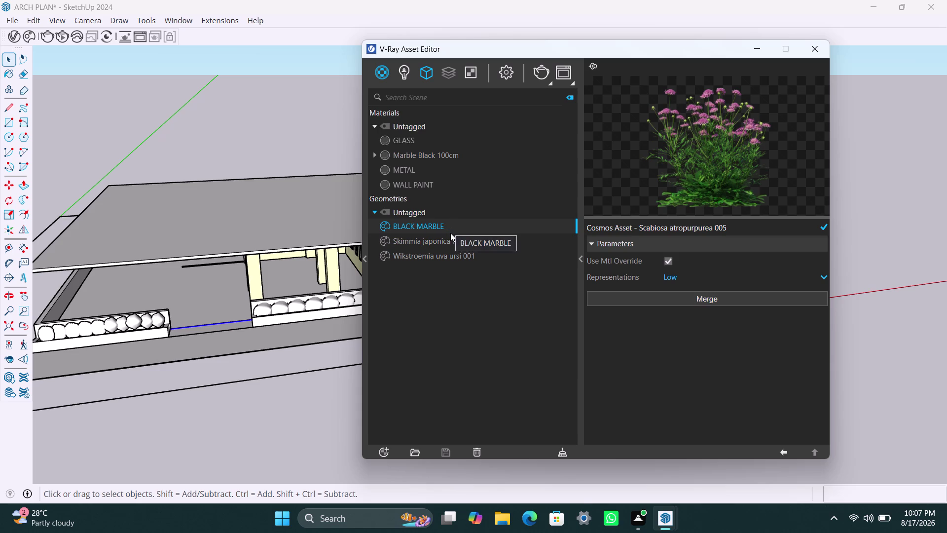
key(ctrl+z)
key(ctrl+z)
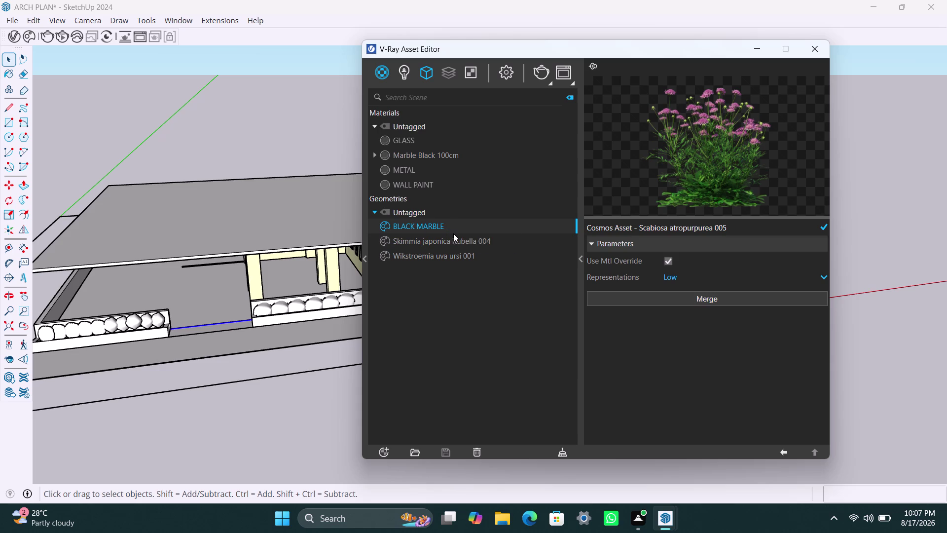
Rename the misnamed plant asset to 'FLOWER'.
click(450, 229)
triple_click(450, 228)
click(449, 226)
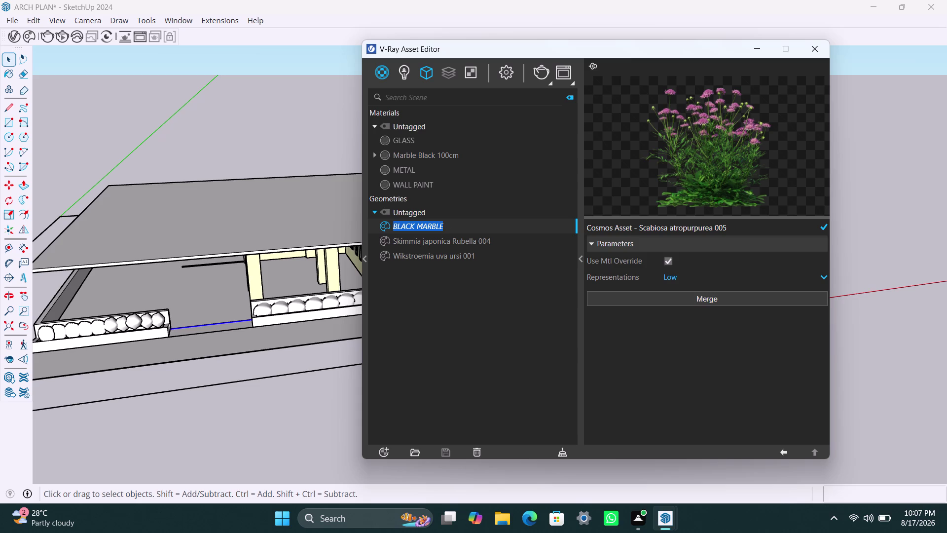
text(FLO)
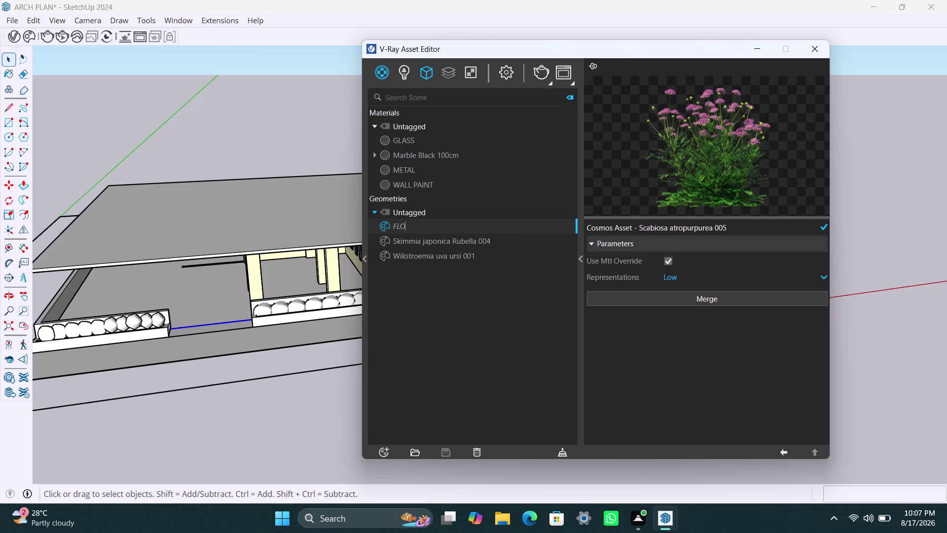
text(WER)
key(Return)
Apply Marble Black 100cm to the selected house floor via Apply to Selection.
click(451, 154)
right_click(451, 156)
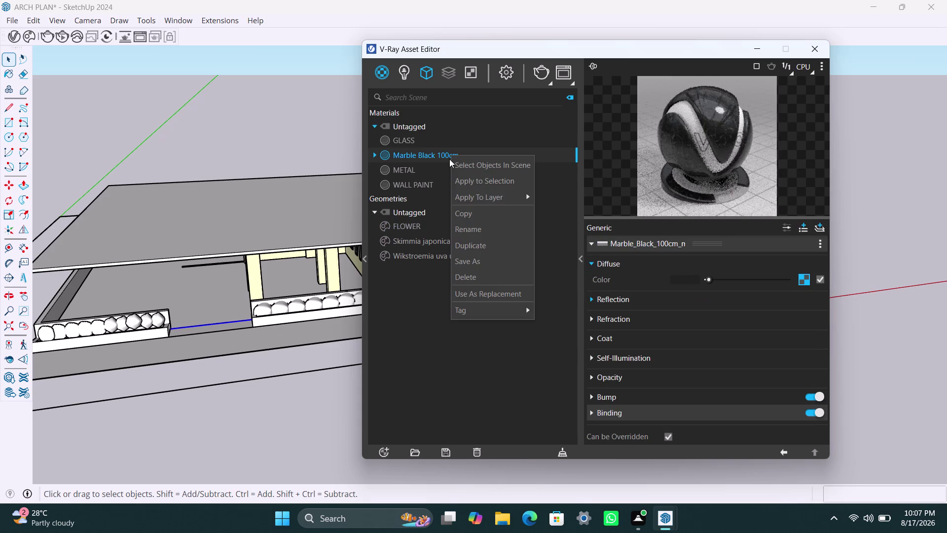
click(473, 186)
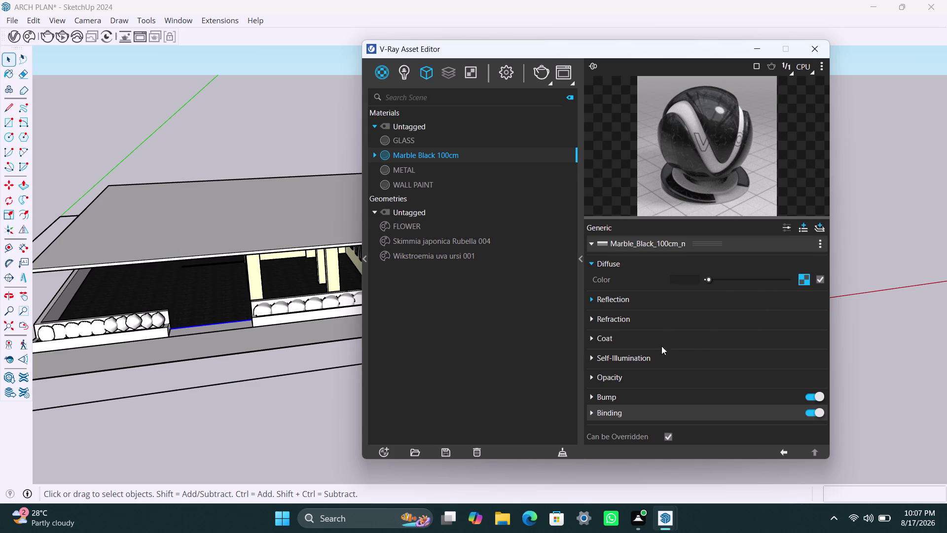
scroll(down, 3)
scroll(down, 3)
scroll(down, 3)
right_click(331, 22)
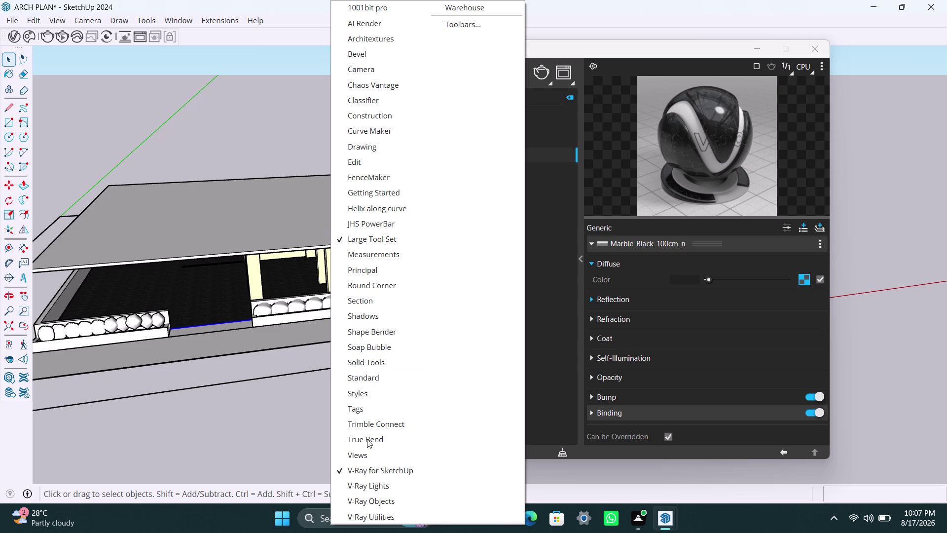
Apply Tri-Planar Projection (World) to the black marble floor from V-Ray Utilities.
click(385, 515)
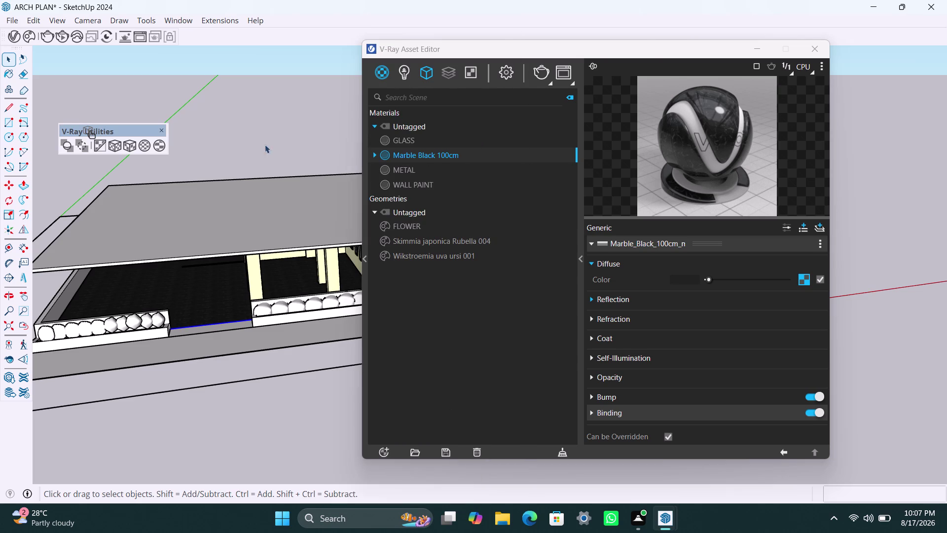
click(117, 147)
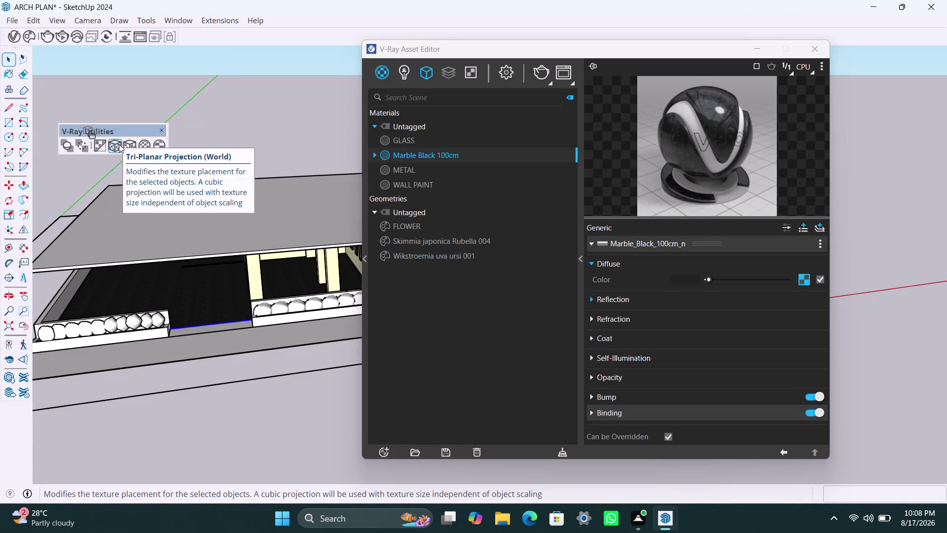
click(127, 143)
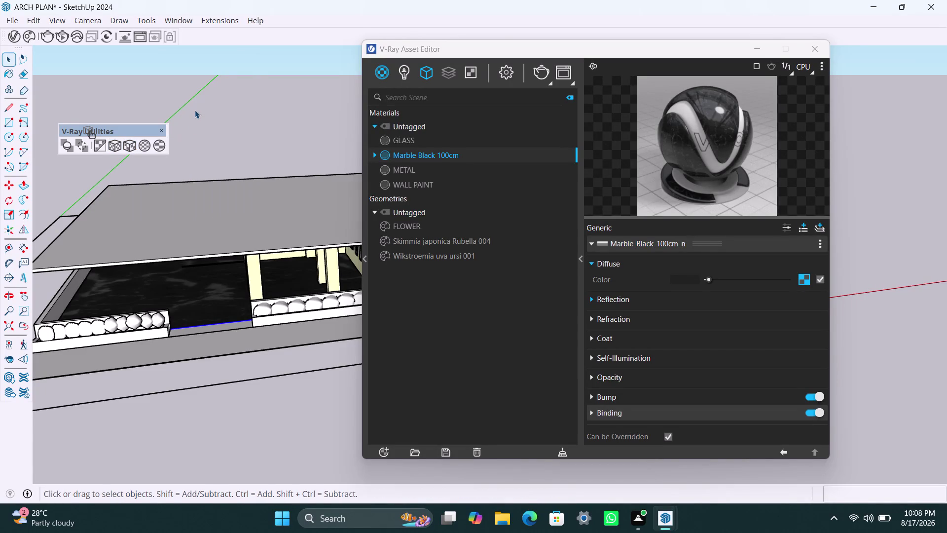
key(Escape)
click(224, 130)
Orbit to inspect the marble floor from the house front and select a left-planter plant.
middle_drag(227, 189, 222, 159)
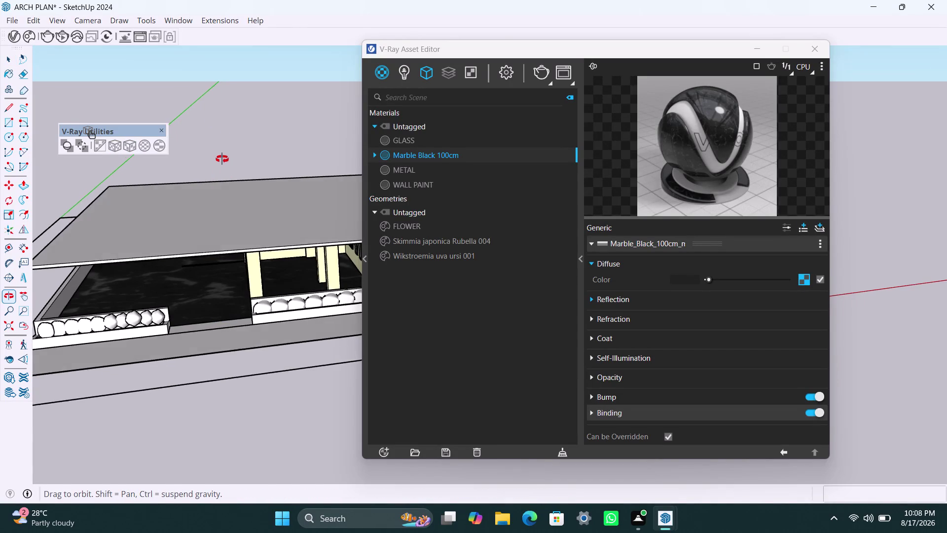
middle_drag(221, 159, 235, 158)
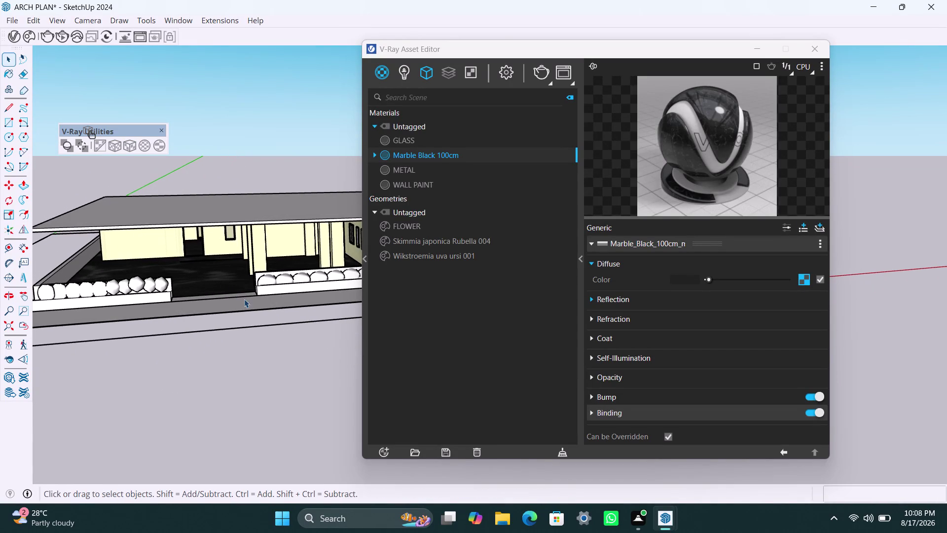
middle_drag(246, 326, 212, 313)
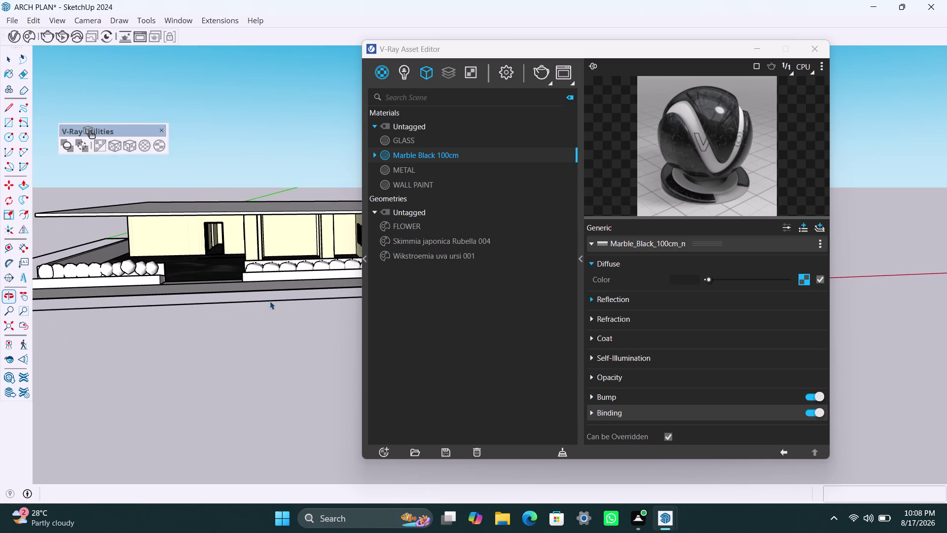
scroll(up, 3)
middle_drag(273, 292, 226, 302)
scroll(up, 3)
click(63, 278)
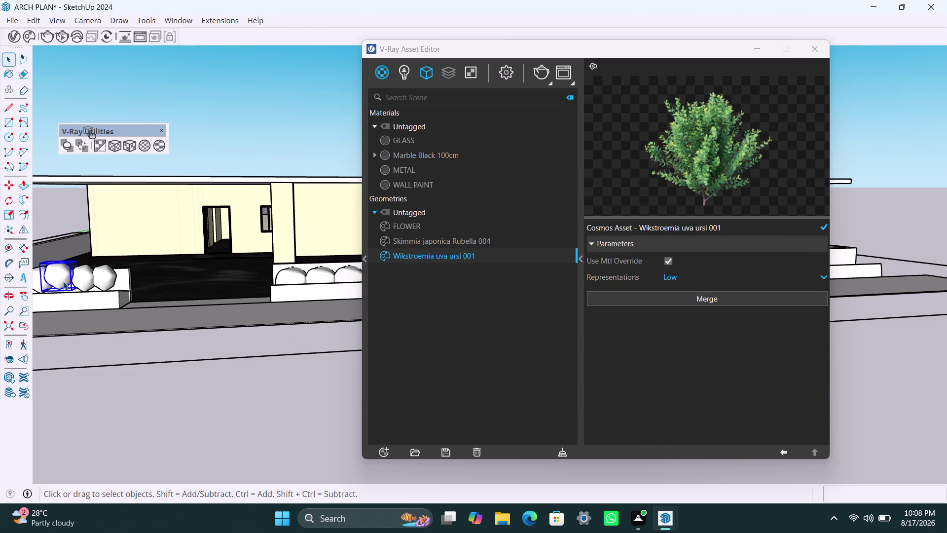
Scale the selected left-planter shrub to match its neighbours.
key(m)
click(63, 281)
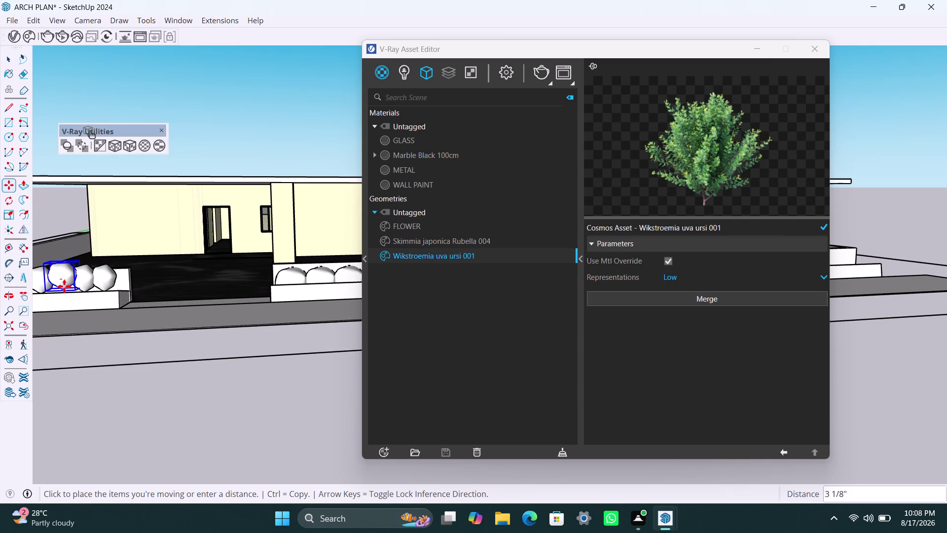
key(Escape)
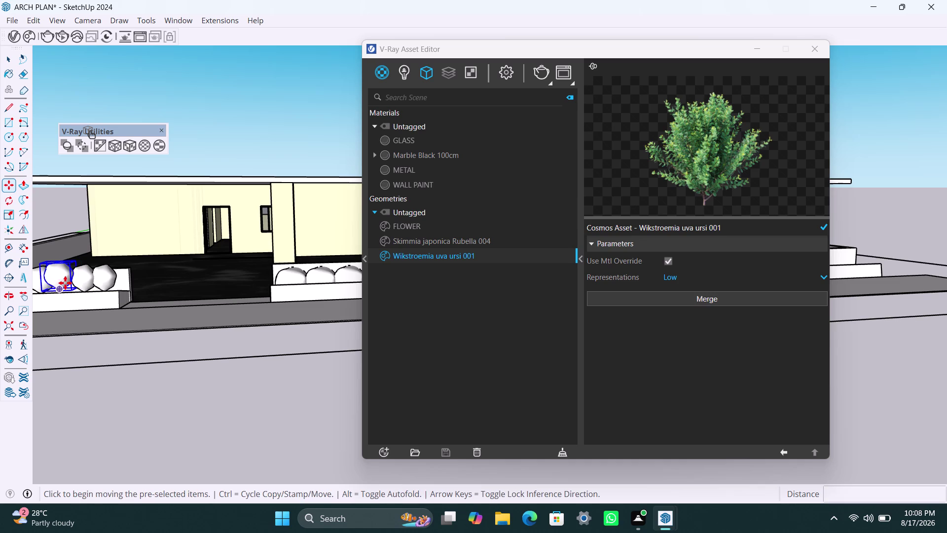
key(s)
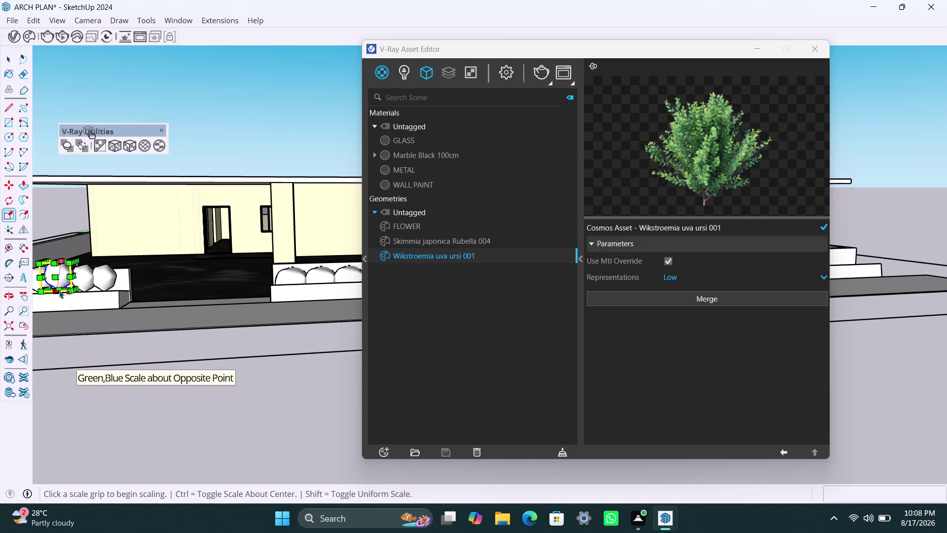
drag(60, 290, 60, 296)
key(space)
click(198, 177)
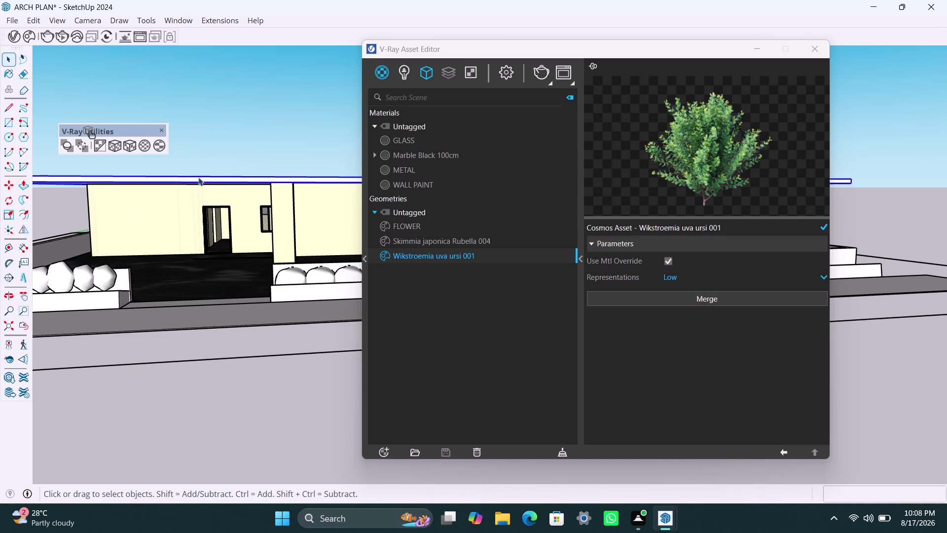
Orbit along the planter row and select a shrub to compare sizes.
scroll(down, 3)
middle_drag(210, 265, 95, 272)
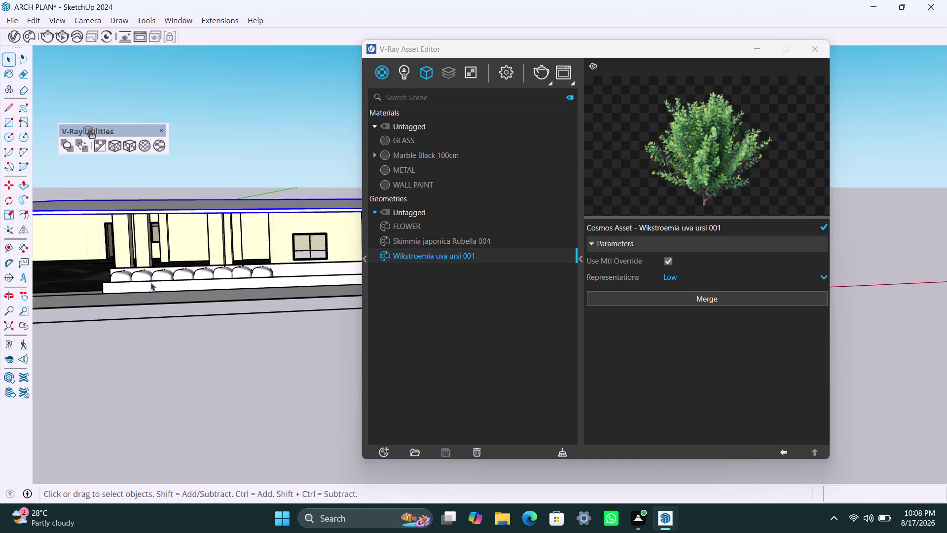
scroll(up, 3)
click(118, 277)
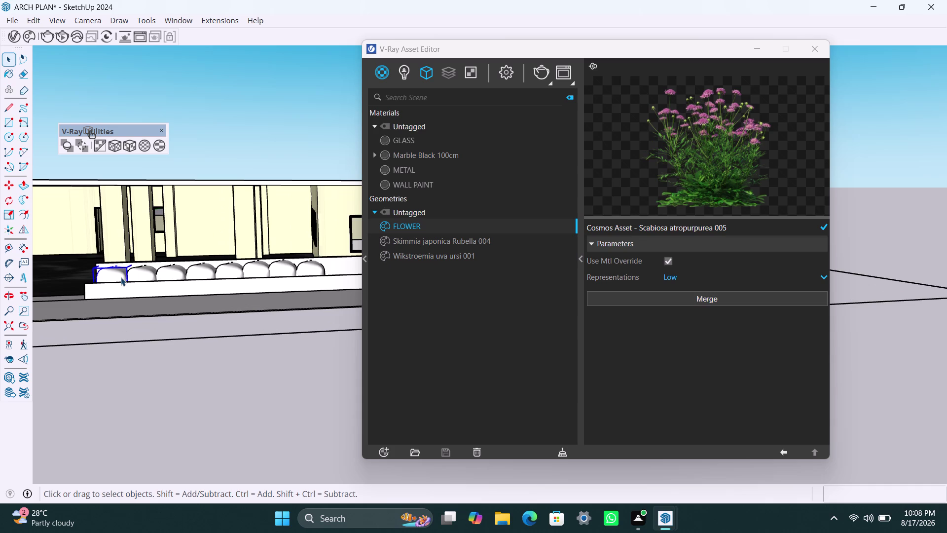
scroll(down, 3)
middle_drag(221, 313, 99, 313)
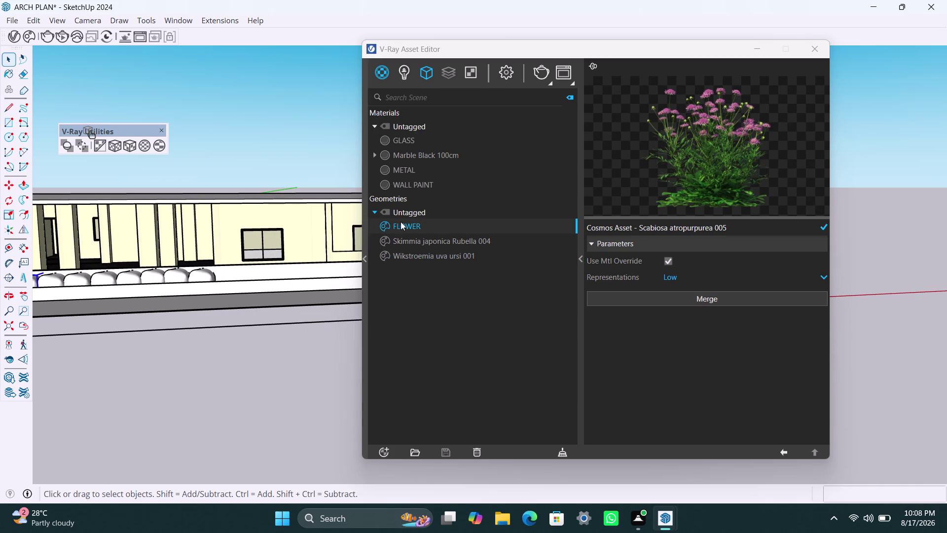
Preview the FLOWER, Skimmia japonica Rubella 004 and Wikstroemia uva ursi 001 assets.
click(430, 240)
click(428, 247)
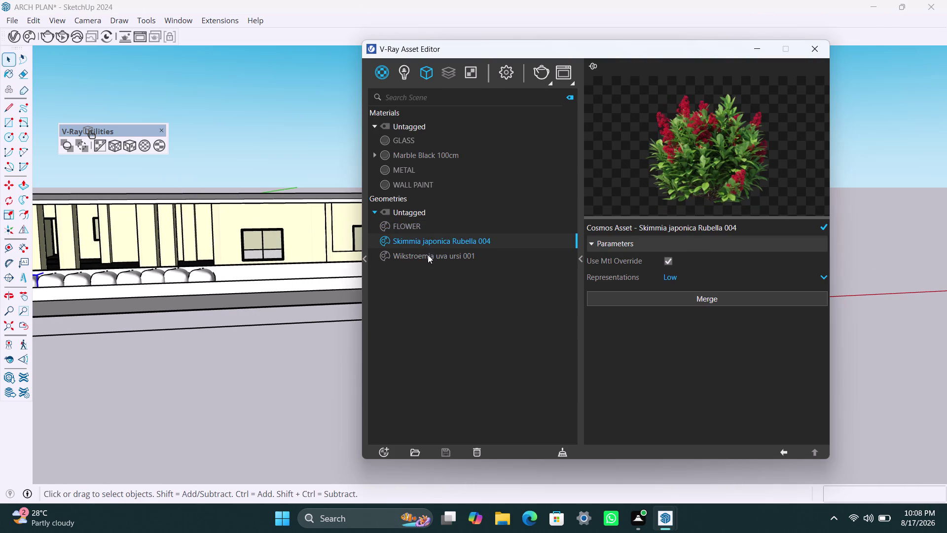
click(427, 257)
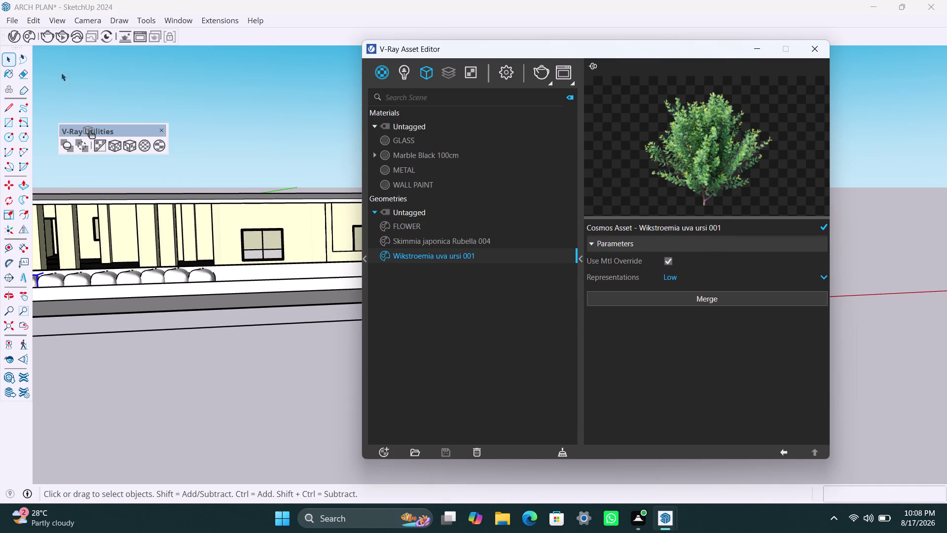
click(28, 41)
scroll(up, 3)
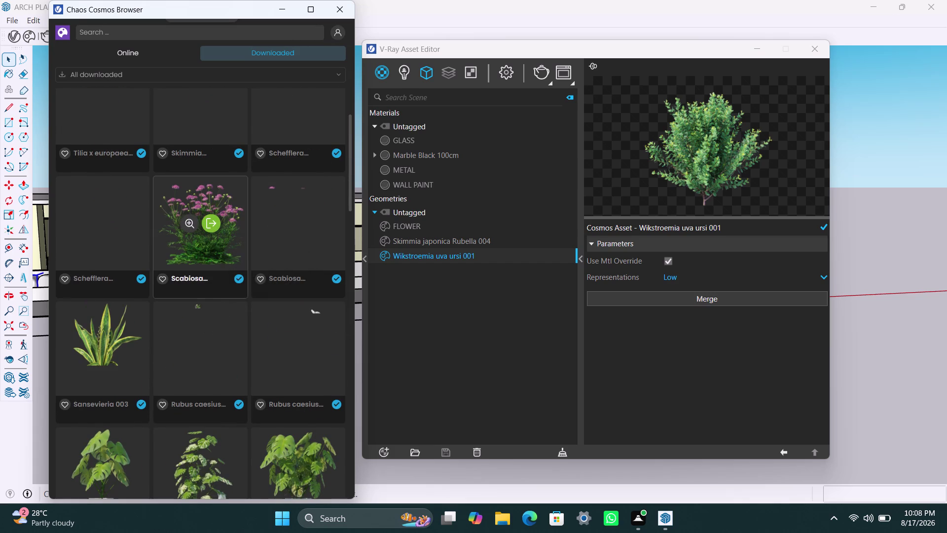
Import the downloaded Tilia x europaea tree from the Cosmos Downloaded tab.
scroll(up, 3)
scroll(up, 3)
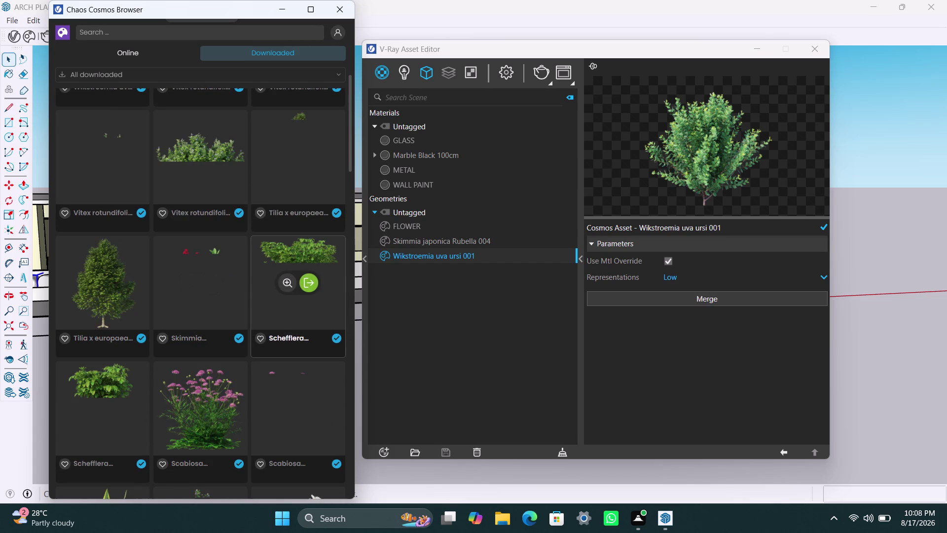
scroll(up, 3)
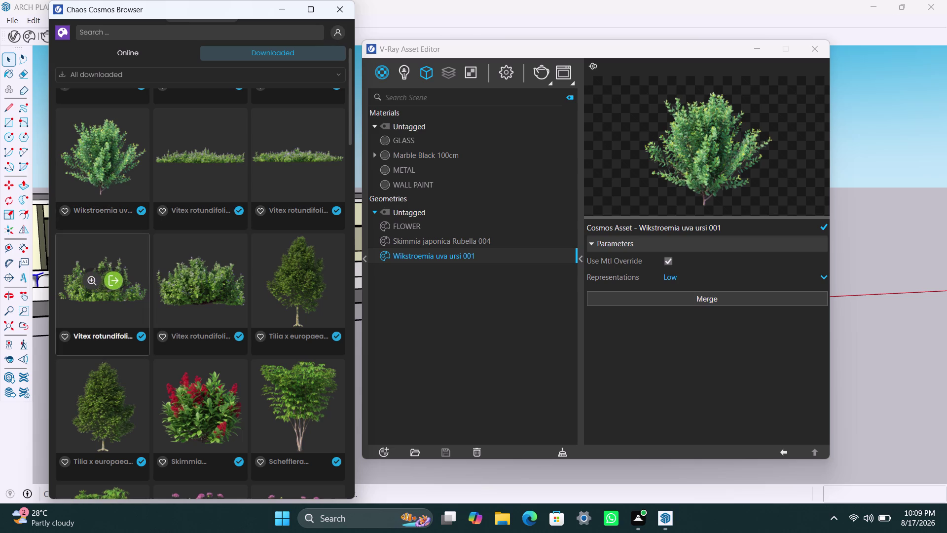
scroll(up, 3)
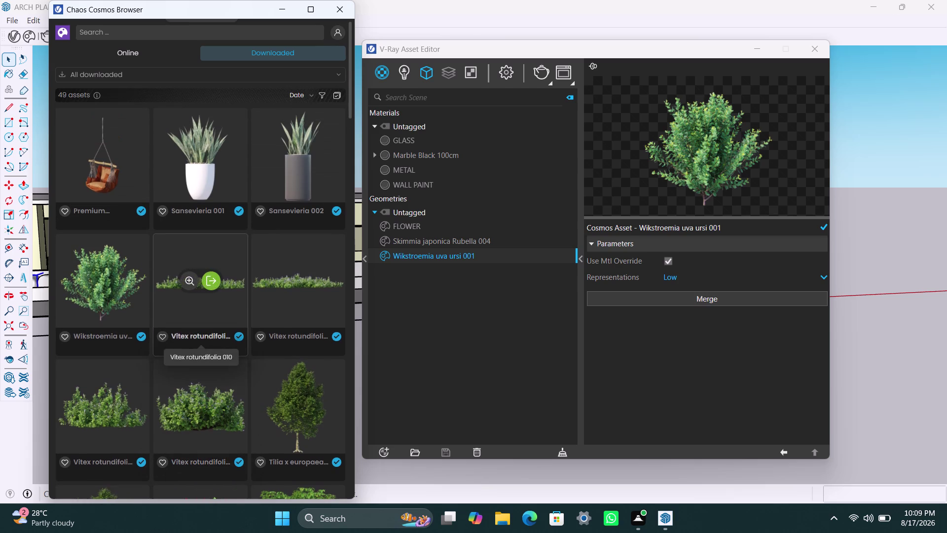
scroll(up, 3)
scroll(up, 3)
scroll(up, 3)
scroll(down, 3)
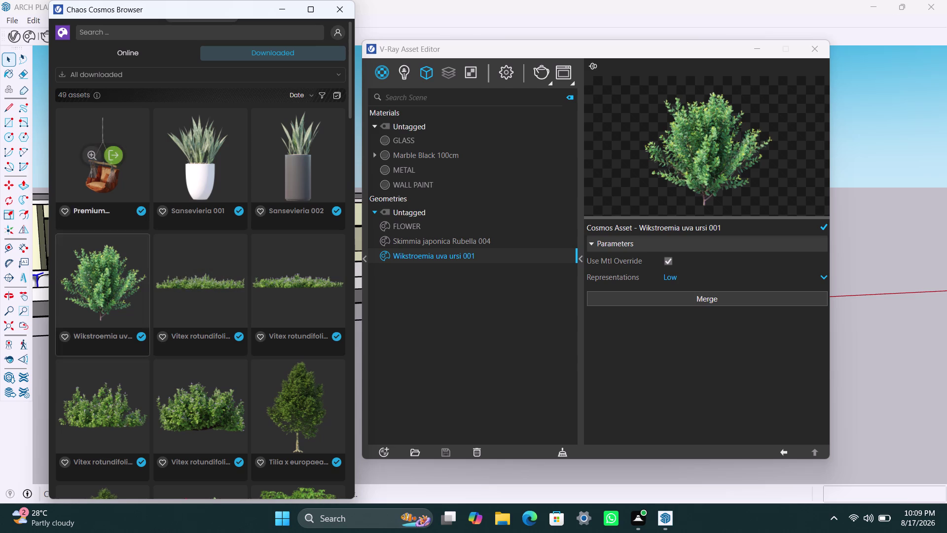
scroll(up, 3)
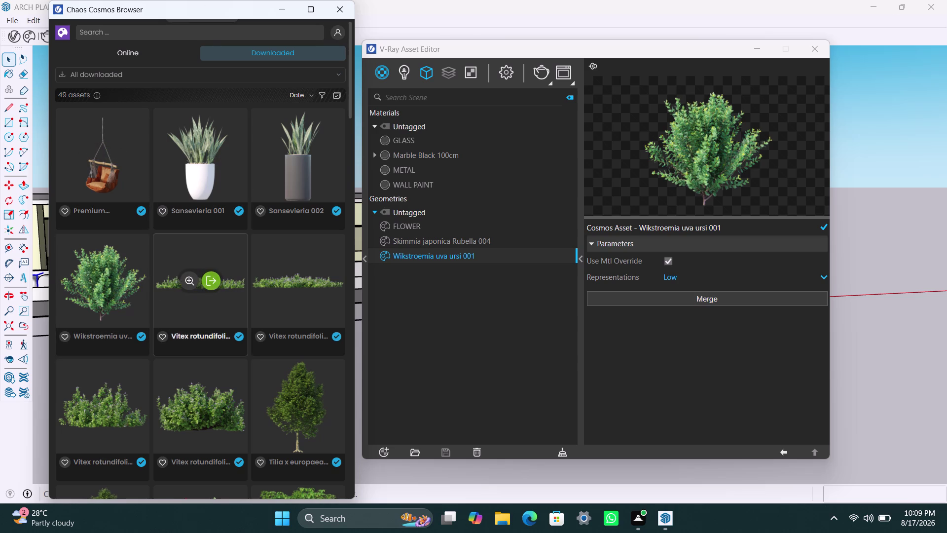
scroll(down, 3)
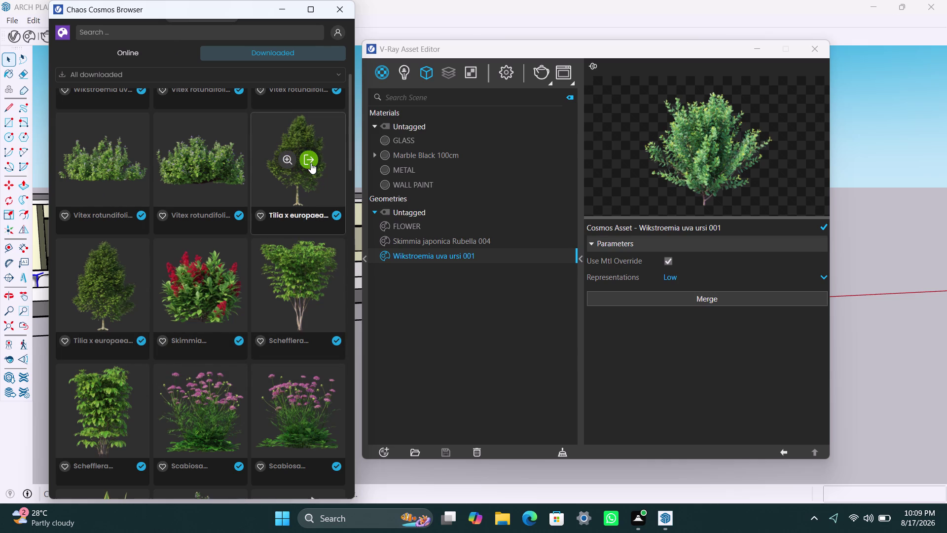
scroll(down, 3)
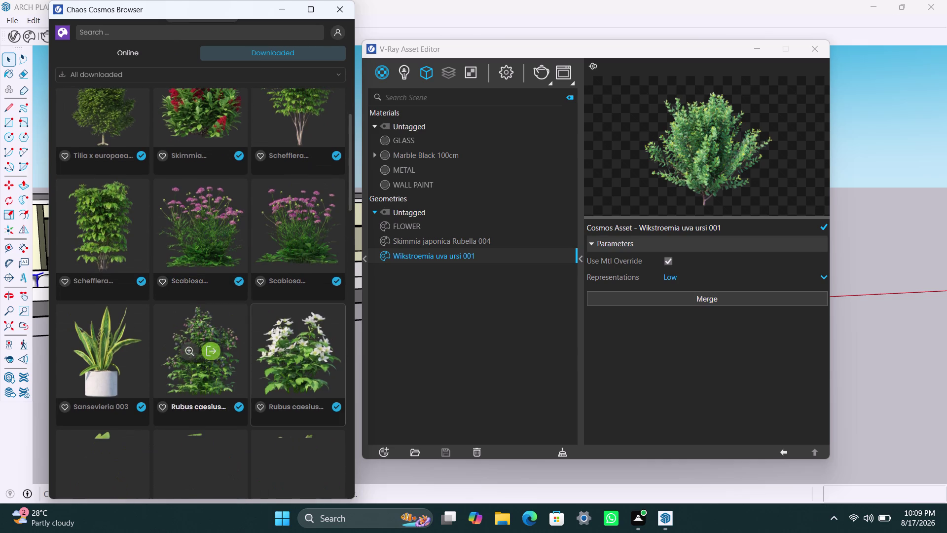
scroll(up, 3)
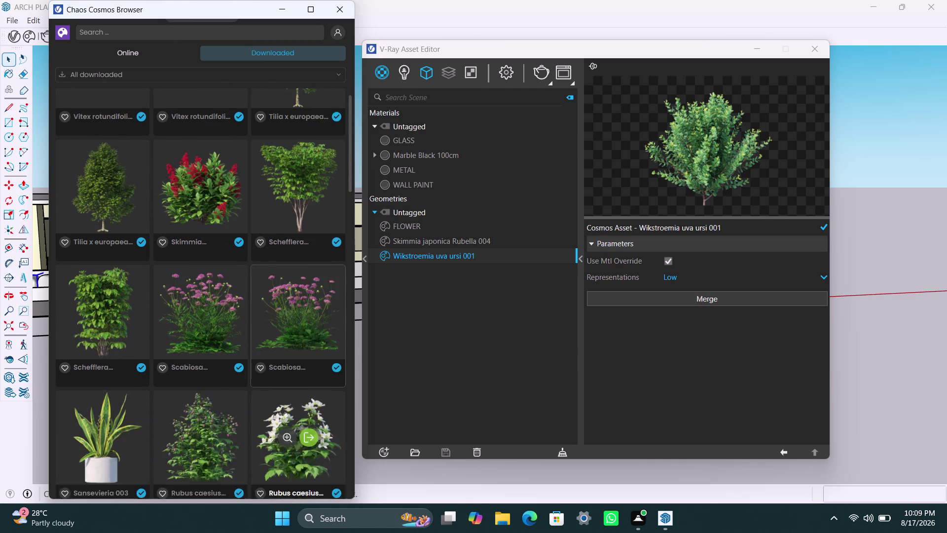
scroll(up, 3)
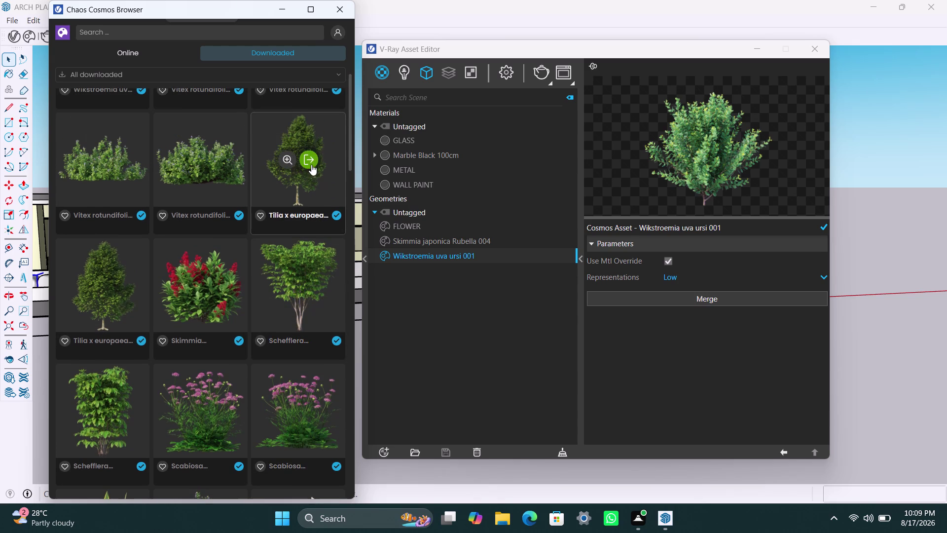
click(313, 163)
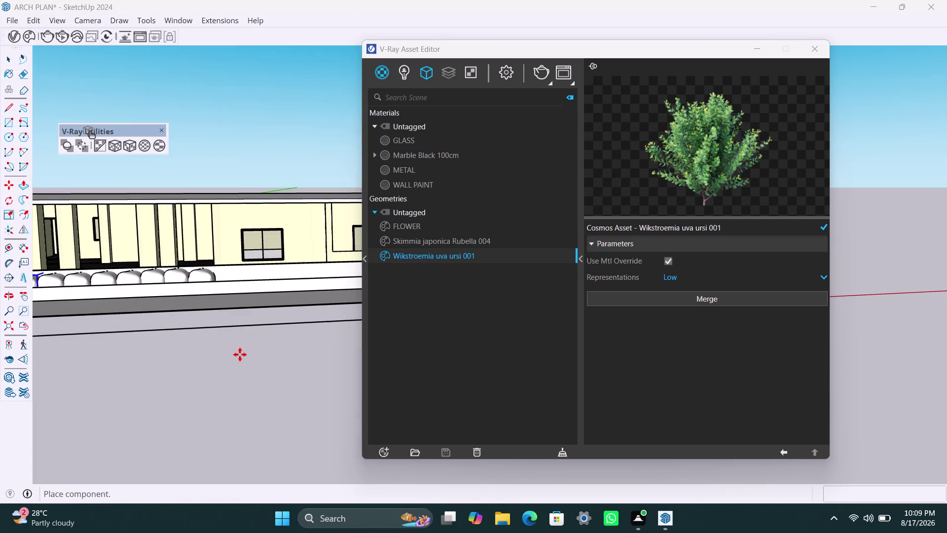
Zoom out over the site and place two Tilia trees beside the house.
scroll(down, 3)
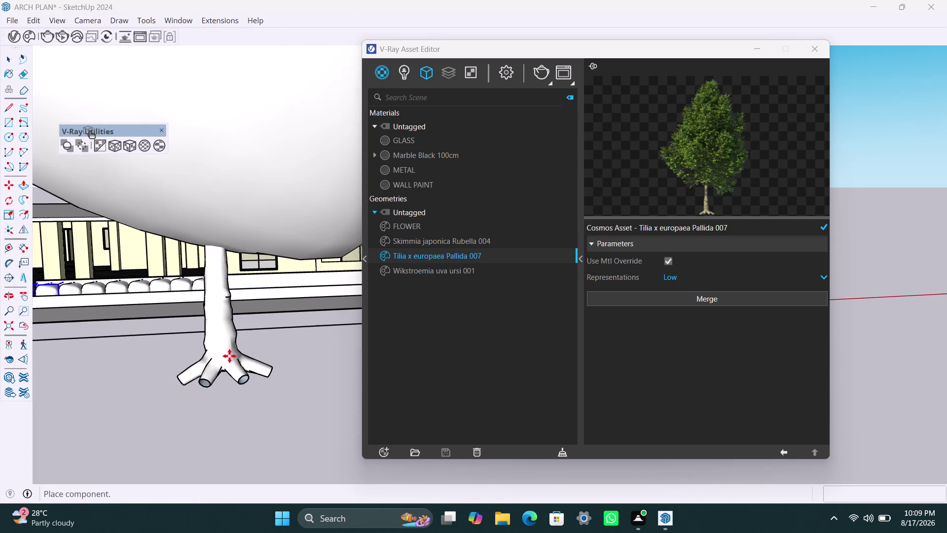
middle_drag(229, 356, 115, 364)
scroll(down, 3)
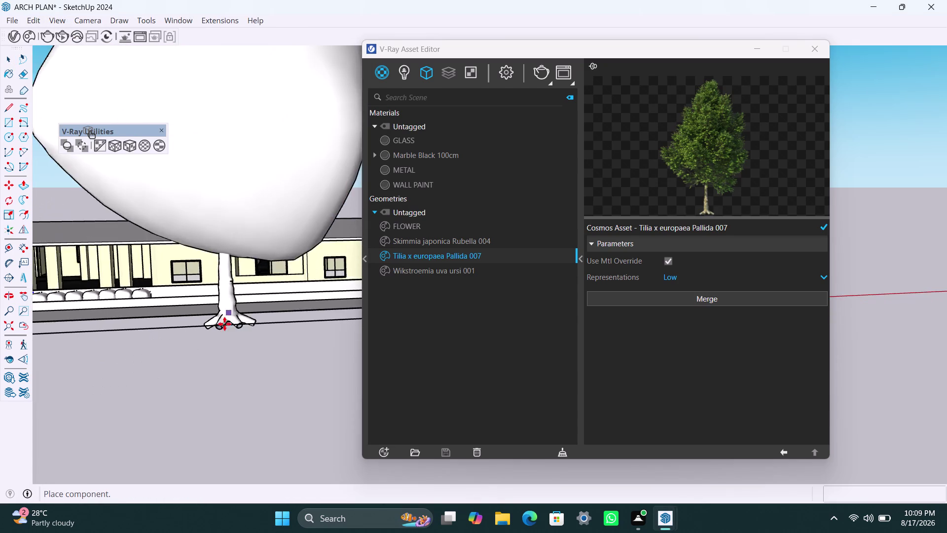
scroll(down, 3)
middle_drag(225, 347, 75, 381)
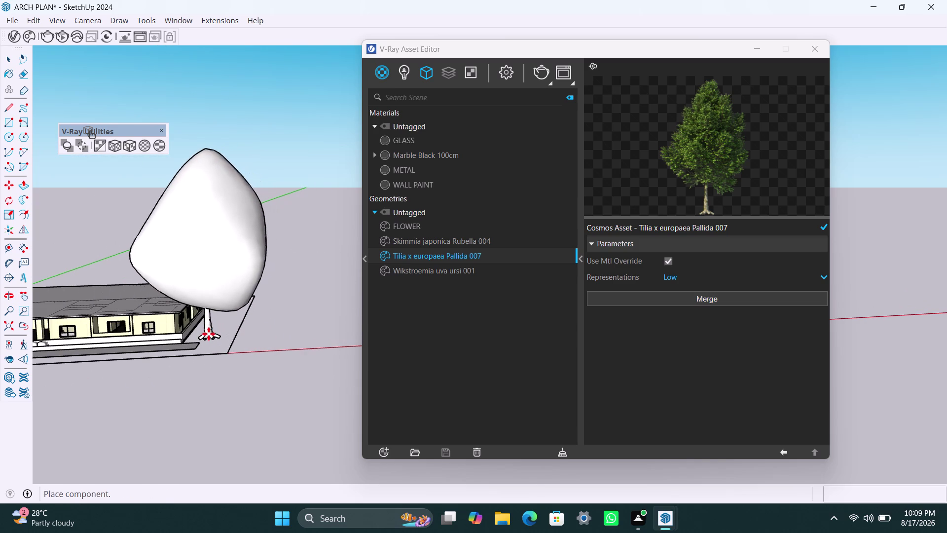
click(215, 339)
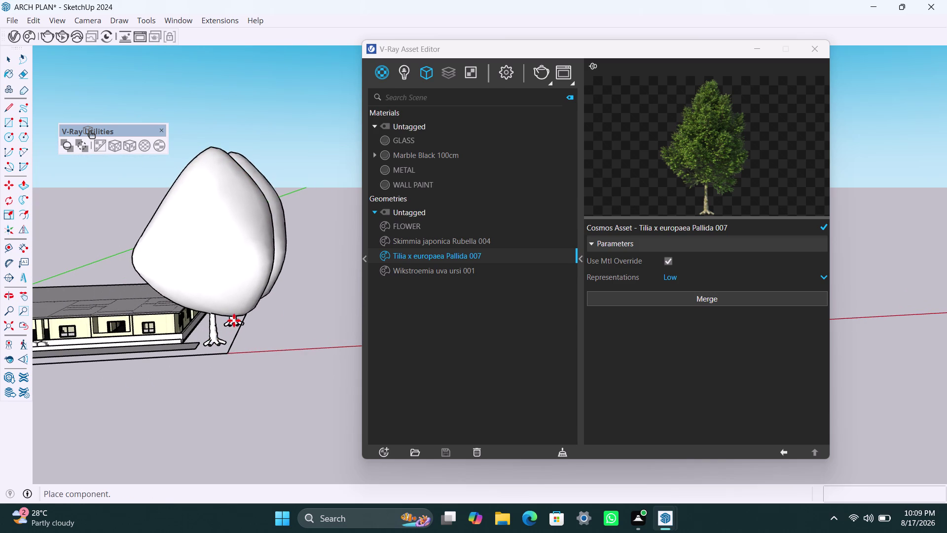
click(233, 320)
Place one more Tilia tree on the left and four behind the house, then finish.
scroll(down, 3)
middle_drag(163, 374, 192, 374)
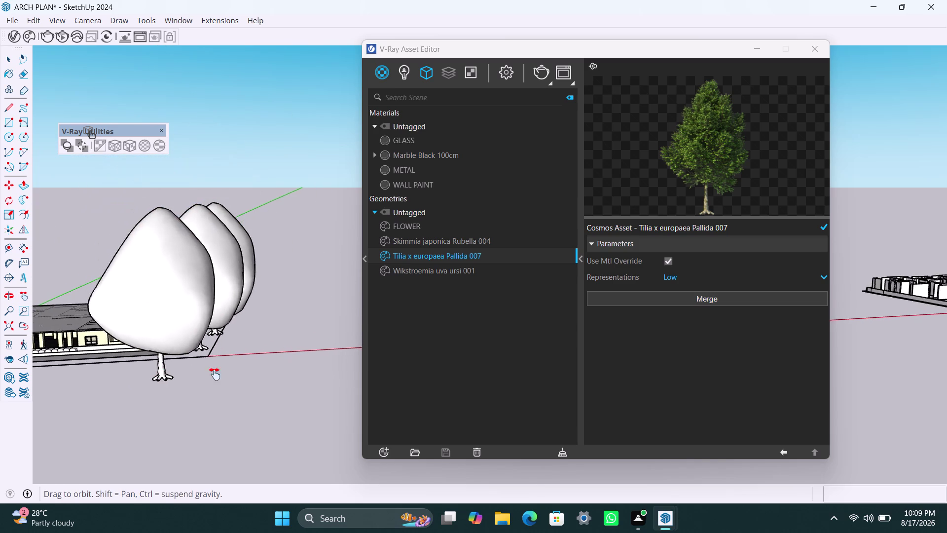
middle_drag(192, 374, 301, 357)
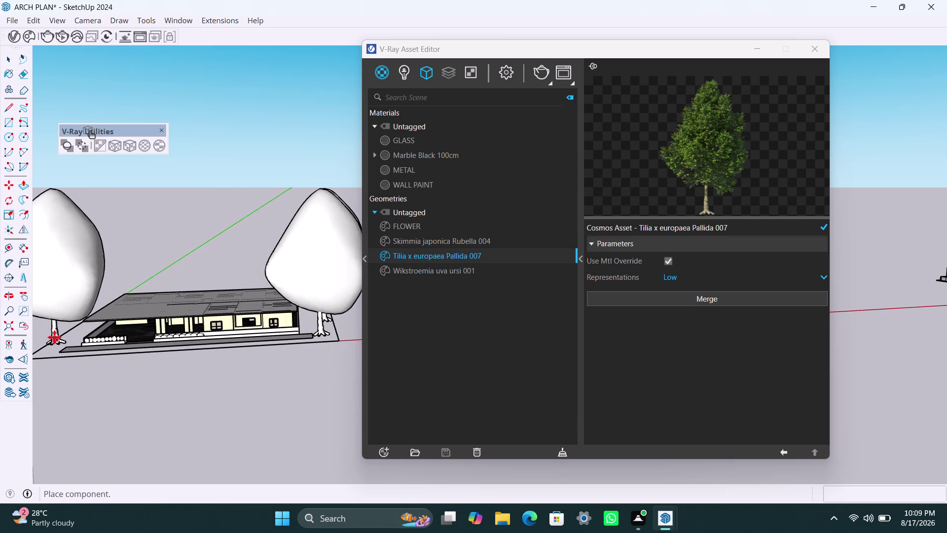
click(54, 336)
click(109, 290)
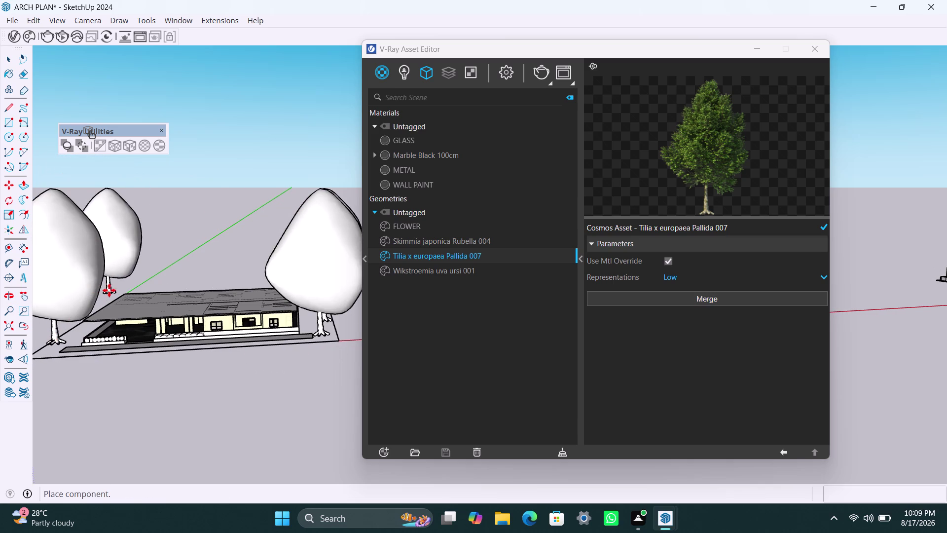
click(167, 276)
click(229, 273)
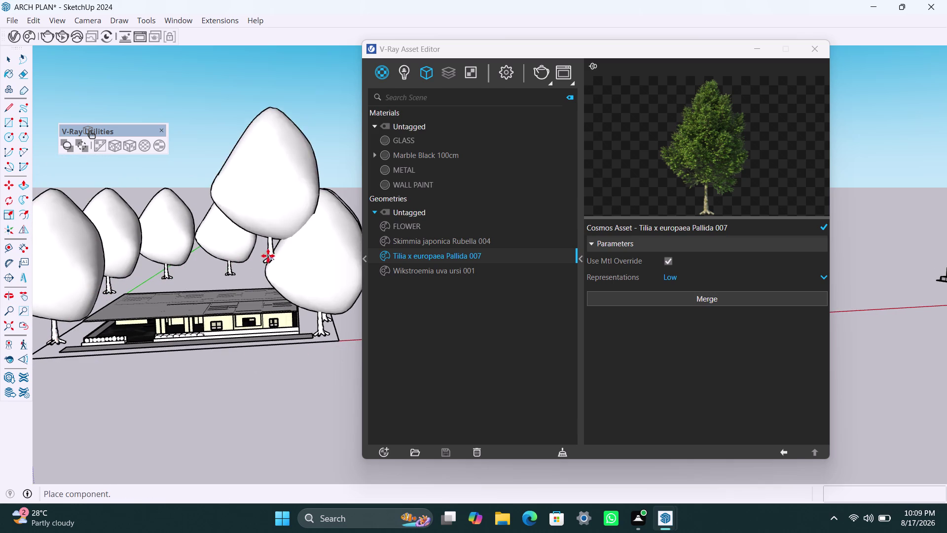
click(257, 267)
key(space)
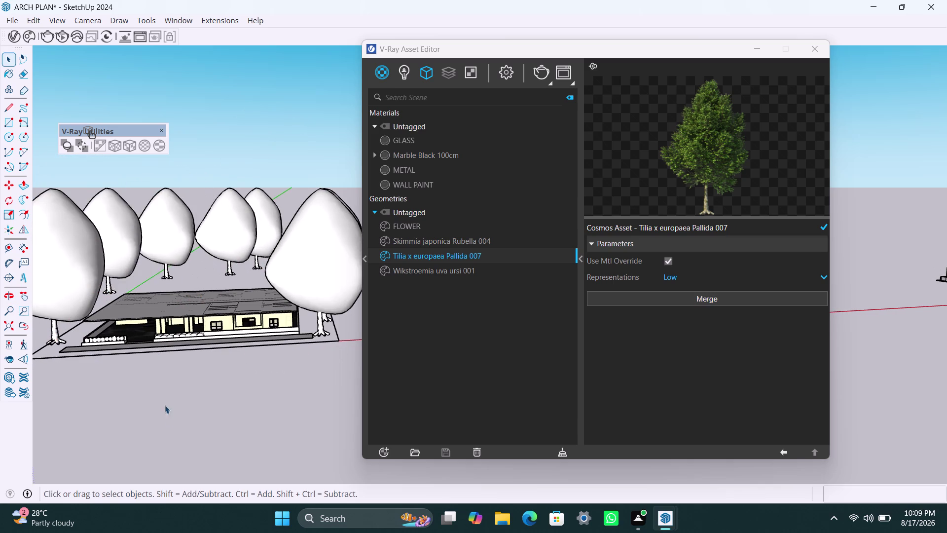
Shift one of the trees behind the house slightly sideways and orbit to review it.
scroll(down, 3)
middle_drag(169, 419, 220, 386)
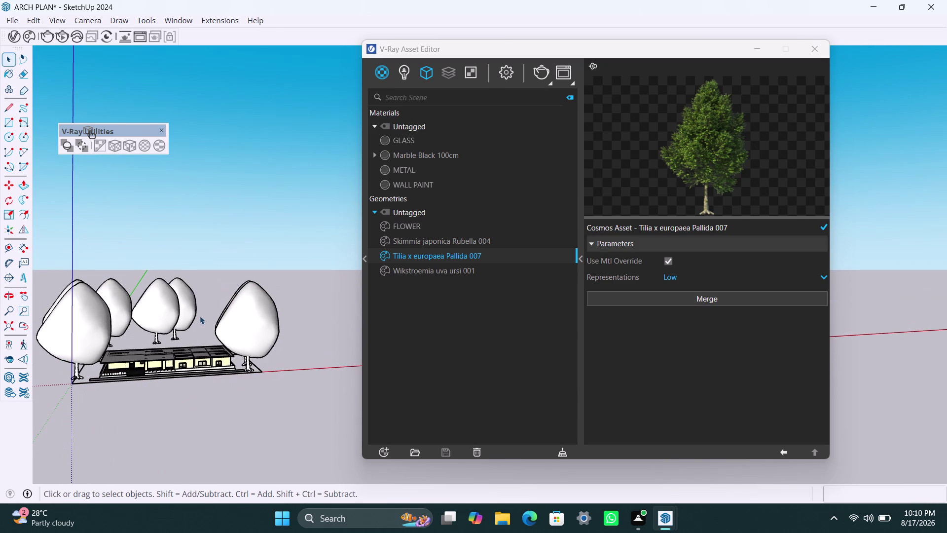
click(191, 303)
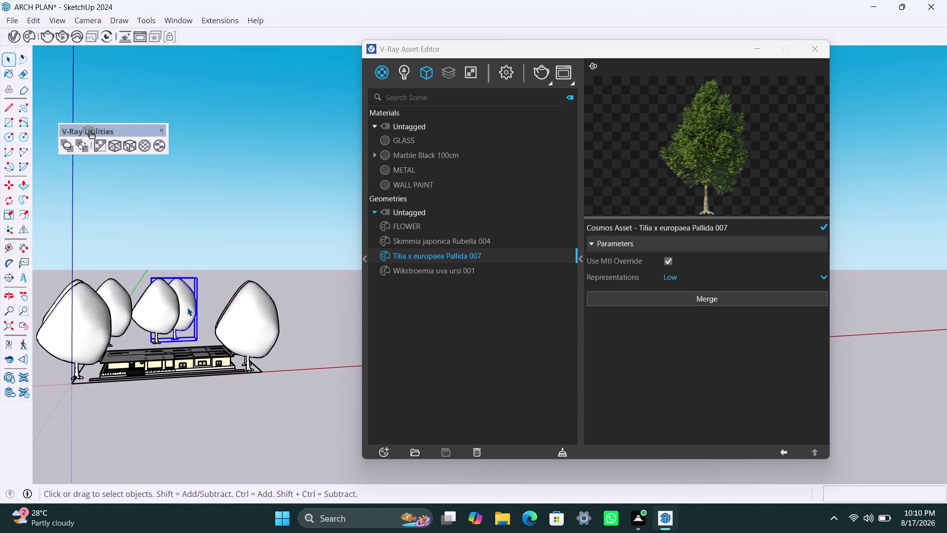
key(m)
click(187, 307)
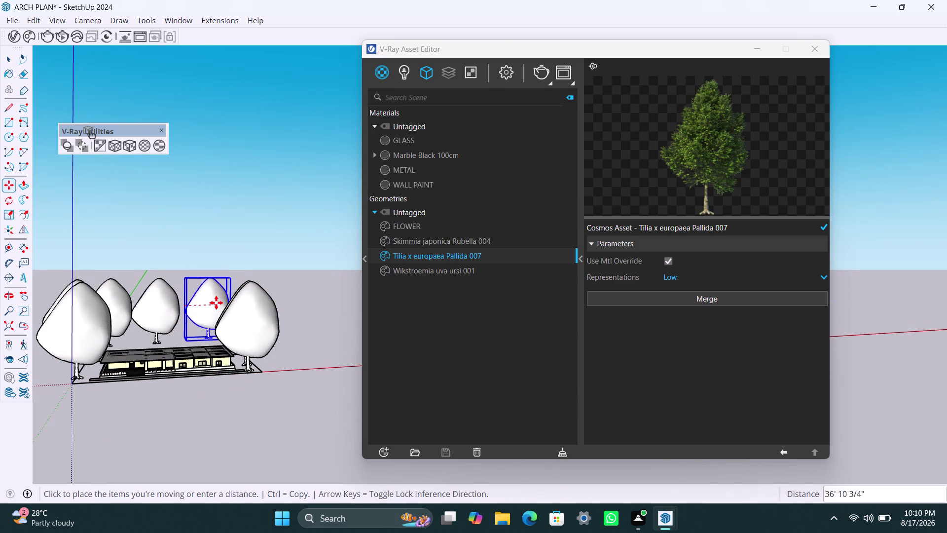
click(216, 302)
key(space)
click(322, 323)
scroll(up, 3)
middle_drag(185, 384, 155, 413)
scroll(up, 3)
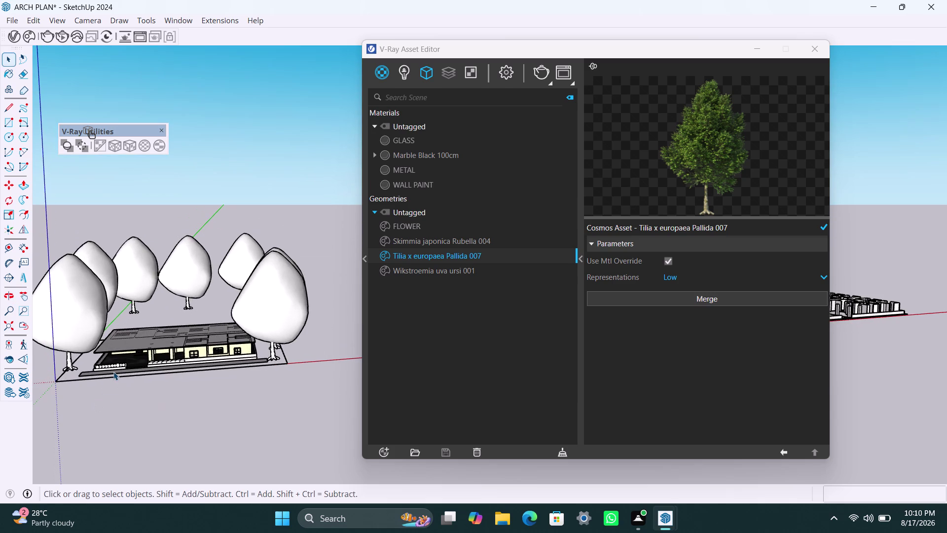
Undo the last six actions to revert the recent changes.
key(ctrl+z)
key(ctrl+z)
key(ctrl+z)
key(ctrl+z)
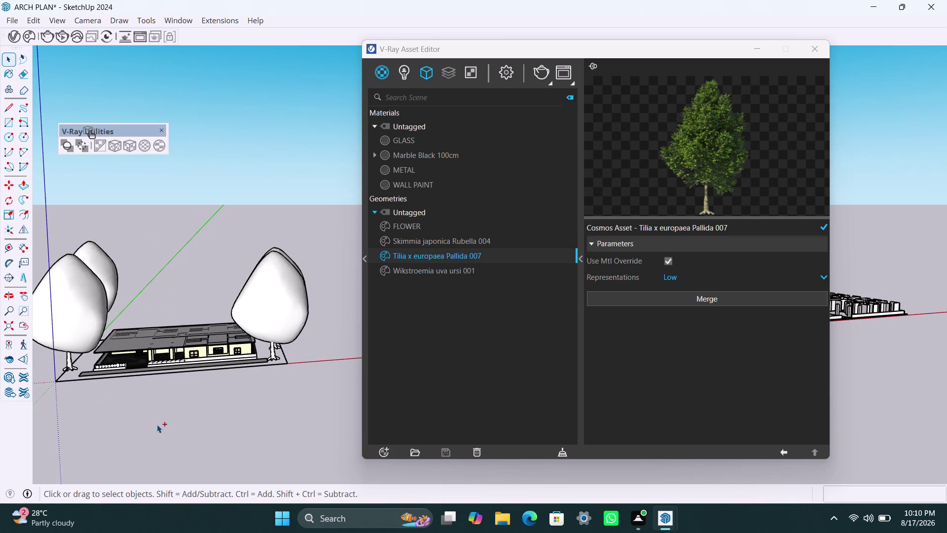
key(ctrl+z)
key(ctrl+z)
Move a Tilia tree to the left of the house, then select the right-side tree.
scroll(down, 3)
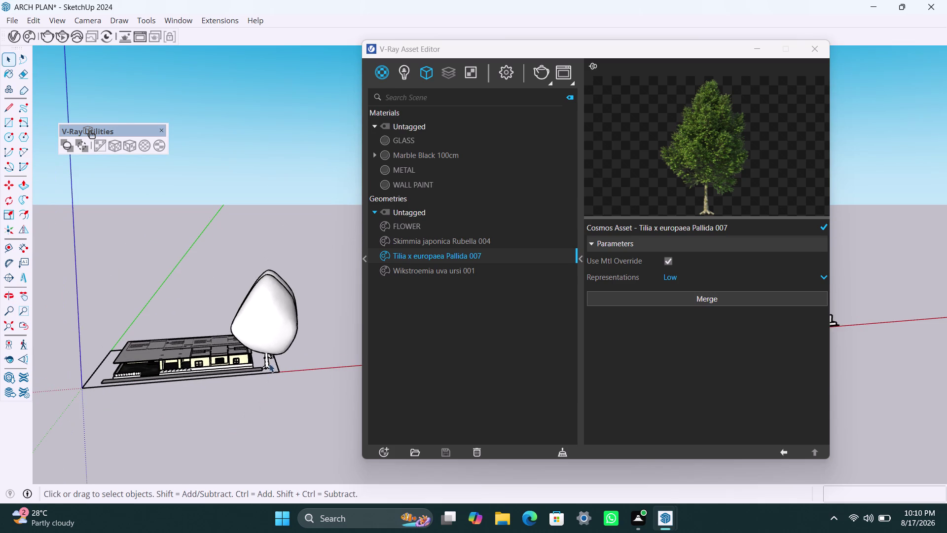
click(273, 344)
key(m)
click(279, 380)
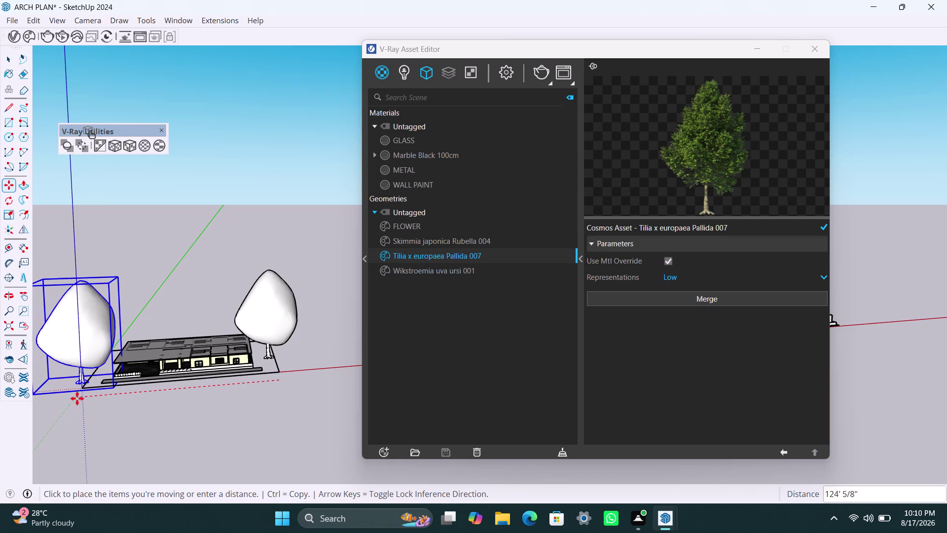
click(77, 397)
key(space)
click(159, 276)
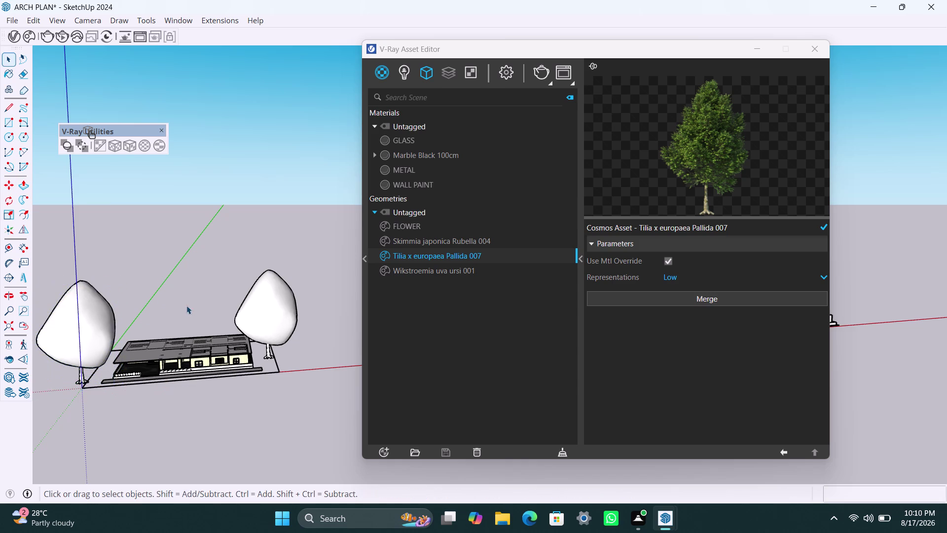
scroll(down, 3)
middle_drag(215, 375, 221, 370)
scroll(up, 3)
scroll(up, 3)
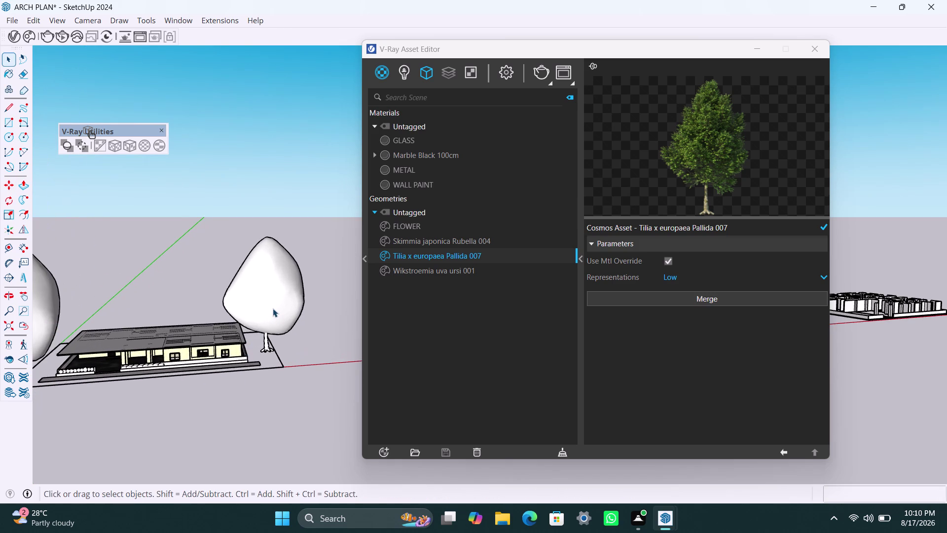
click(273, 308)
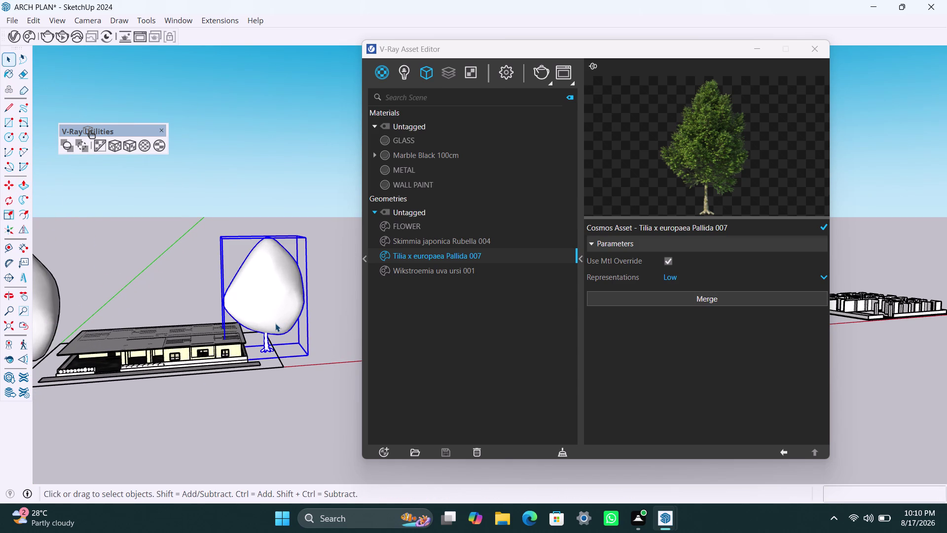
Scale the right tree down to a narrower, shorter shape and pick it up to move.
key(s)
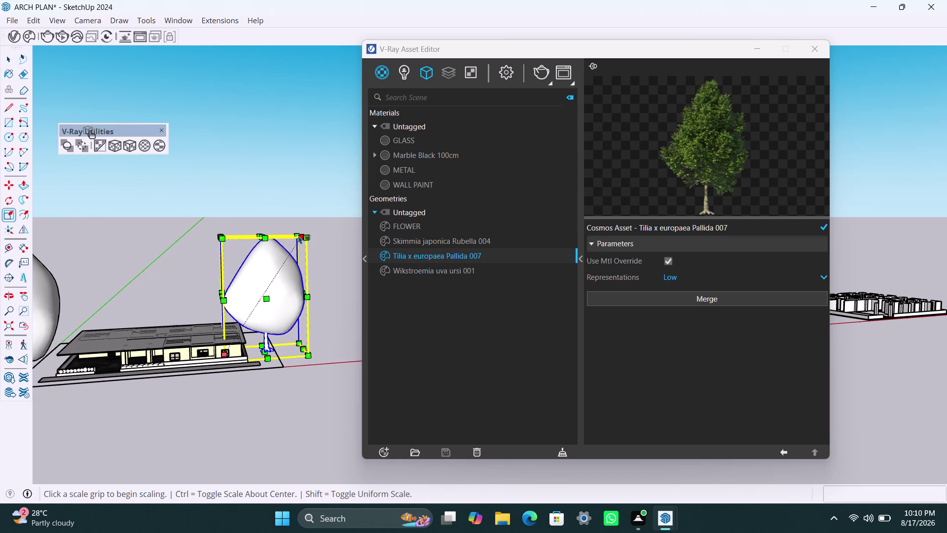
drag(299, 235, 298, 259)
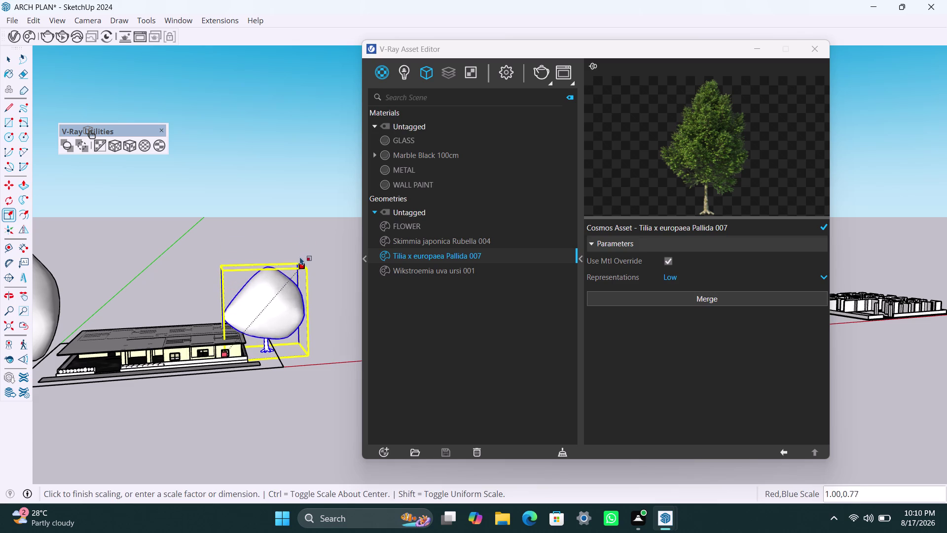
drag(298, 258, 301, 251)
drag(225, 300, 252, 301)
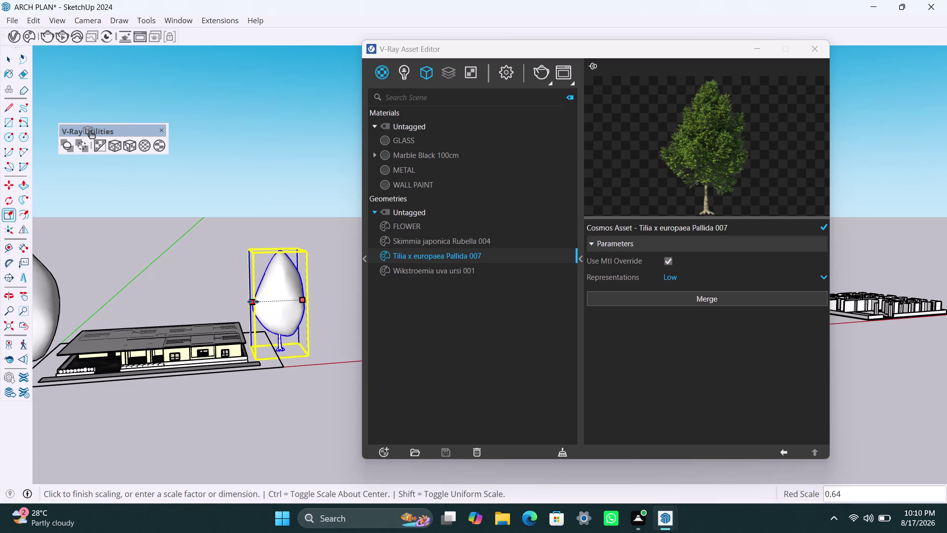
drag(252, 301, 242, 313)
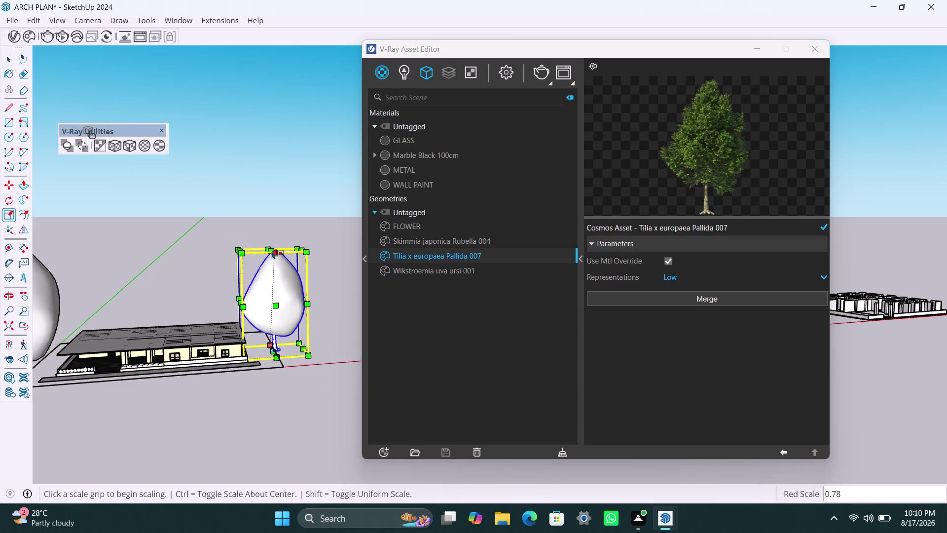
drag(270, 253, 268, 279)
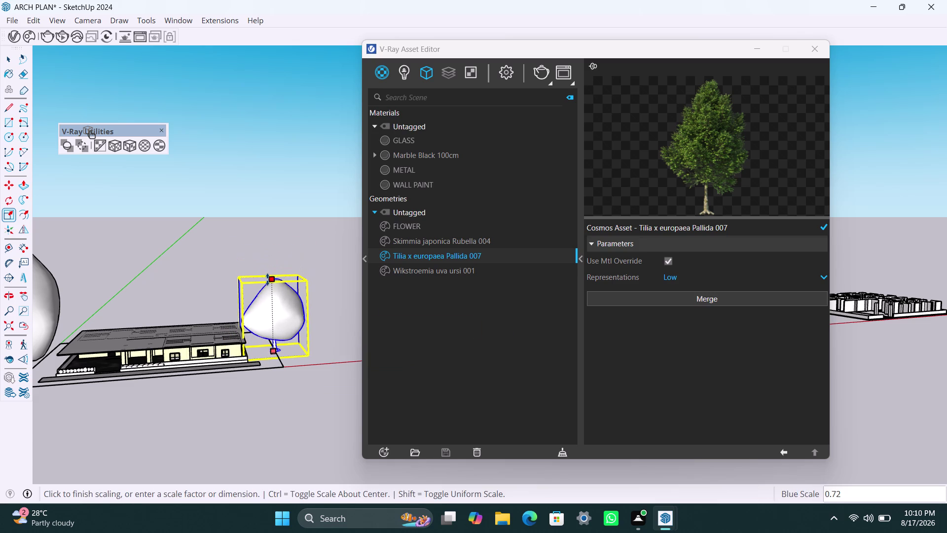
drag(267, 279, 268, 273)
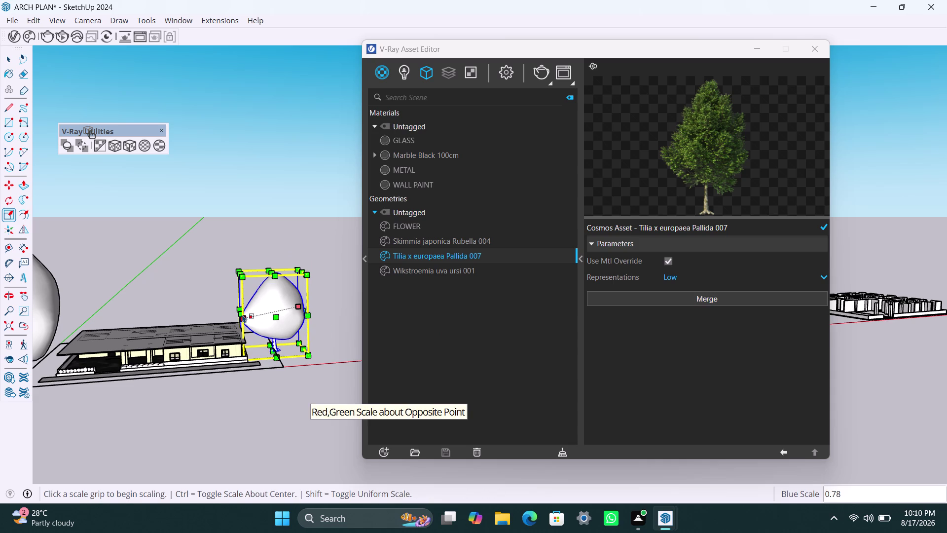
drag(245, 350, 248, 345)
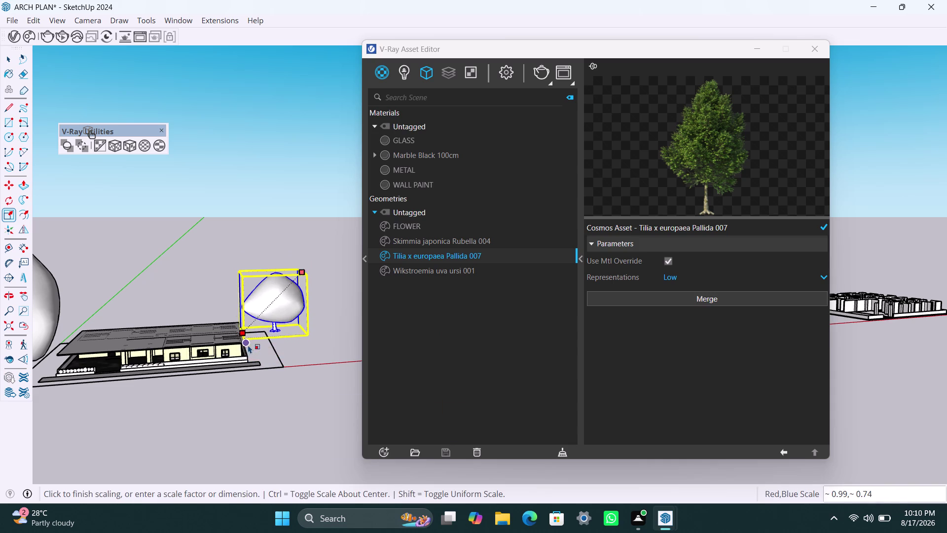
drag(248, 345, 257, 366)
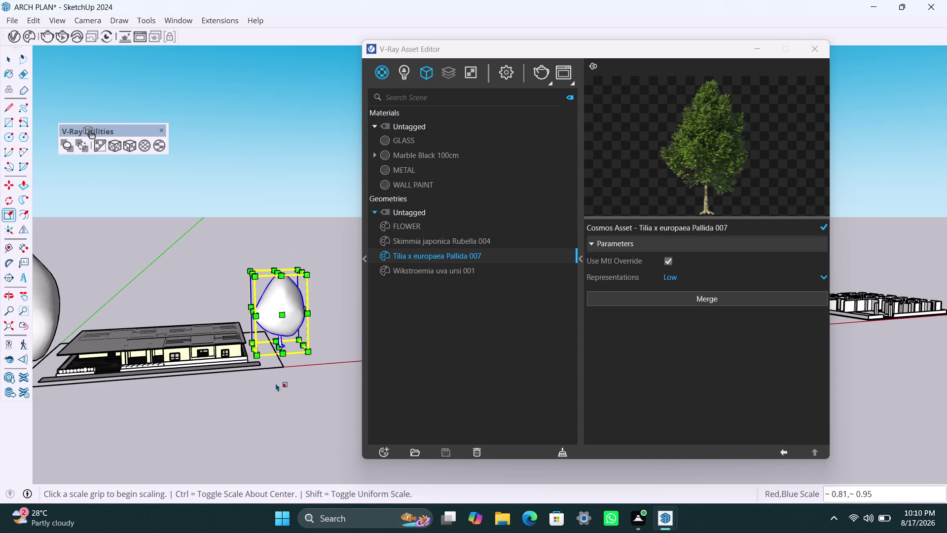
click(281, 409)
key(m)
click(264, 346)
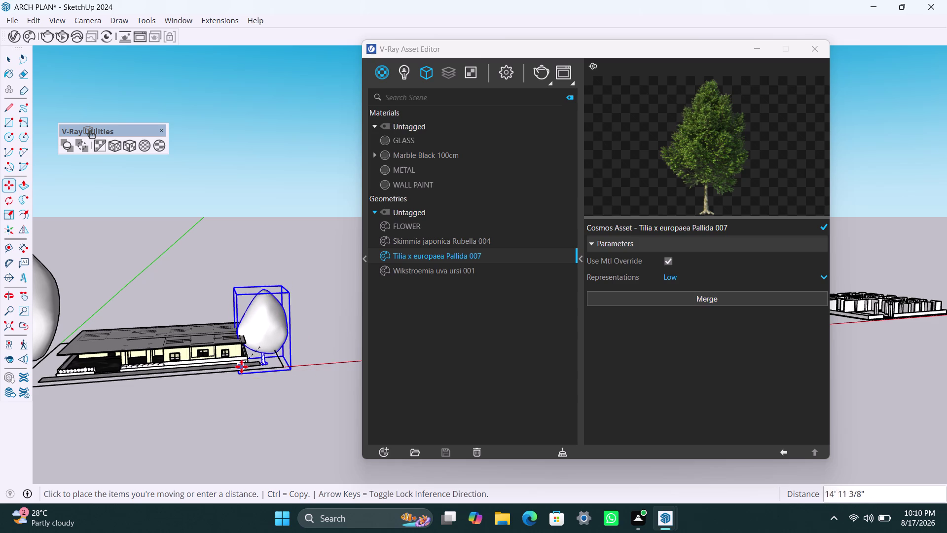
Drop the right tree nearer the house and select the tree on the left.
click(243, 364)
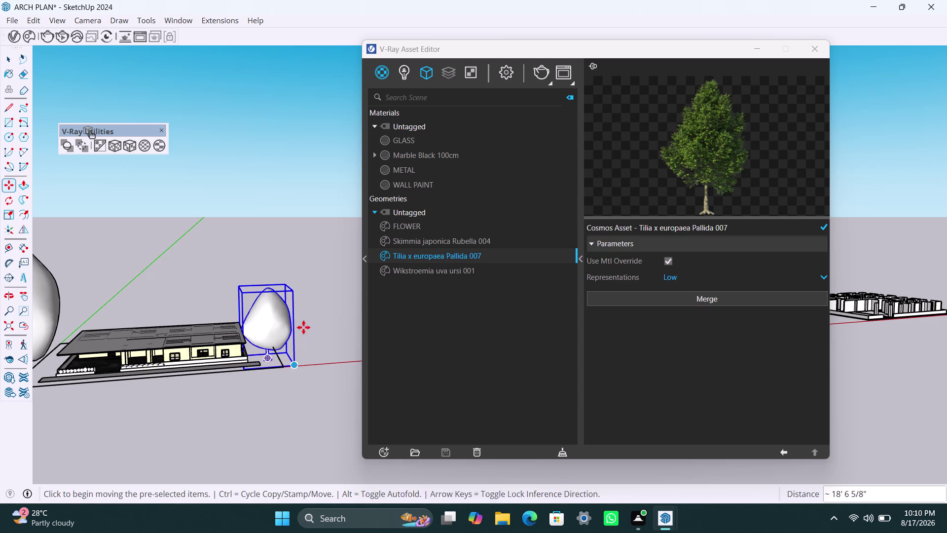
key(space)
click(146, 258)
scroll(down, 3)
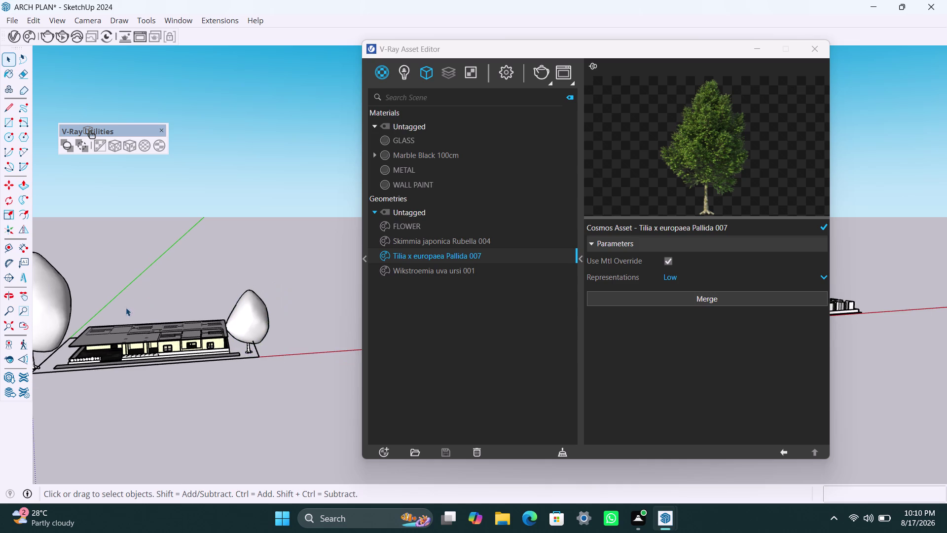
middle_drag(125, 308, 258, 307)
click(175, 317)
scroll(down, 3)
middle_drag(204, 329, 186, 330)
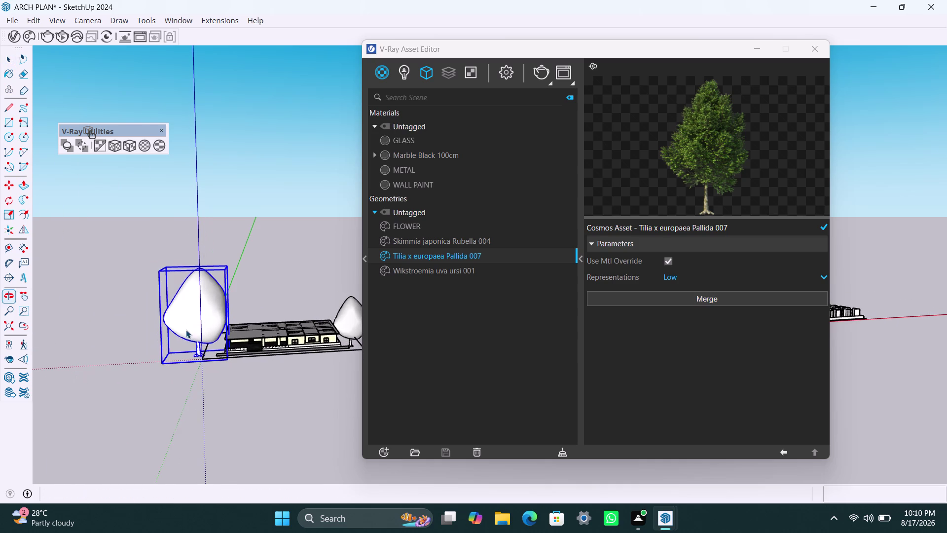
Adjust the left tree's height, width and footprint with the Scale grips.
key(s)
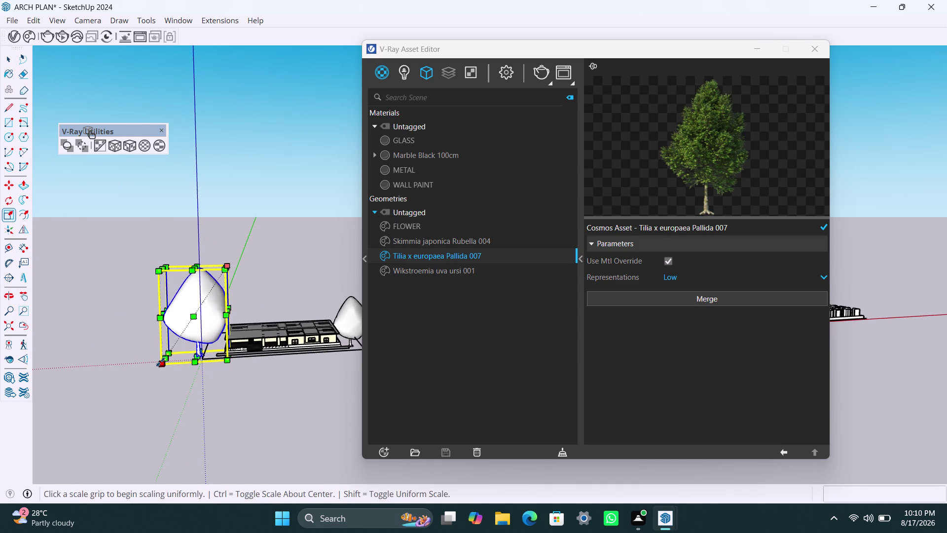
drag(161, 361, 184, 350)
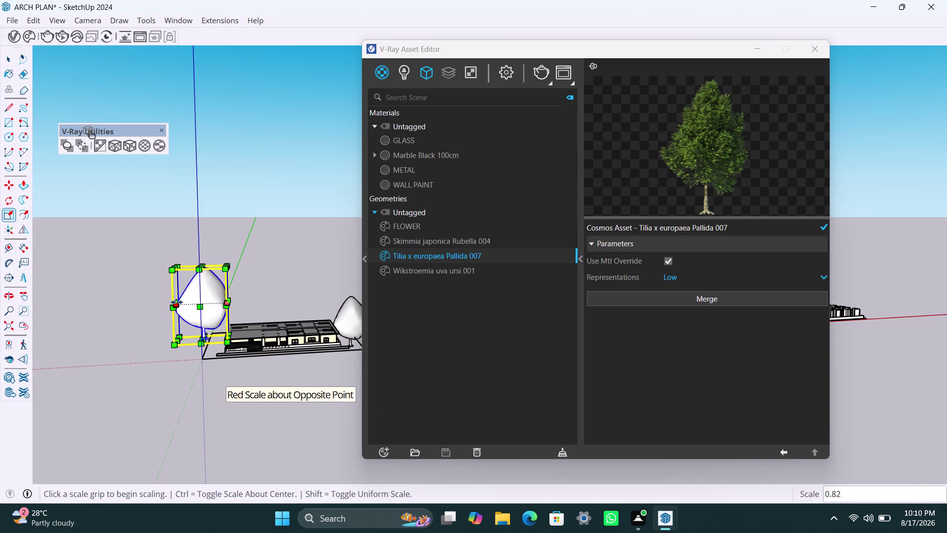
drag(176, 301, 192, 307)
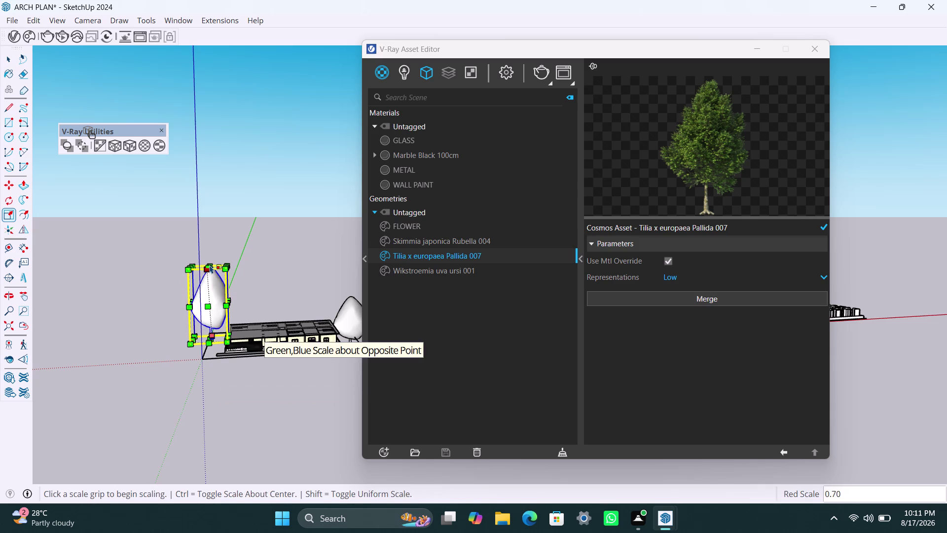
drag(212, 265, 211, 270)
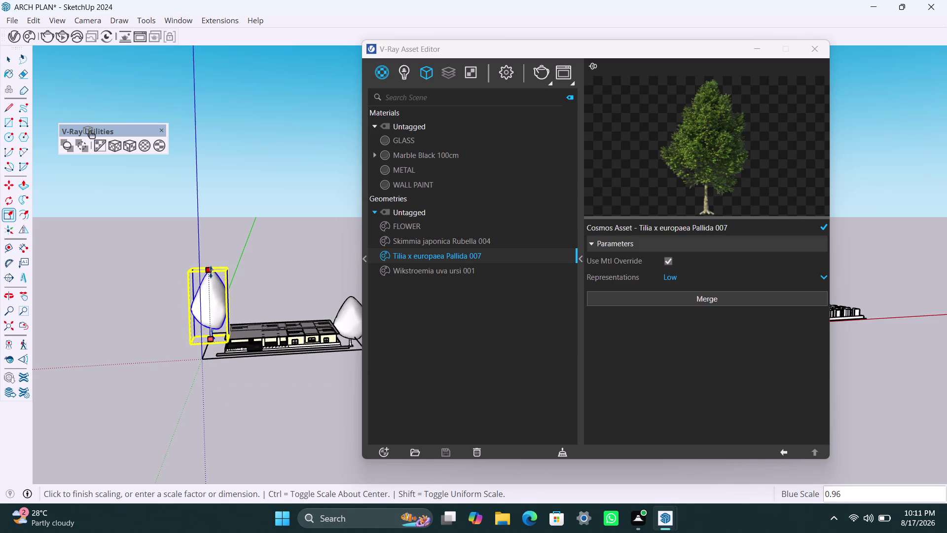
drag(211, 270, 210, 284)
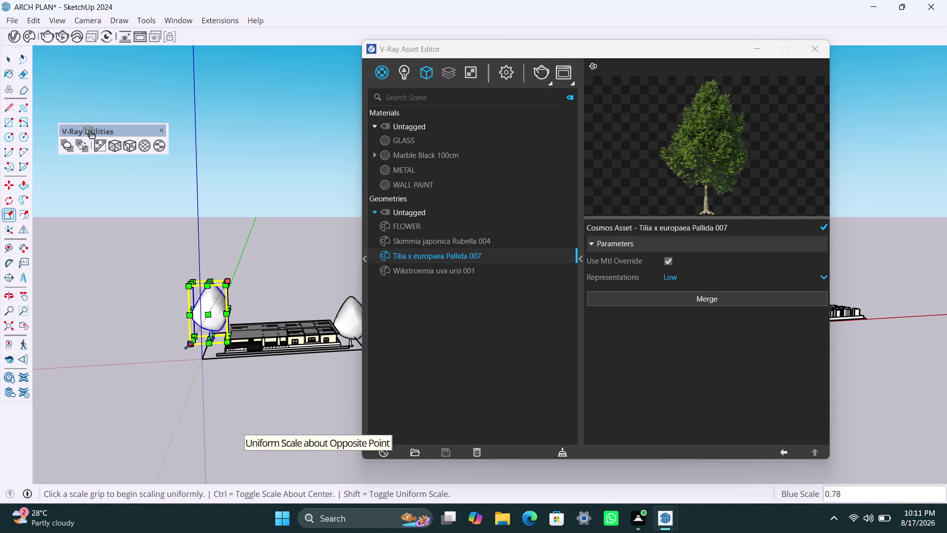
drag(188, 345, 178, 355)
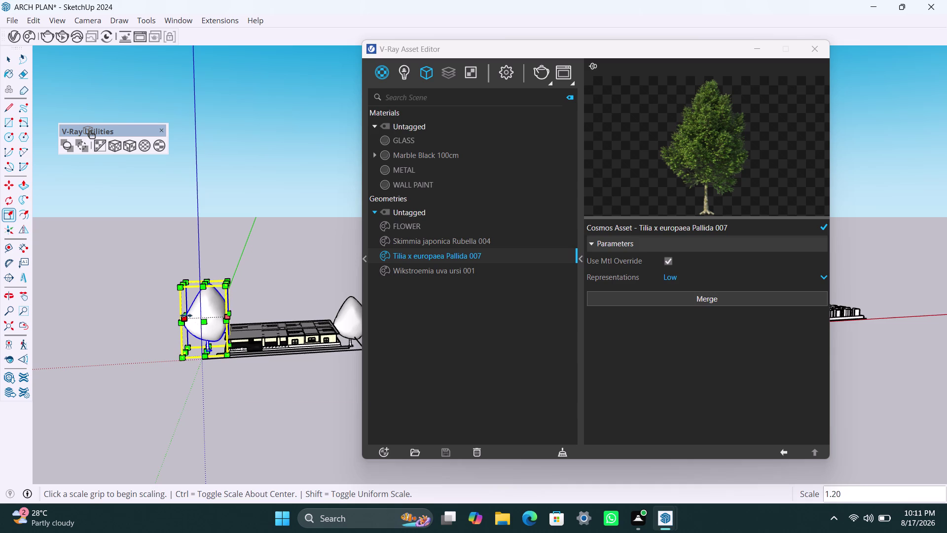
drag(186, 315, 194, 318)
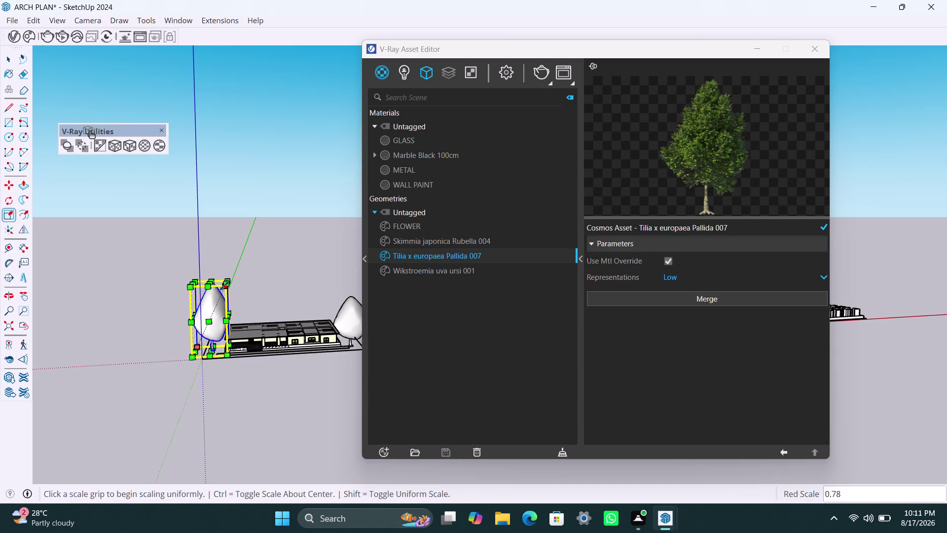
drag(227, 285, 216, 304)
Widen the left tree slightly to match the right one, then orbit to view both trees.
scroll(up, 3)
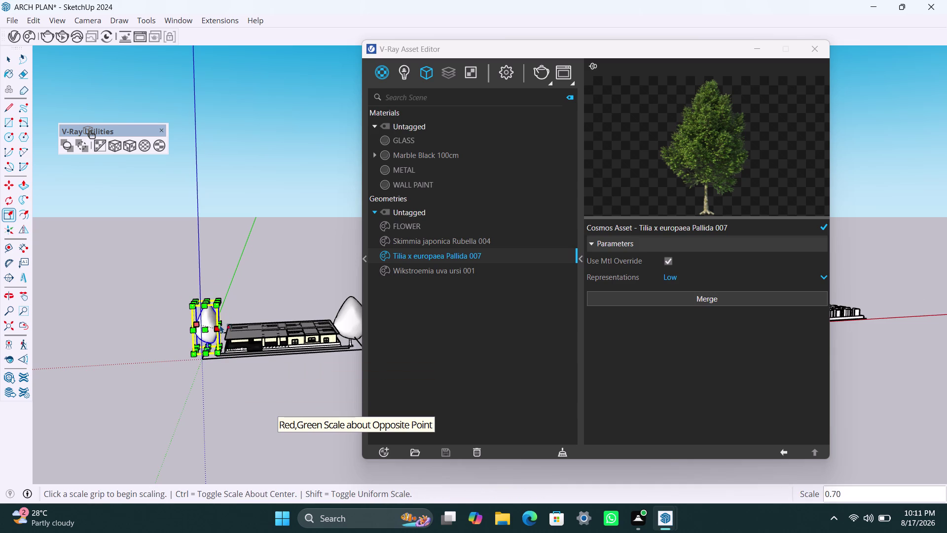
scroll(up, 3)
drag(217, 324, 227, 326)
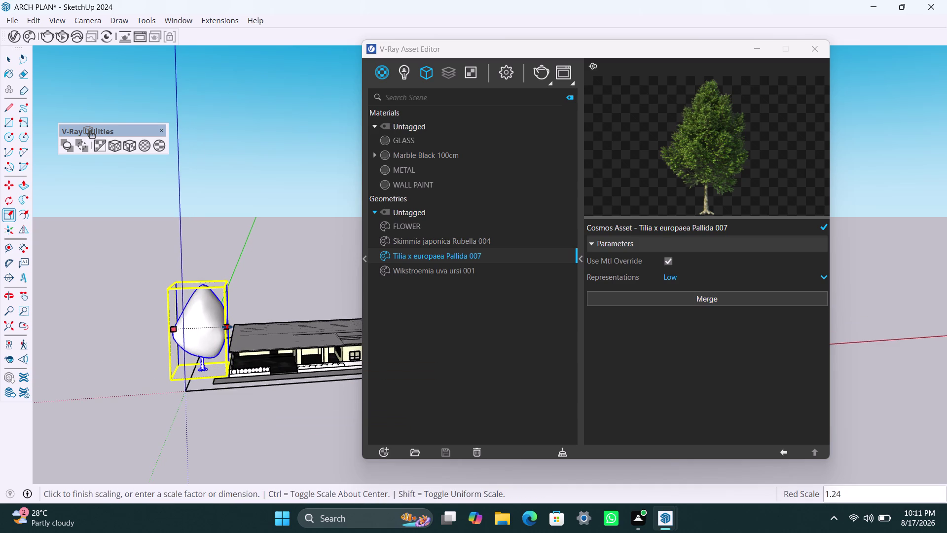
drag(227, 327, 230, 328)
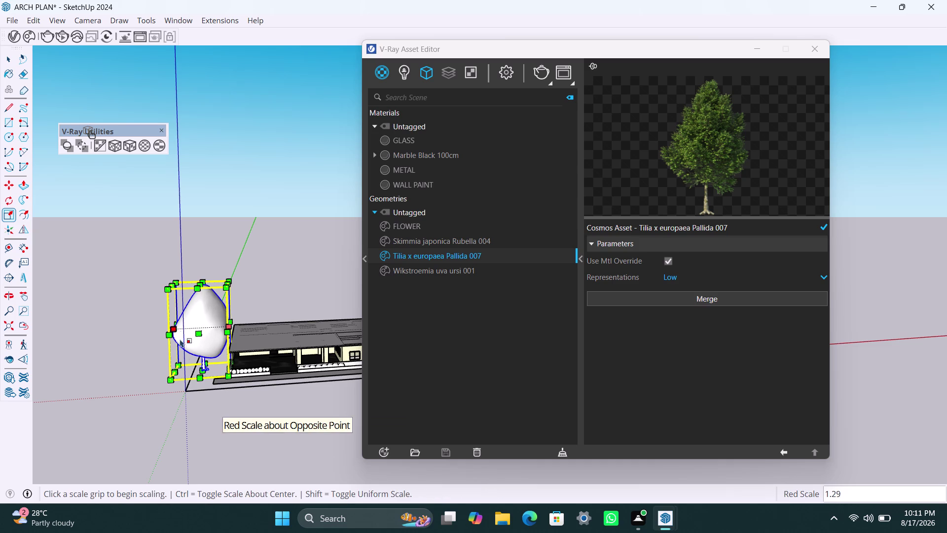
click(251, 236)
key(Escape)
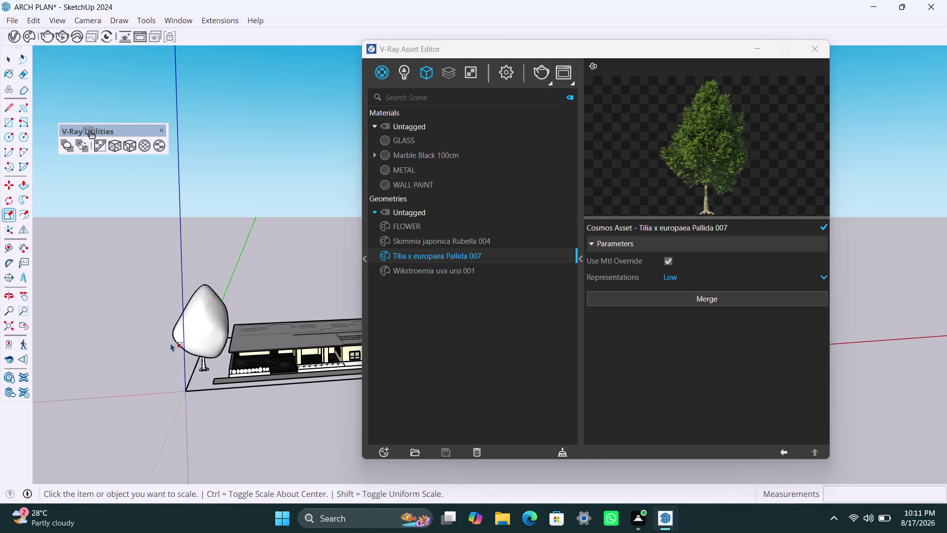
scroll(down, 3)
middle_drag(198, 393, 125, 376)
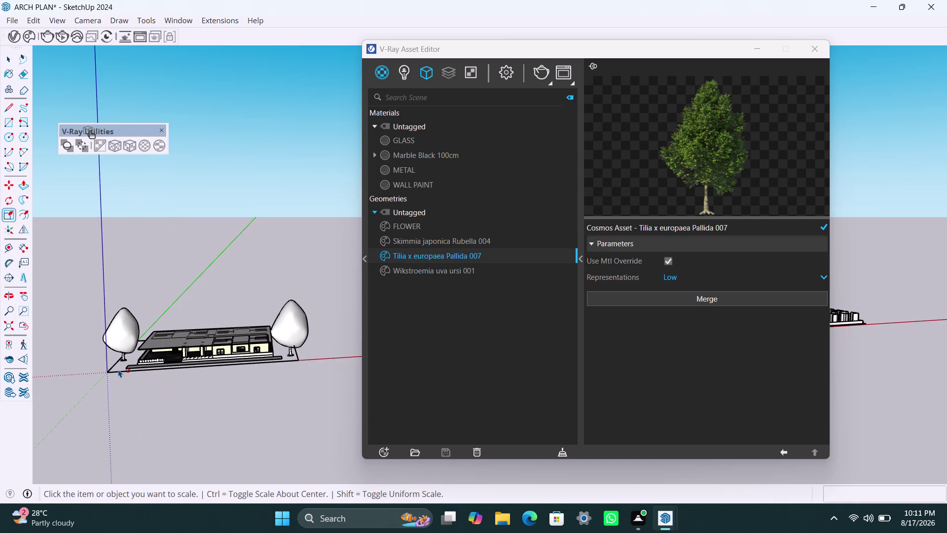